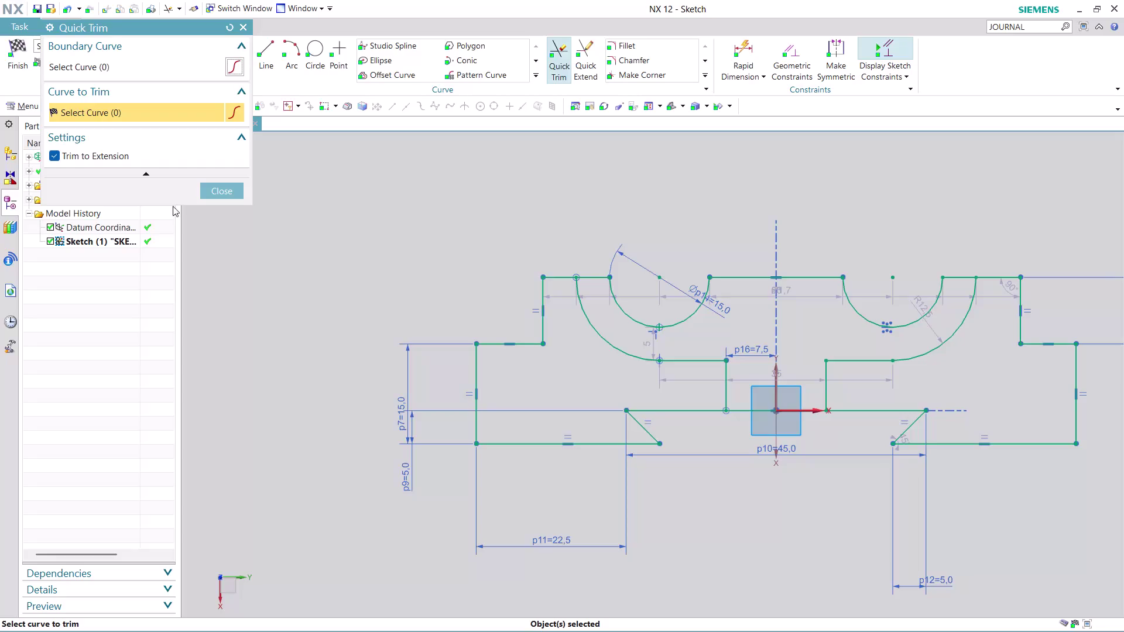
Close Quick Trim and finish the bracket sketch to return to Modeling.
click(211, 193)
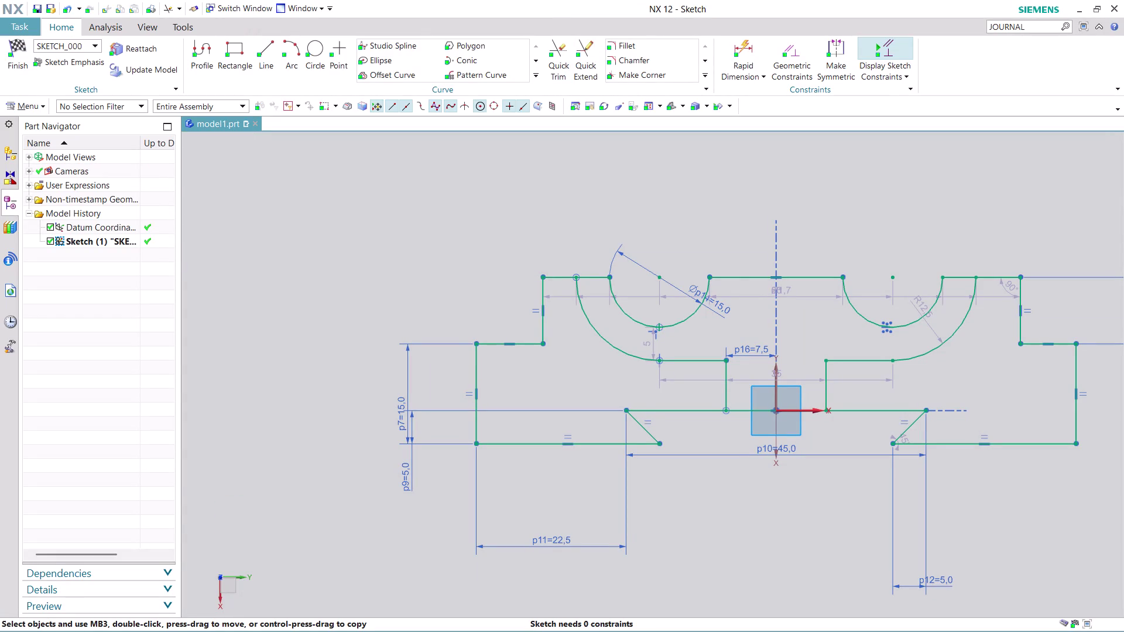
click(750, 531)
click(21, 58)
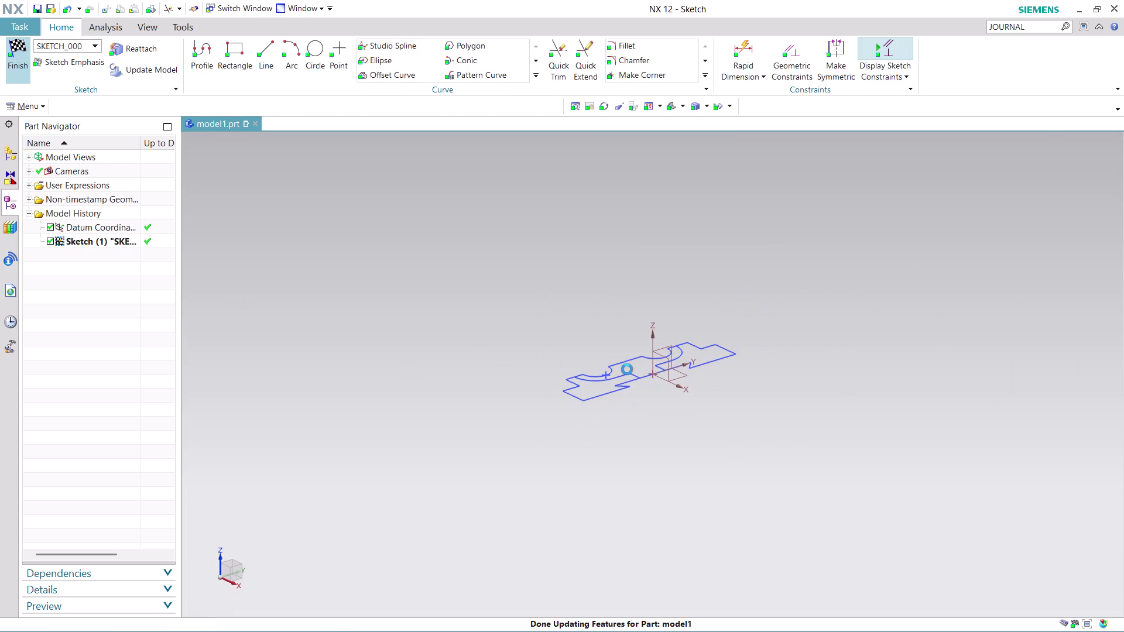
scroll(up, 3)
Orbit and zoom around the bracket profile, then launch Extrude from the Home tab.
scroll(up, 3)
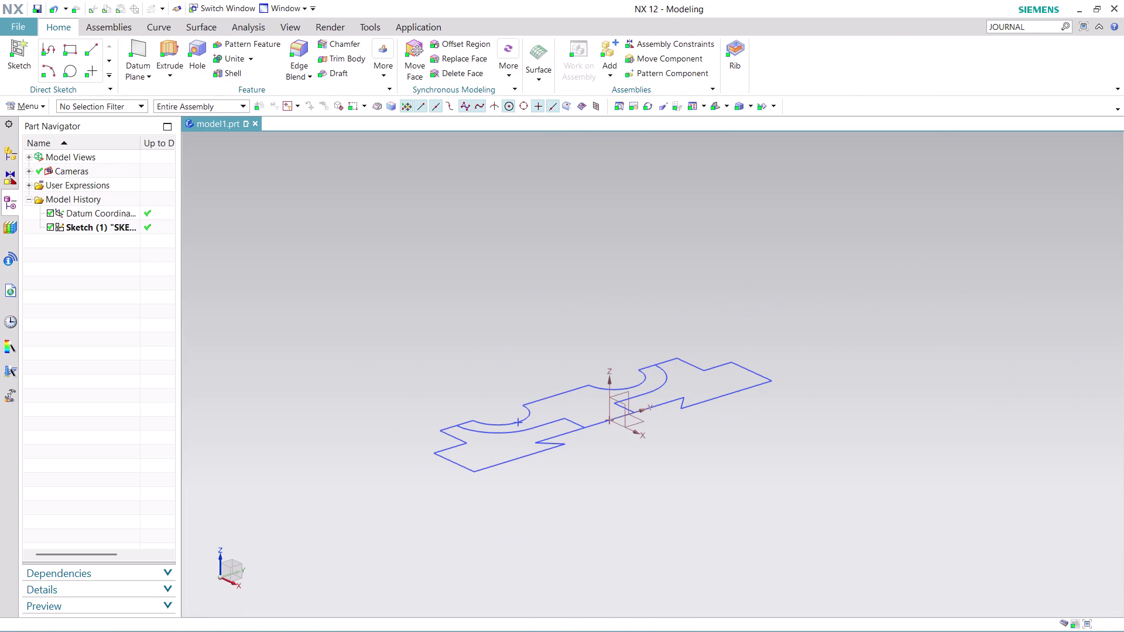
middle_drag(760, 305, 795, 268)
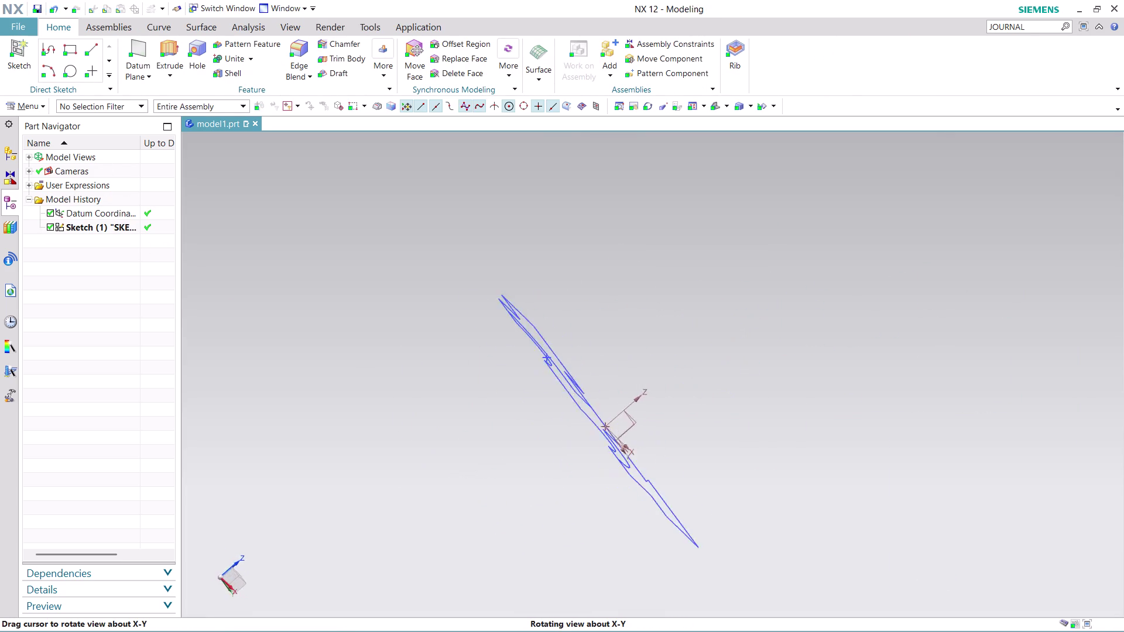
middle_drag(794, 269, 727, 342)
scroll(up, 3)
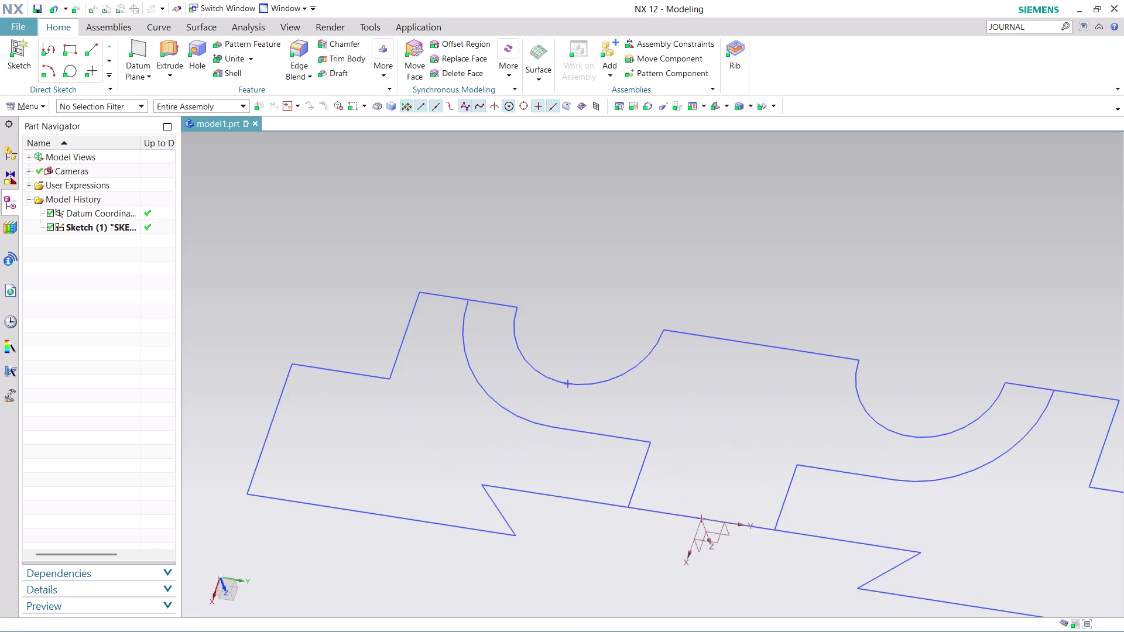
scroll(up, 3)
scroll(up, 3)
scroll(up, 3)
scroll(up, 3)
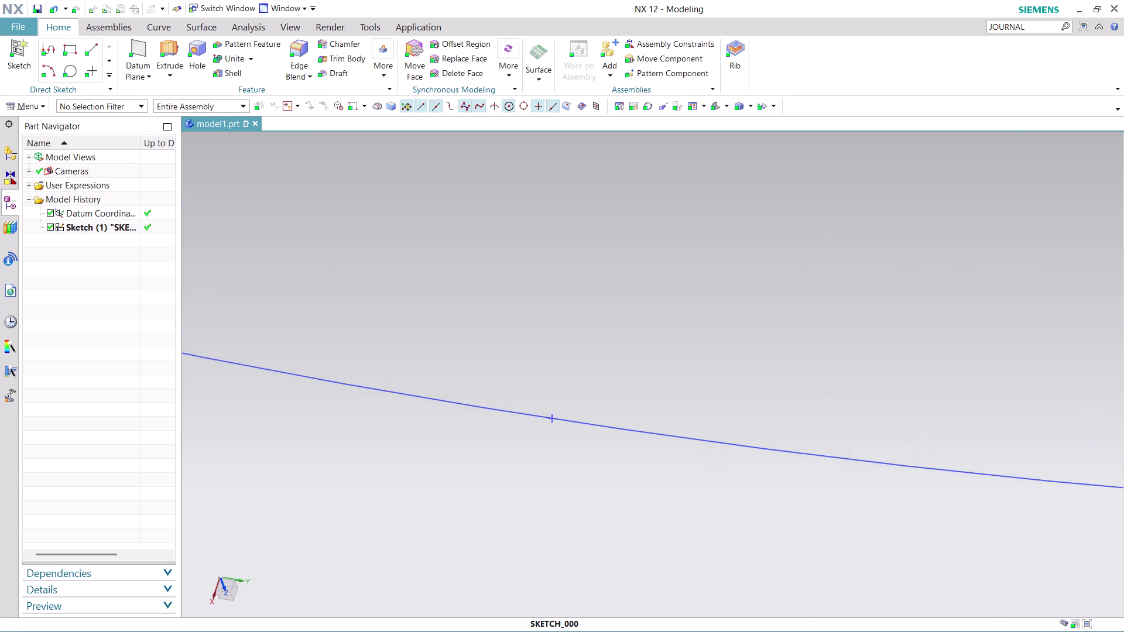
scroll(up, 3)
scroll(up, 3)
scroll(up, 3)
scroll(up, 3)
scroll(up, 3)
scroll(up, 3)
scroll(up, 3)
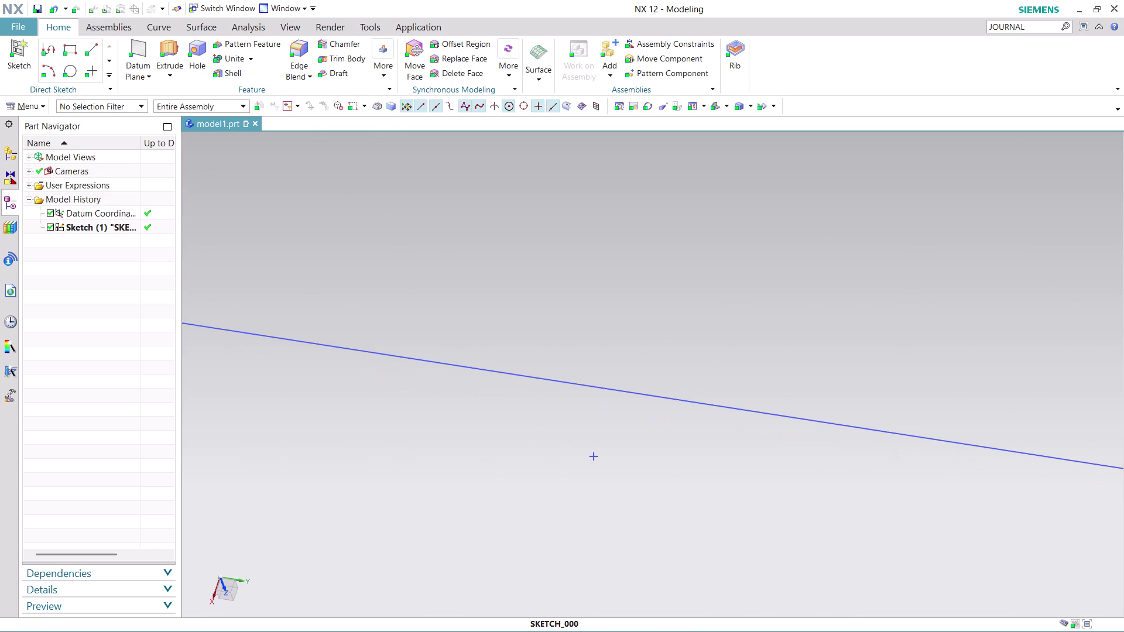
scroll(down, 3)
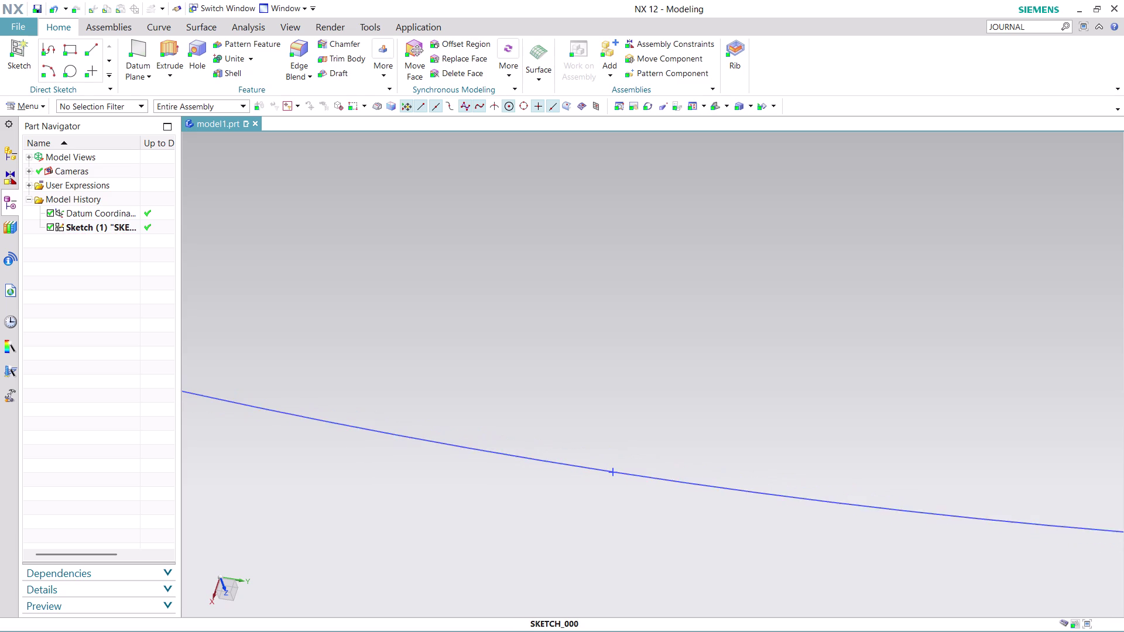
scroll(down, 3)
scroll(up, 3)
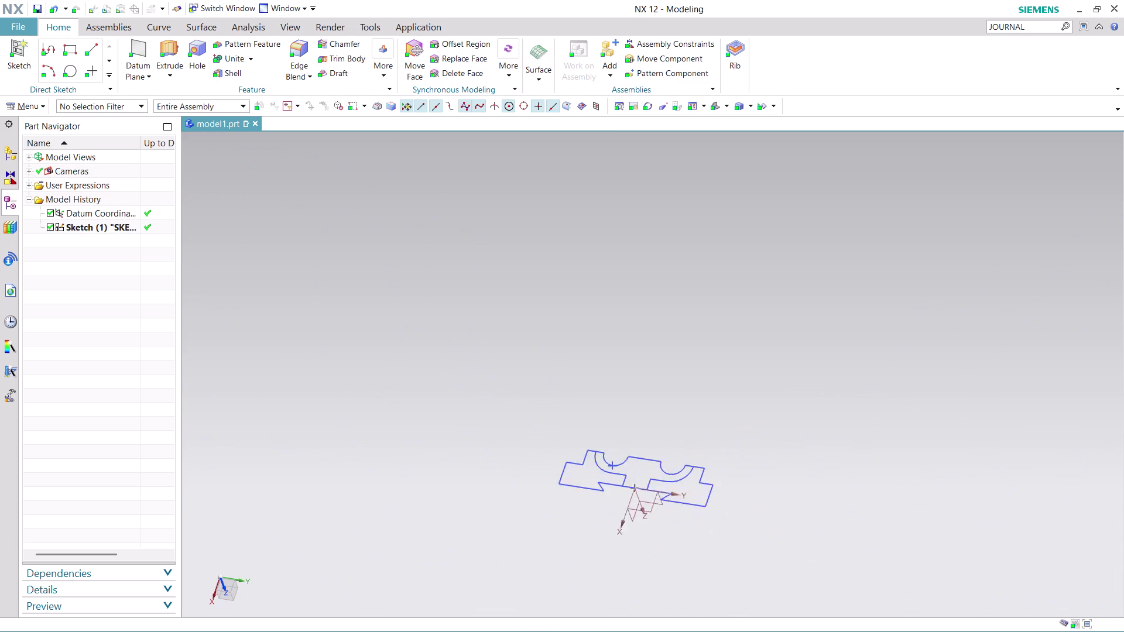
scroll(up, 3)
middle_drag(727, 453, 708, 403)
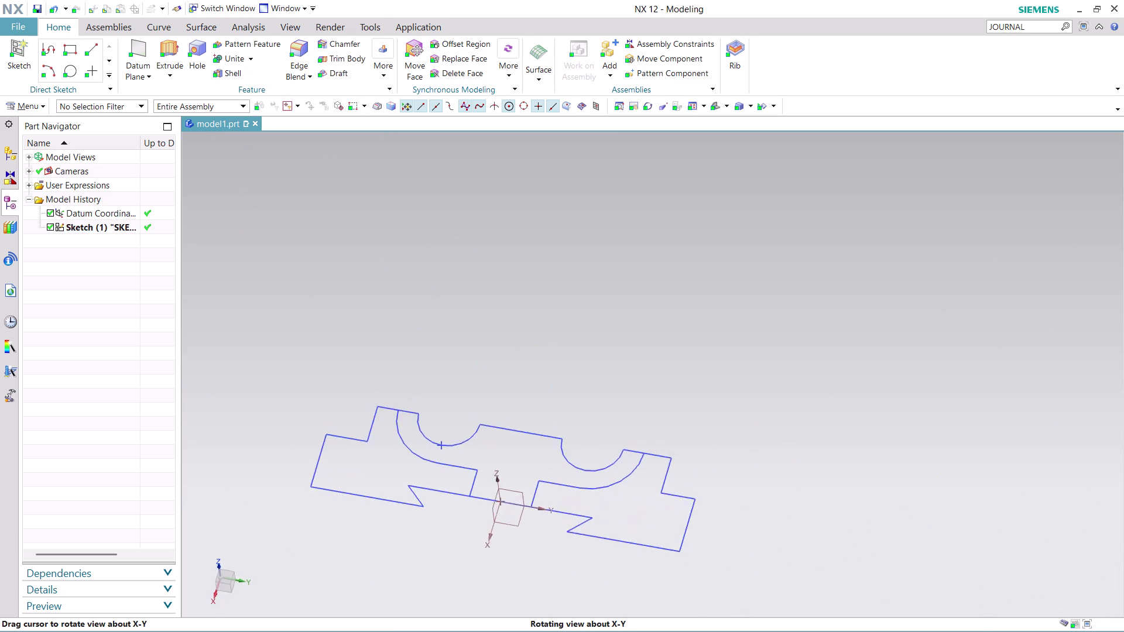
middle_drag(709, 402, 657, 434)
scroll(up, 3)
scroll(down, 3)
scroll(up, 3)
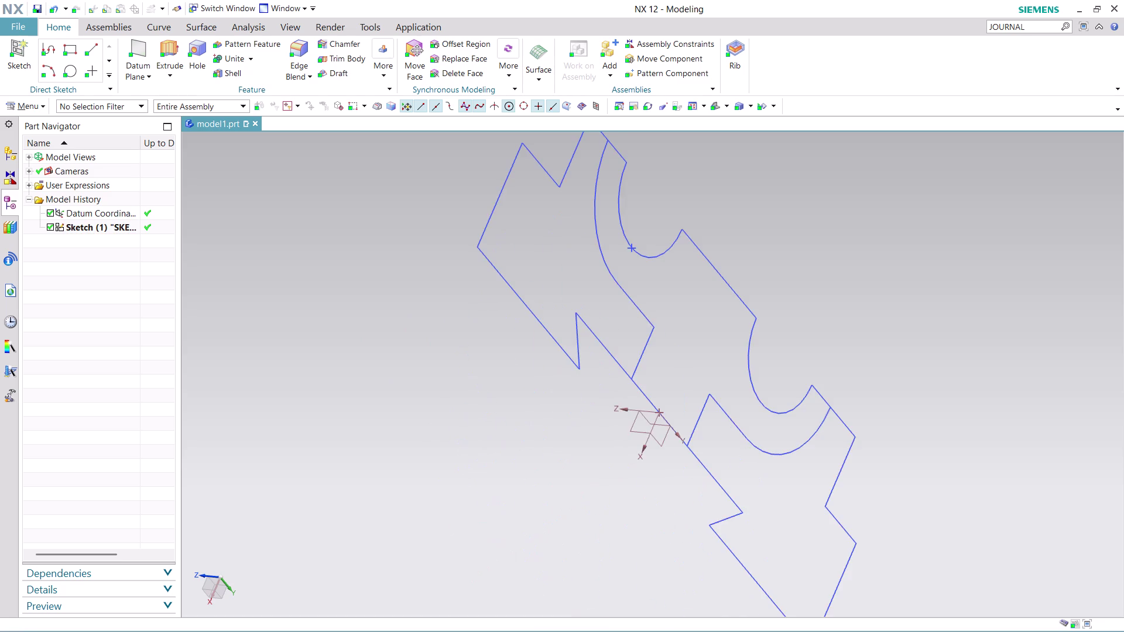
scroll(down, 3)
scroll(up, 3)
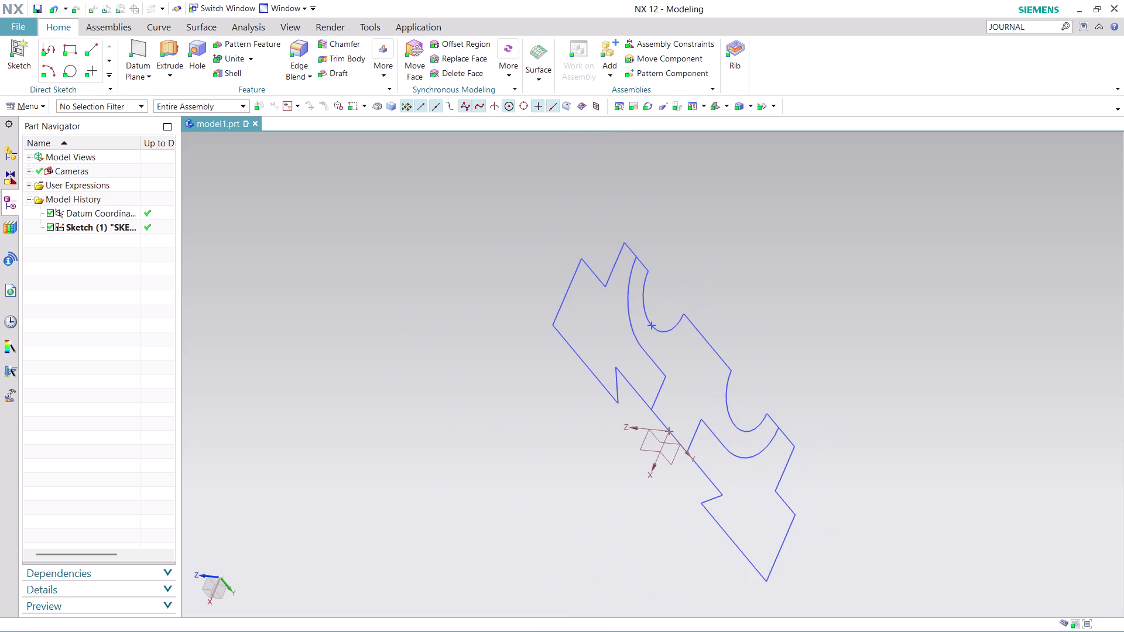
click(176, 47)
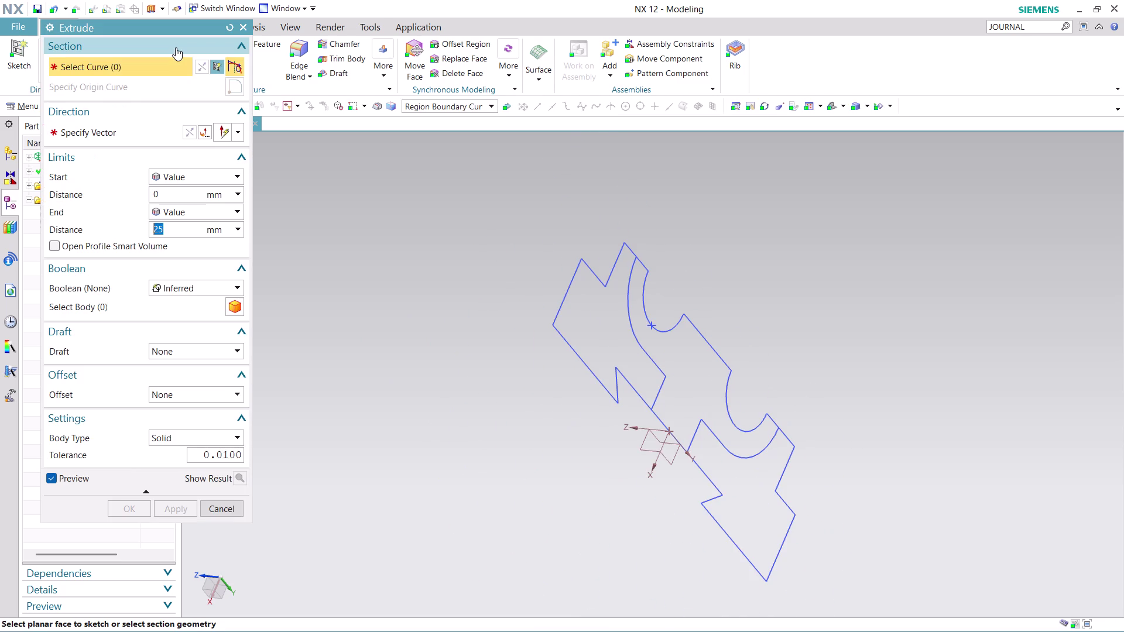
Extrude the 12 selected profile curves symmetrically by 40/2 mm and apply.
click(693, 365)
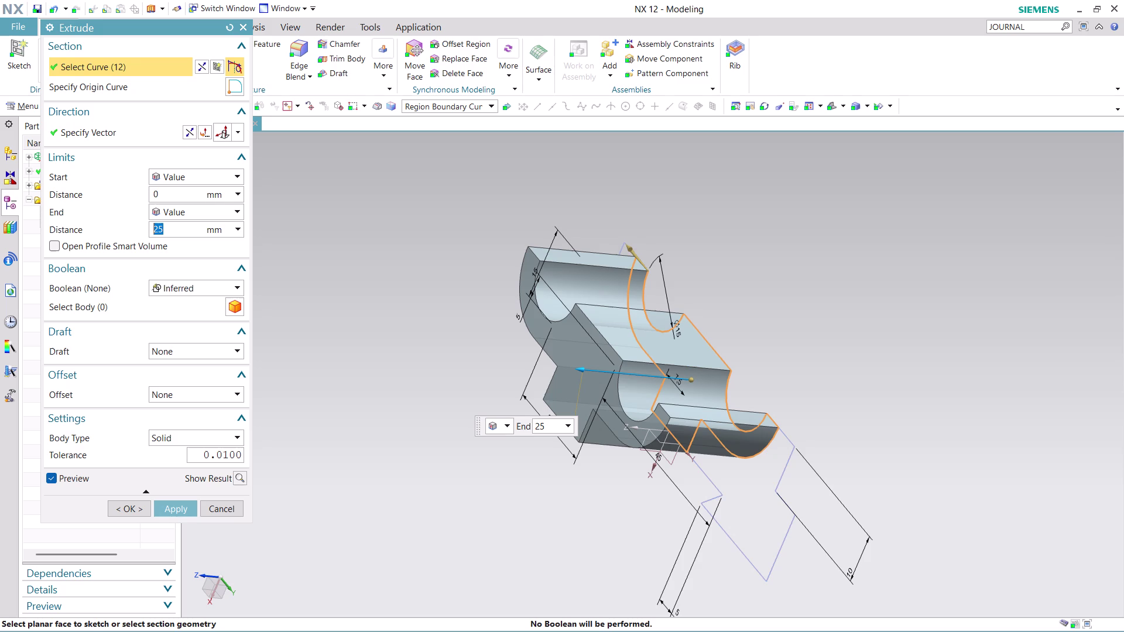
click(234, 211)
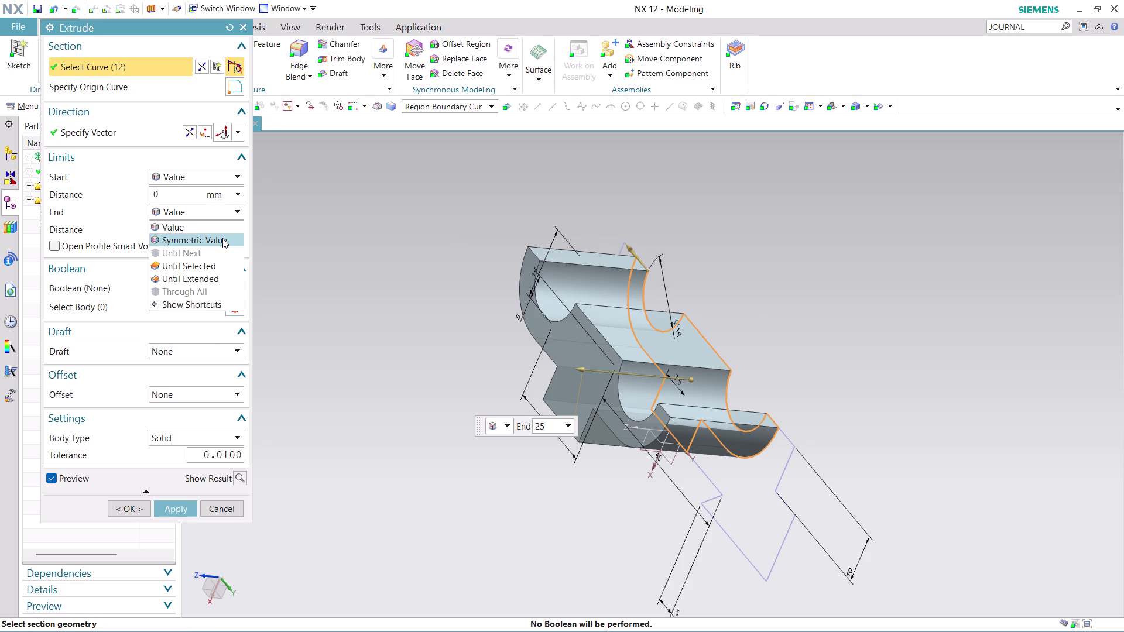
click(223, 238)
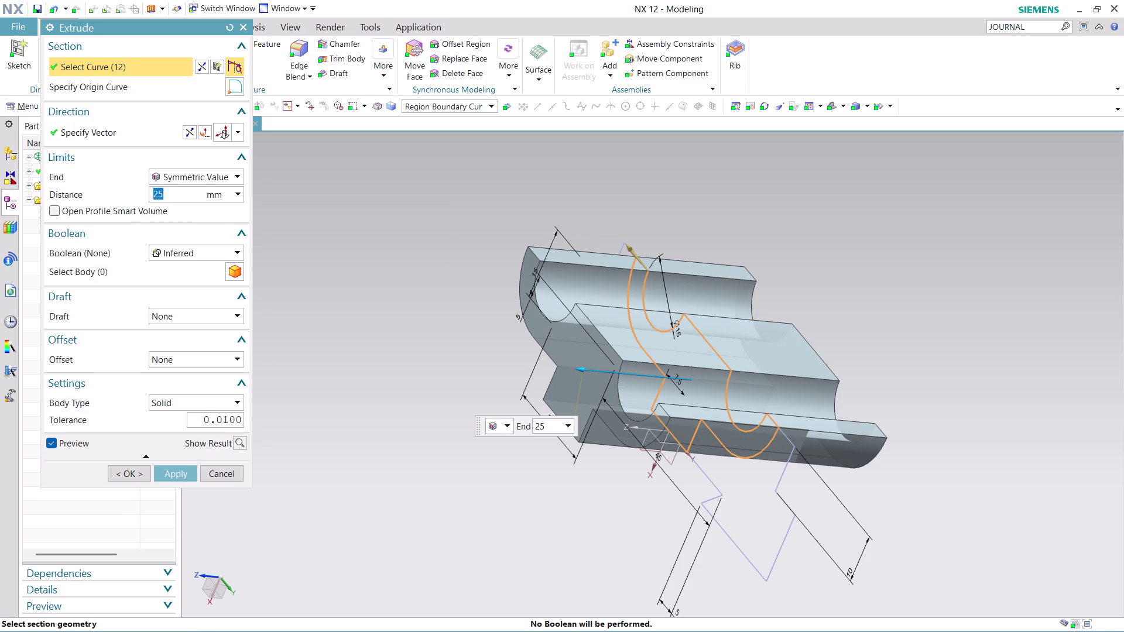
text(40)
key(slash)
key(2)
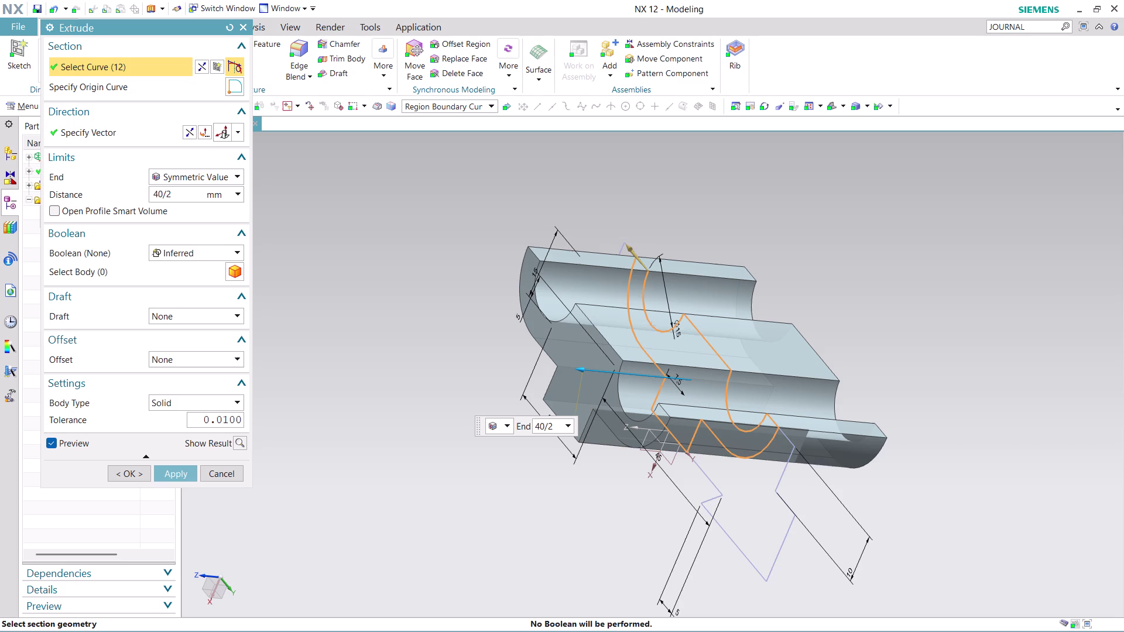
click(176, 472)
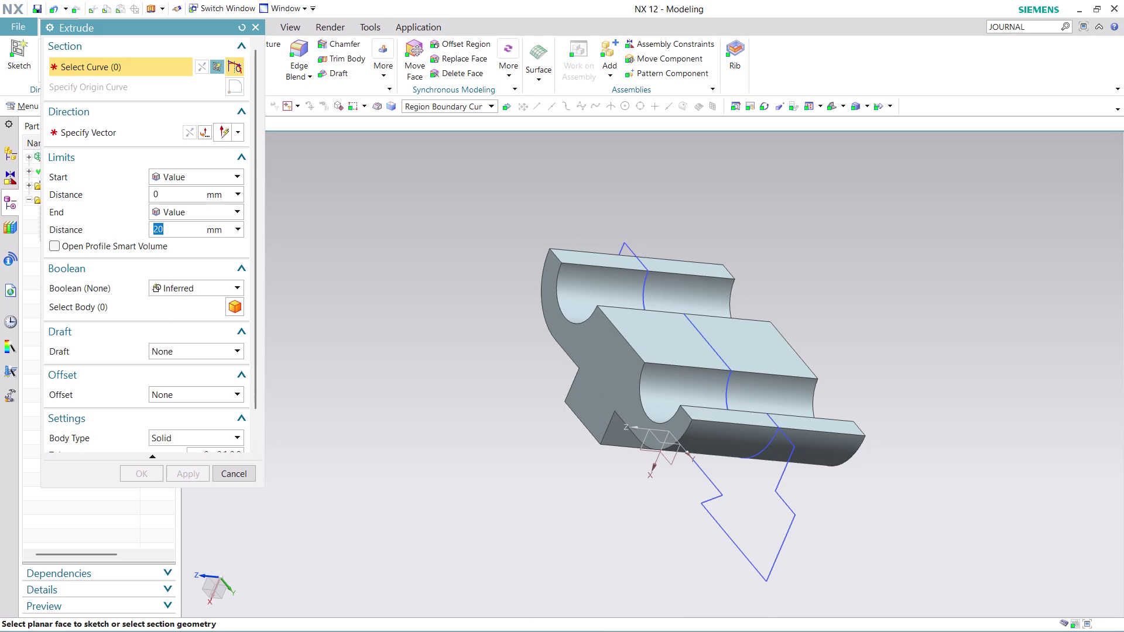
Set a 15 mm symmetric extrusion and pick the remaining profile curves.
scroll(up, 3)
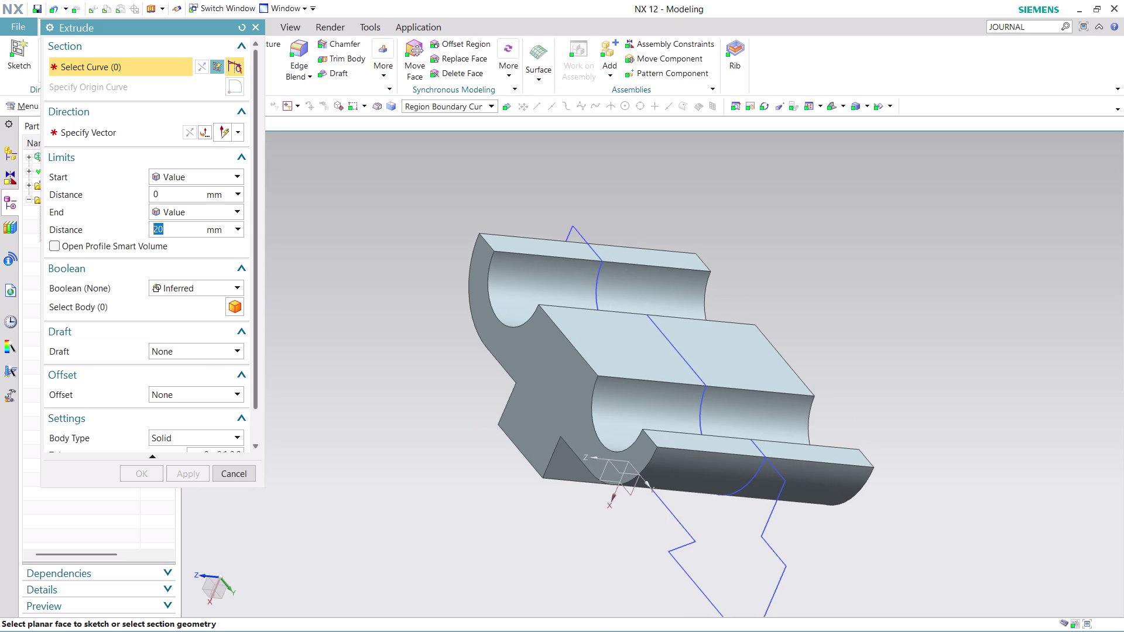
text(1)
text(5)
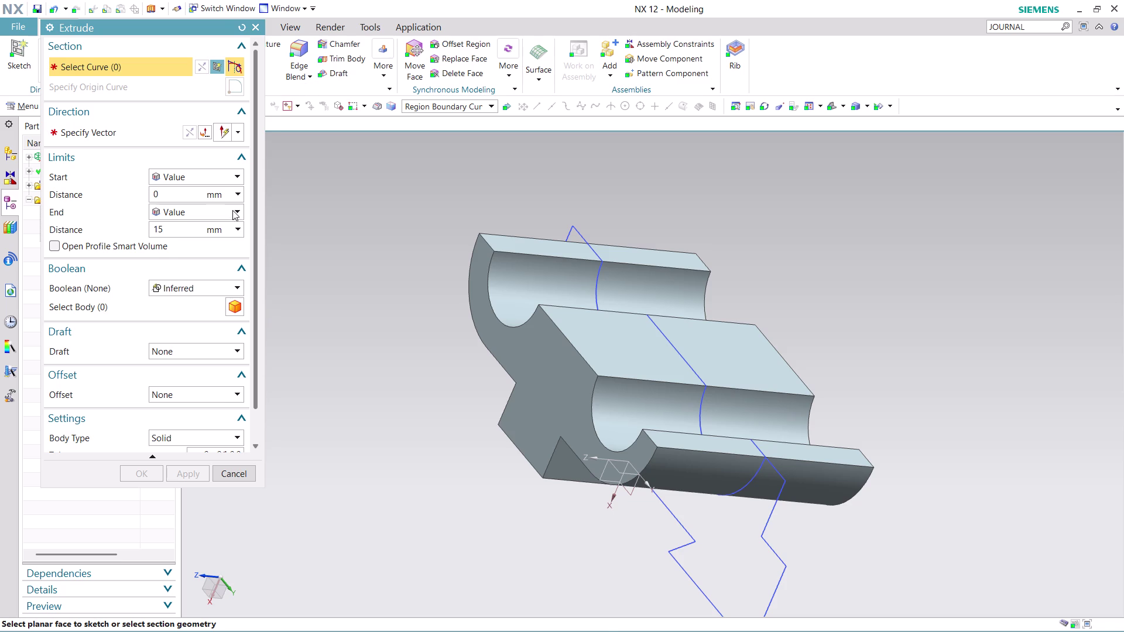
click(234, 209)
click(222, 244)
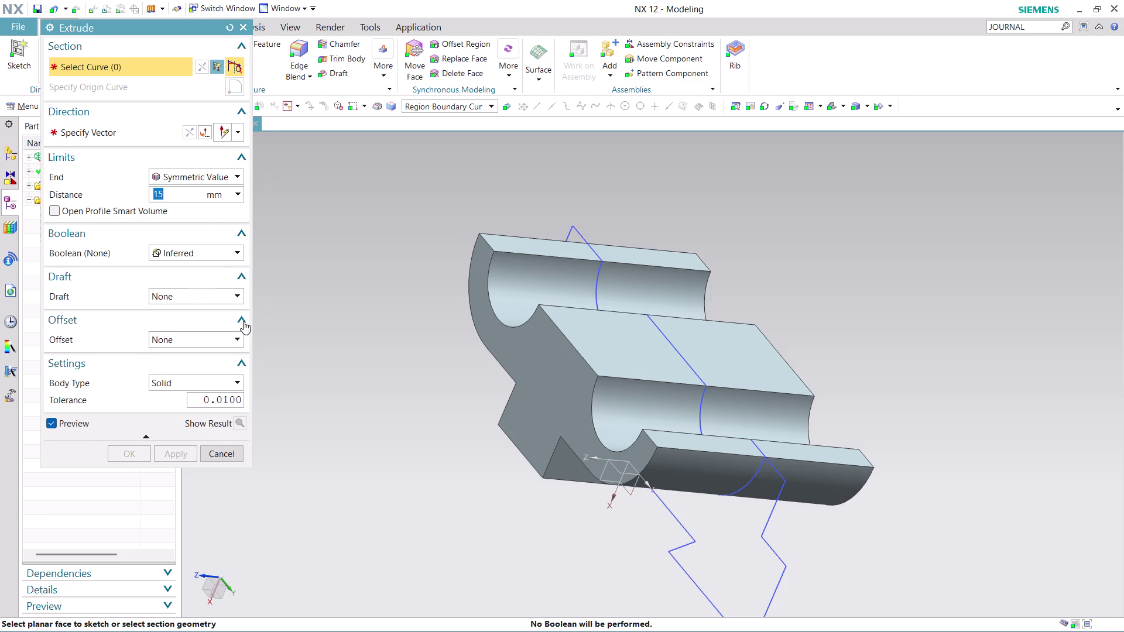
click(750, 551)
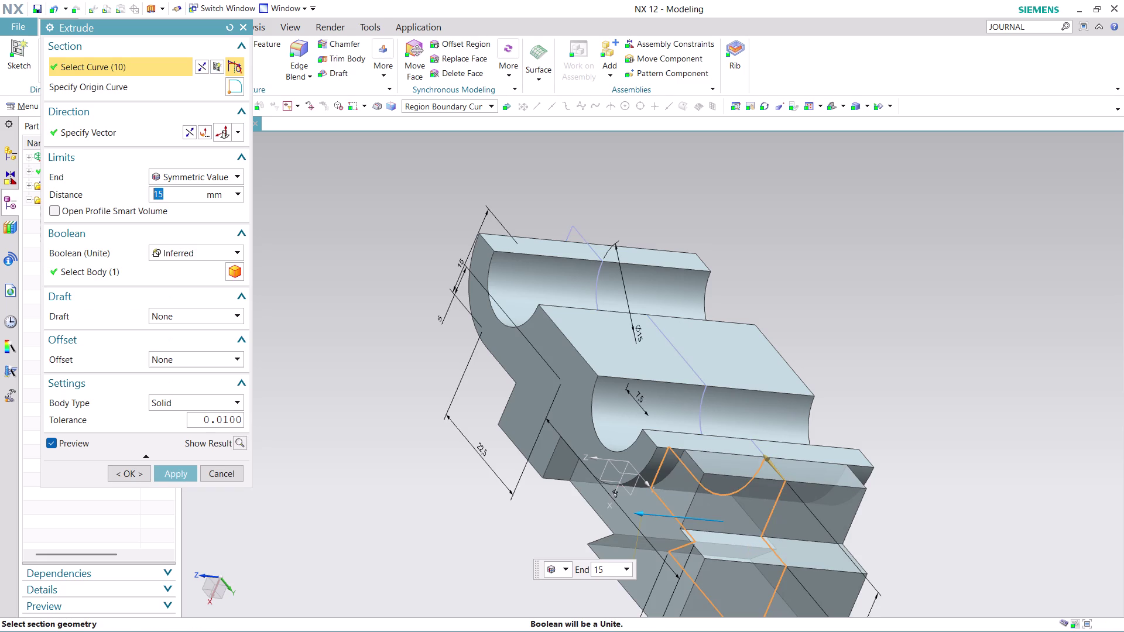
Add the other side's curves, unite with the bracket, apply, and close Extrude.
middle_drag(852, 321, 891, 342)
scroll(up, 3)
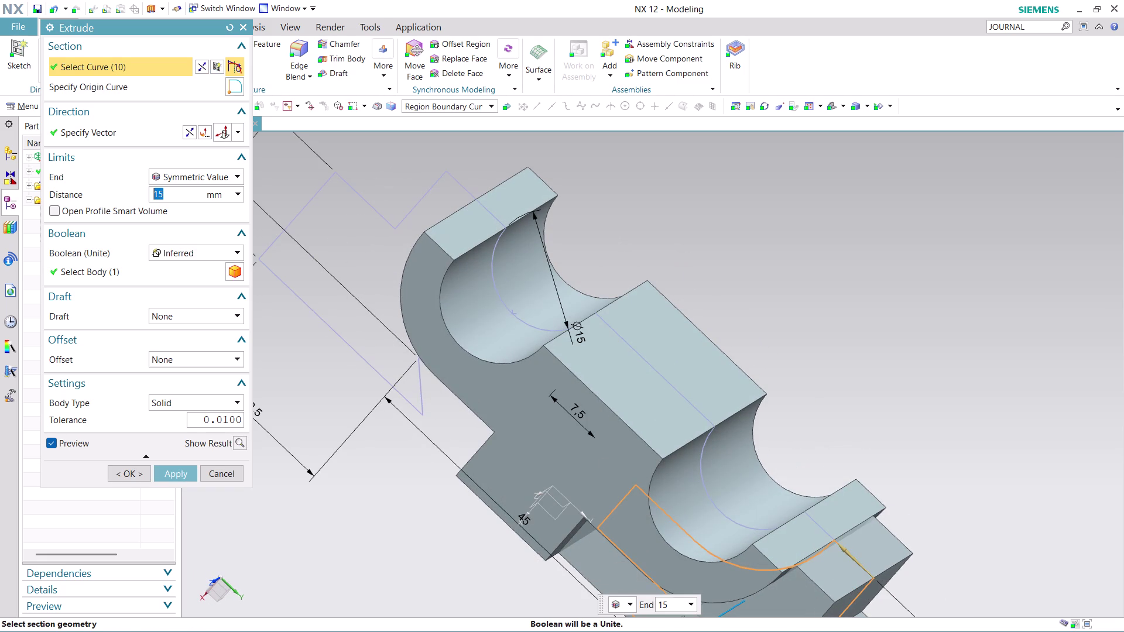
click(394, 248)
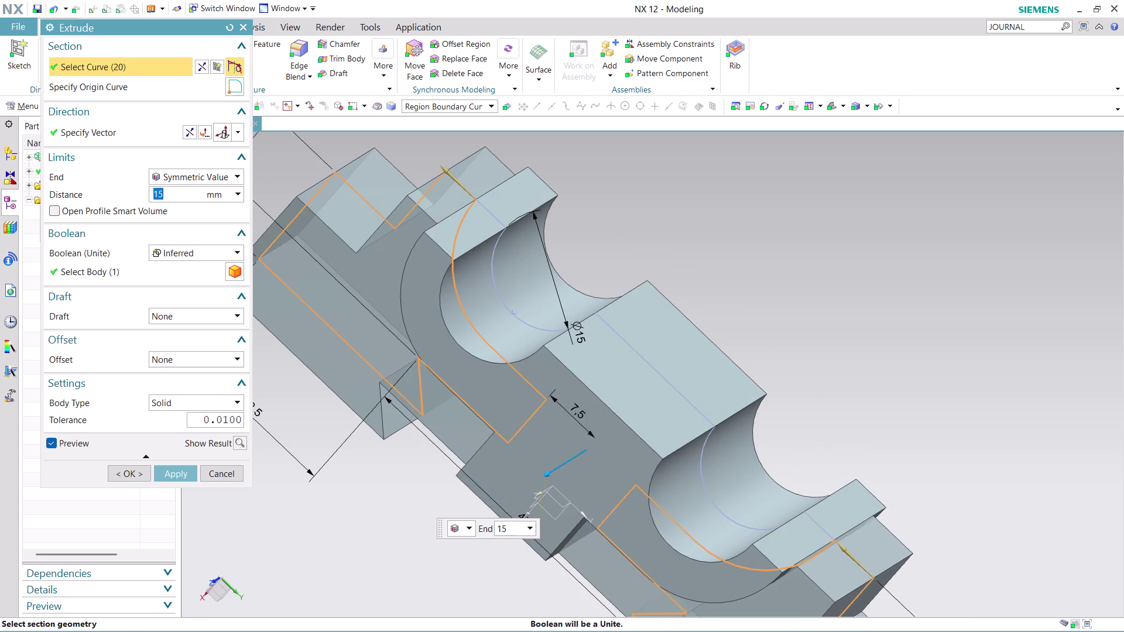
scroll(down, 3)
middle_drag(717, 304, 736, 249)
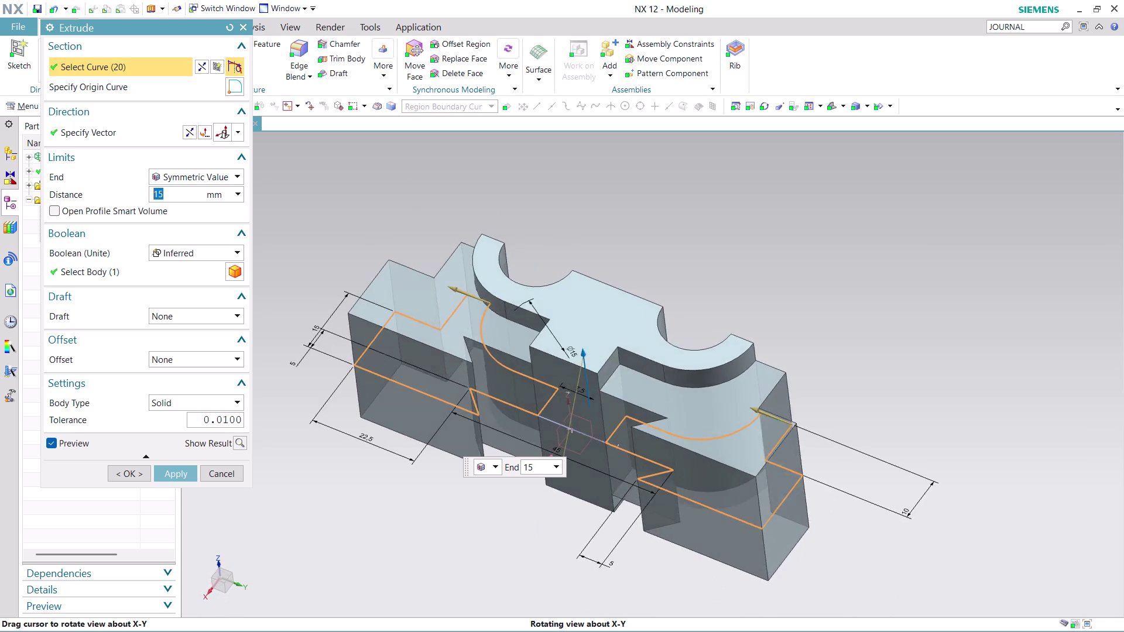
middle_drag(736, 249, 729, 328)
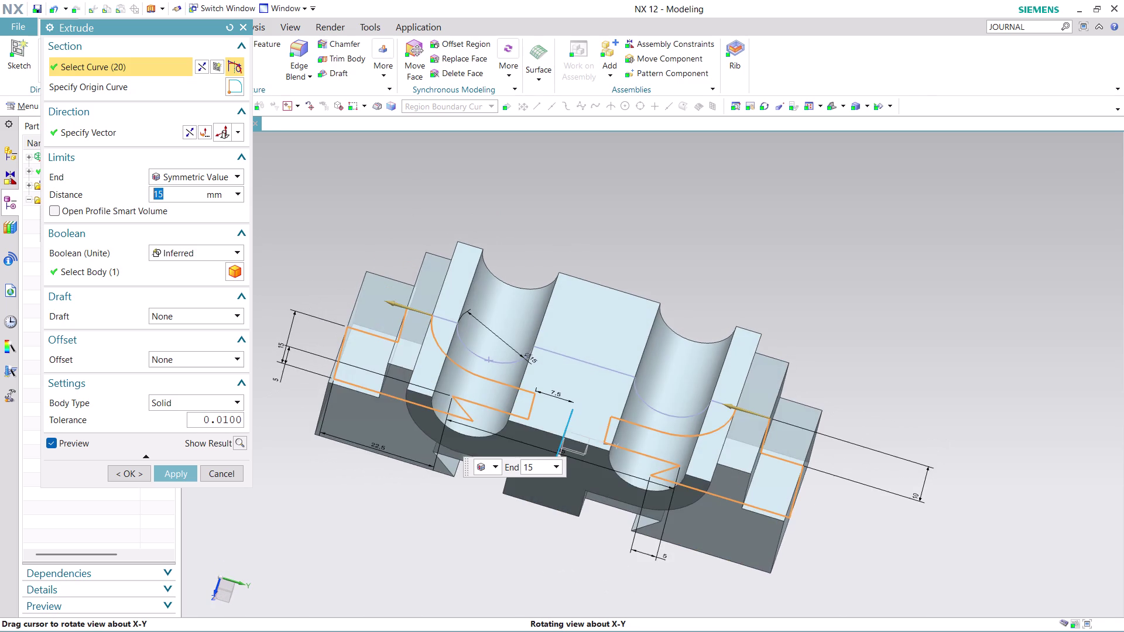
middle_drag(729, 327, 728, 328)
click(186, 471)
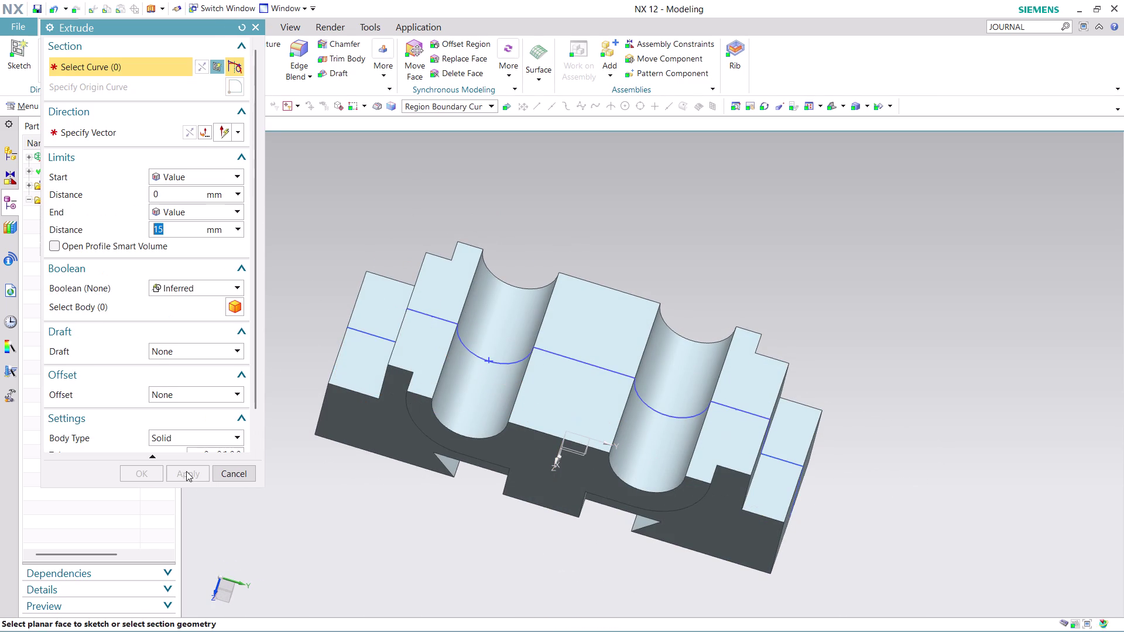
click(232, 472)
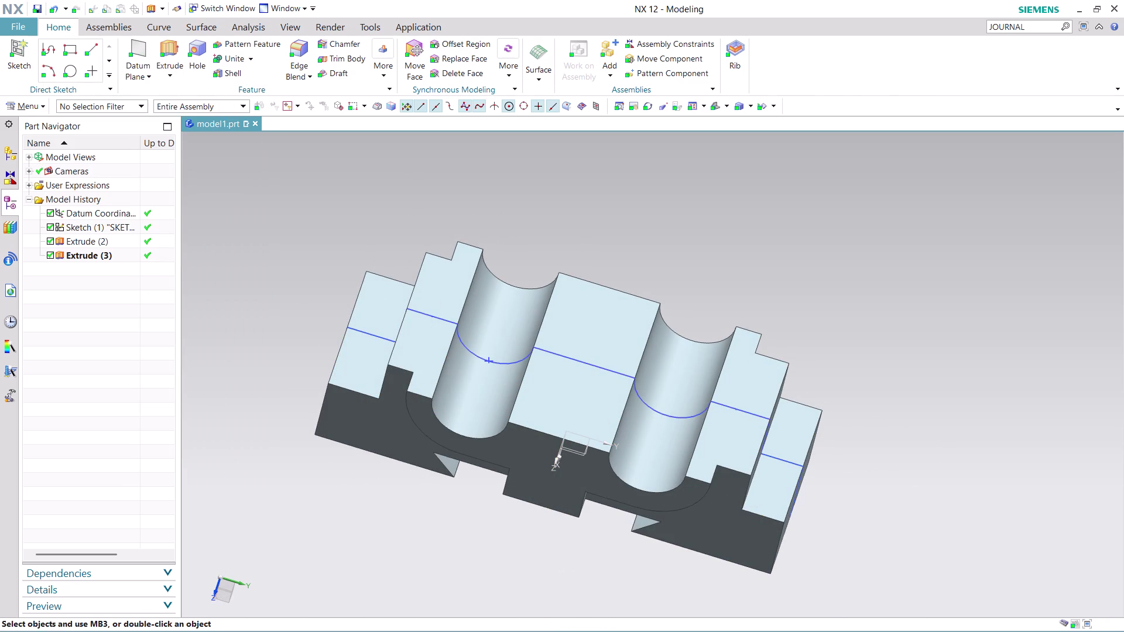
Orbit around the bracket and hide Sketch (1) from the Part Navigator.
scroll(down, 3)
scroll(up, 3)
middle_drag(538, 520, 553, 466)
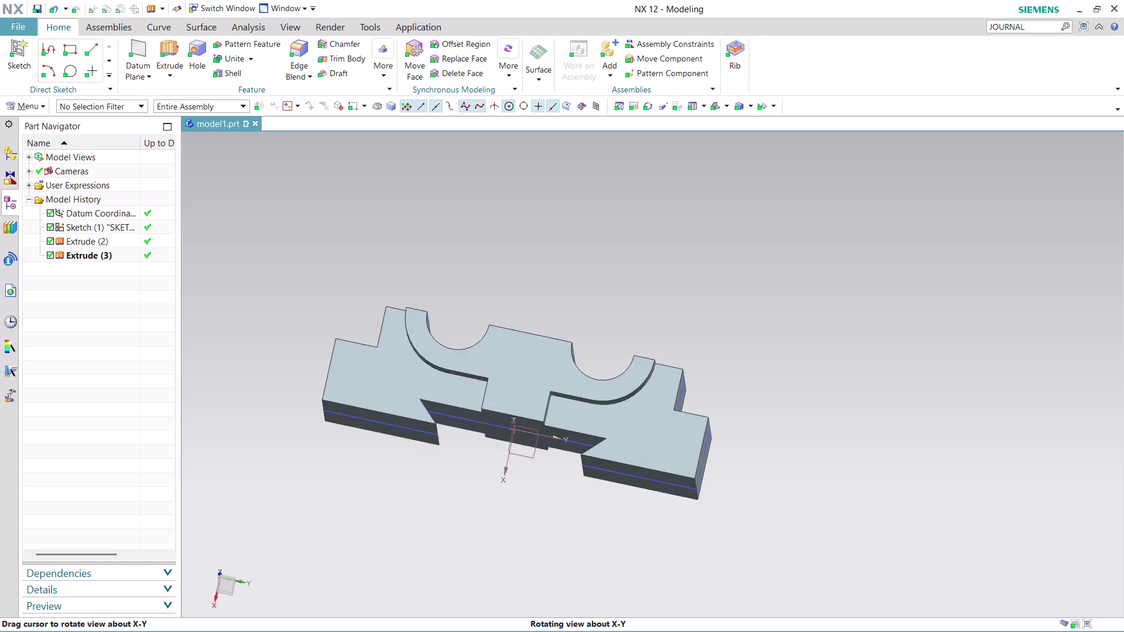
middle_drag(553, 467, 602, 473)
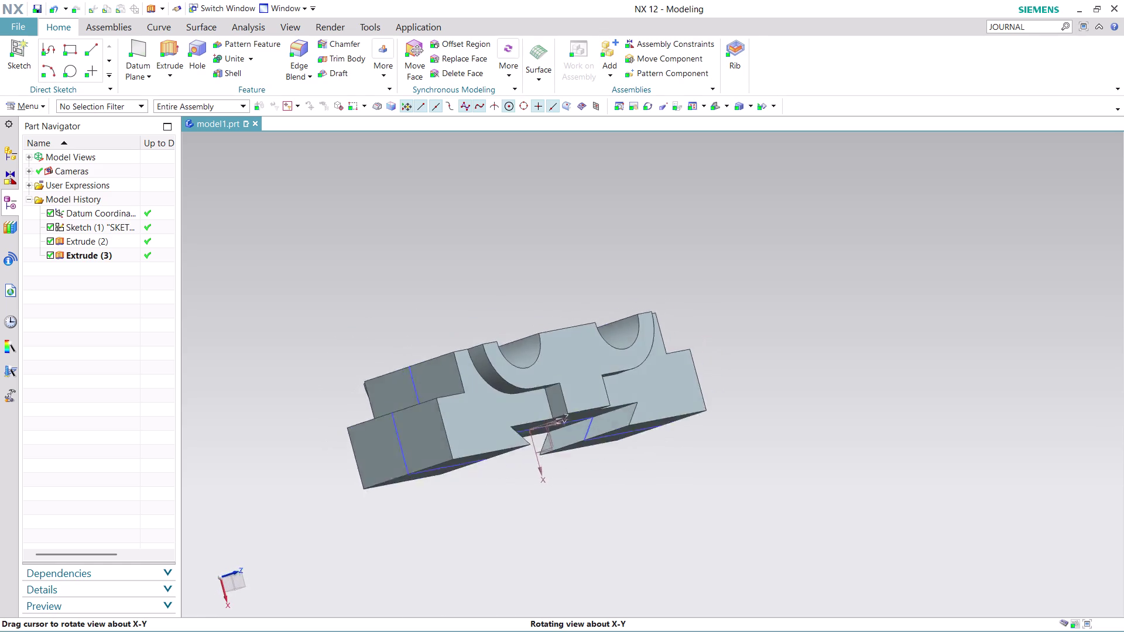
middle_drag(602, 473, 634, 458)
scroll(up, 3)
right_click(510, 389)
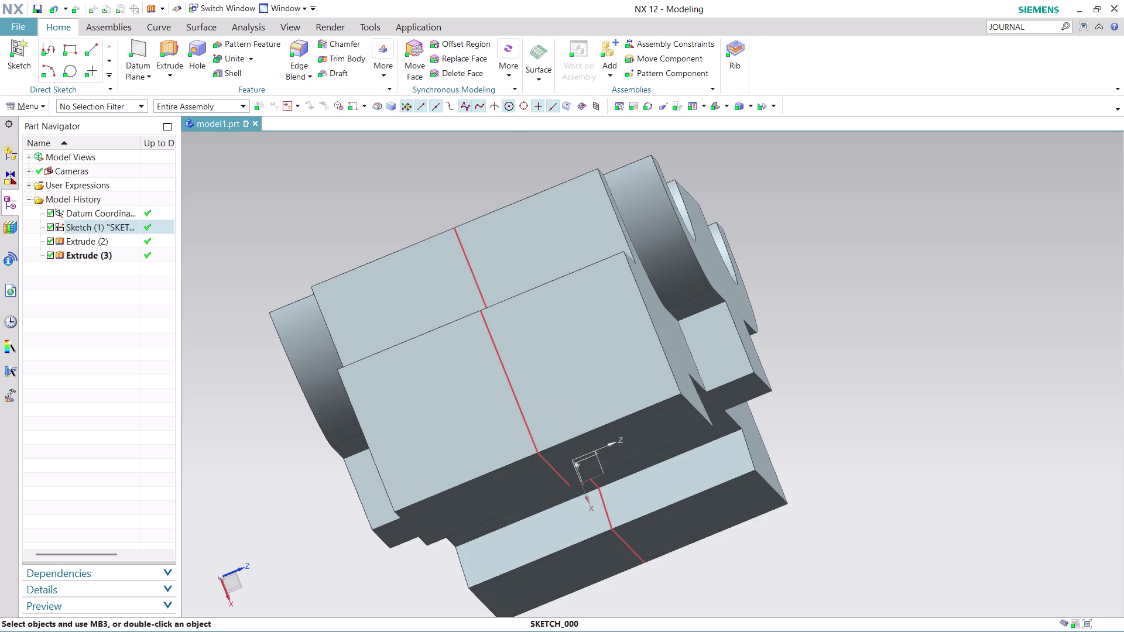
click(573, 102)
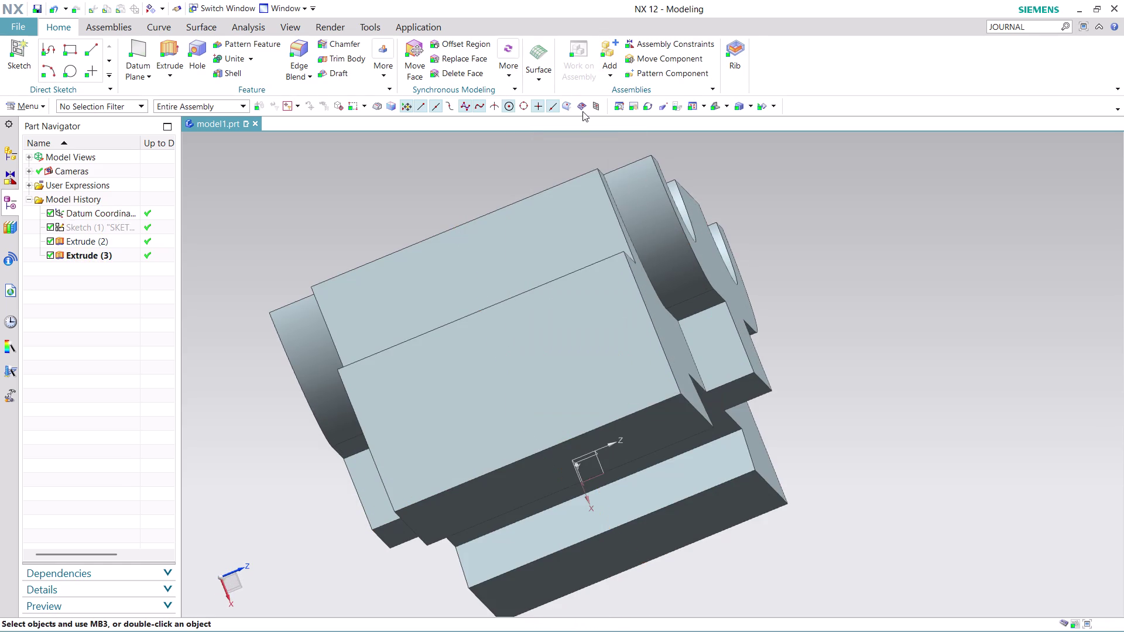
Orbit to face the bracket's front side and start the Unite command.
scroll(down, 3)
scroll(up, 3)
middle_drag(779, 270, 724, 275)
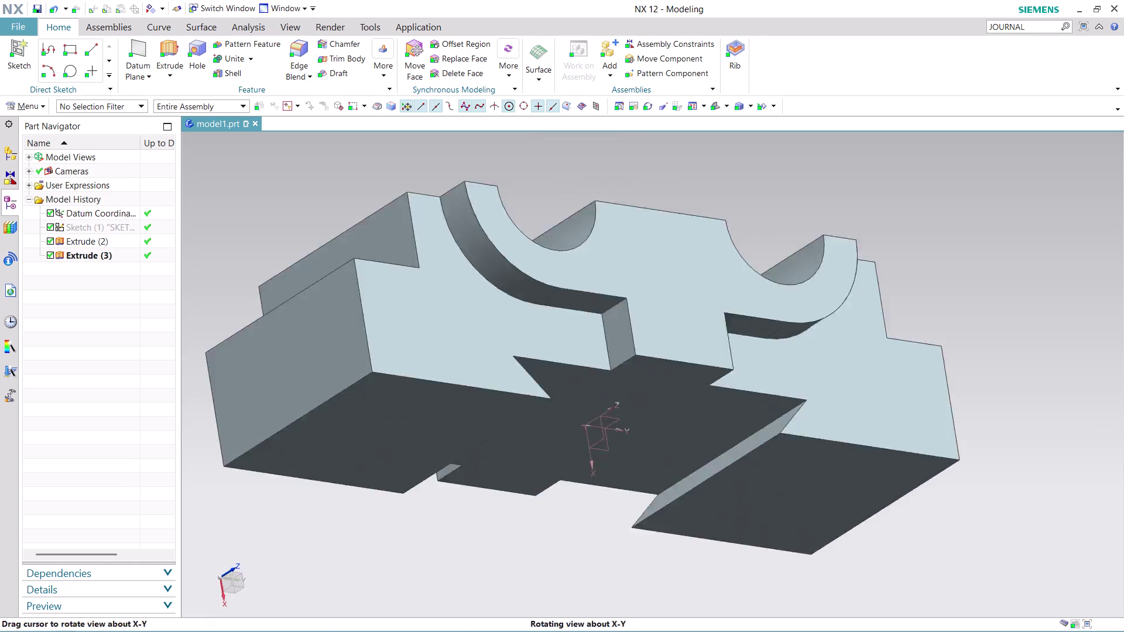
middle_drag(725, 275, 703, 286)
scroll(down, 3)
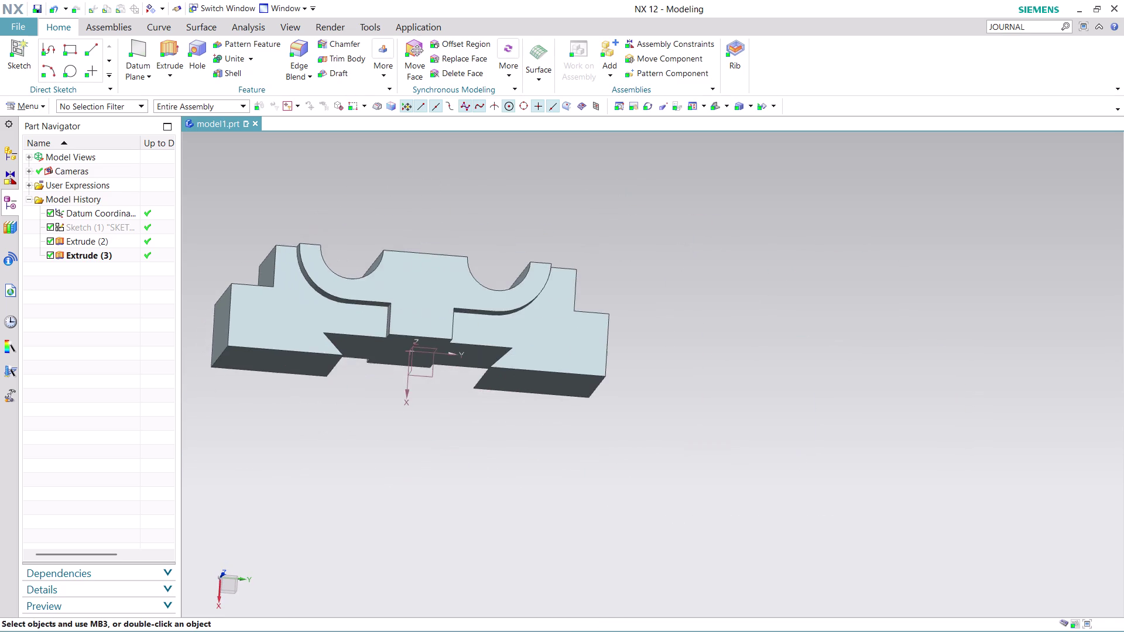
scroll(up, 3)
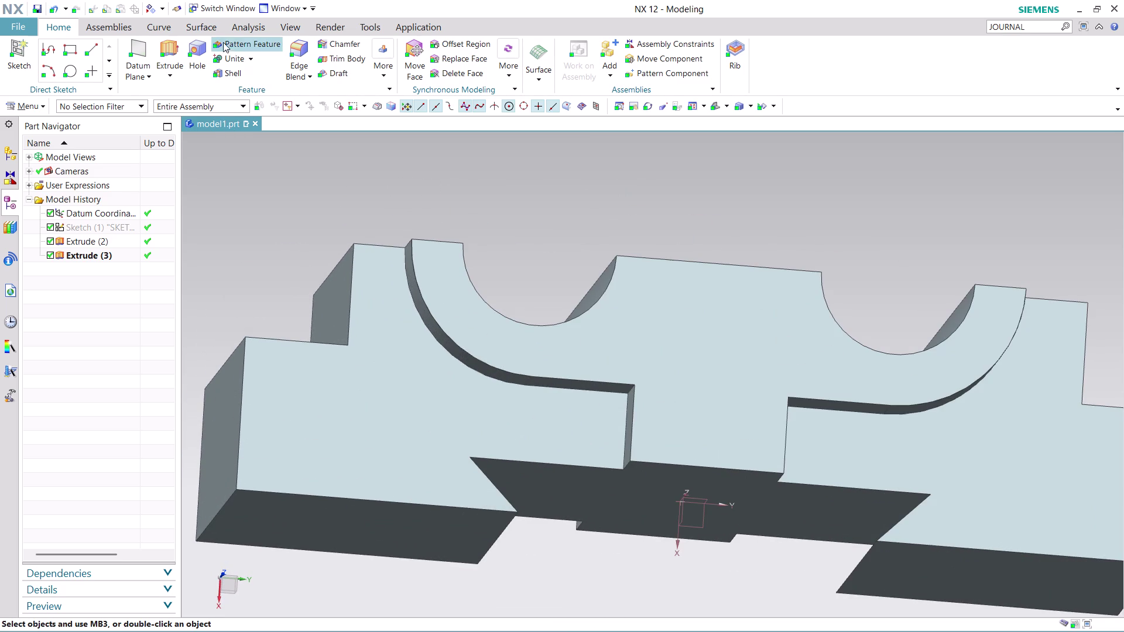
click(244, 58)
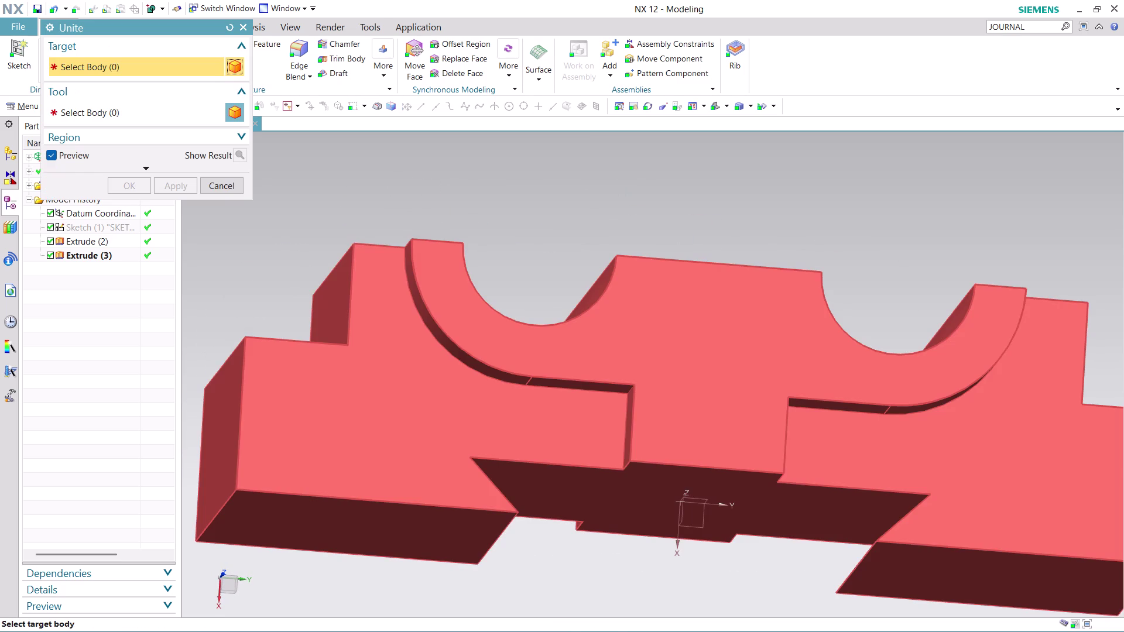
Try Unite twice, picking the bracket as target, and cancel both attempts.
click(387, 418)
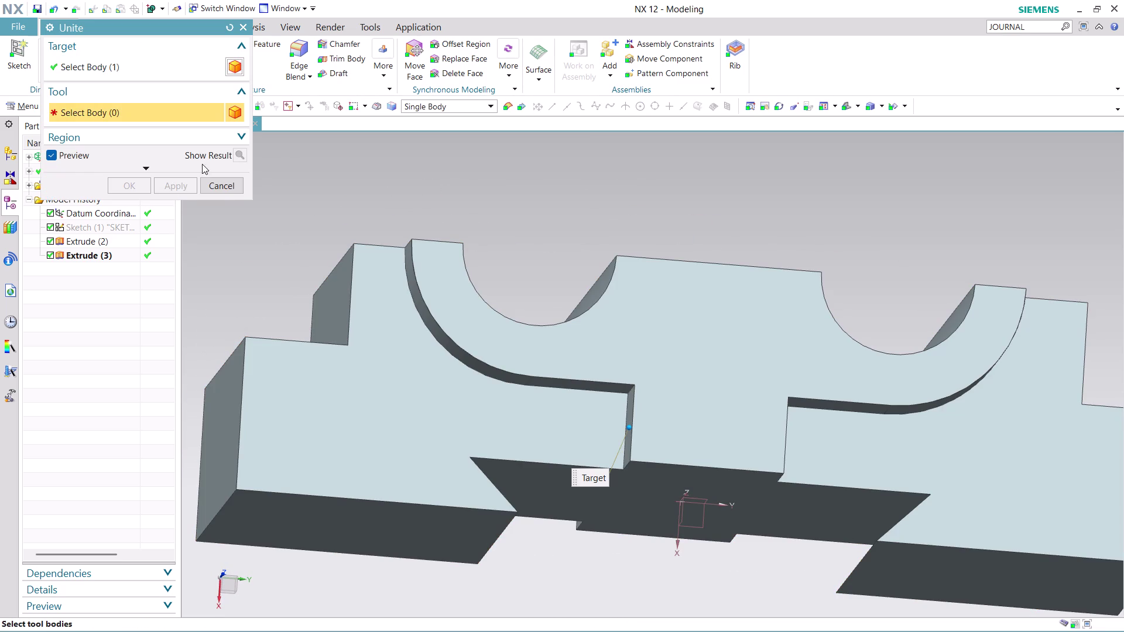
click(221, 191)
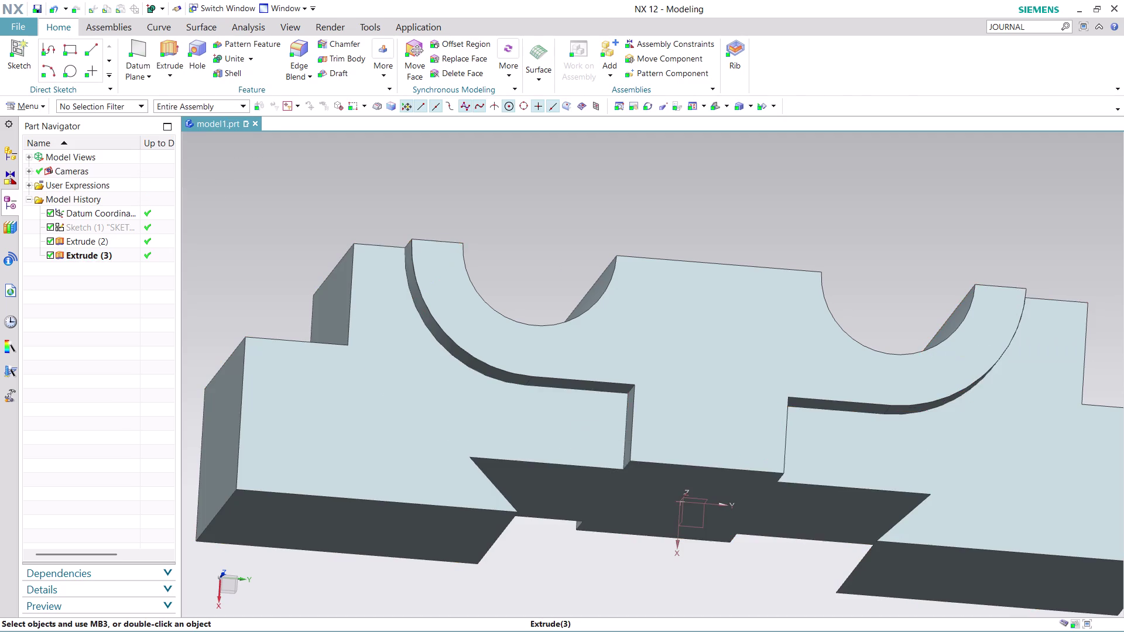
click(236, 58)
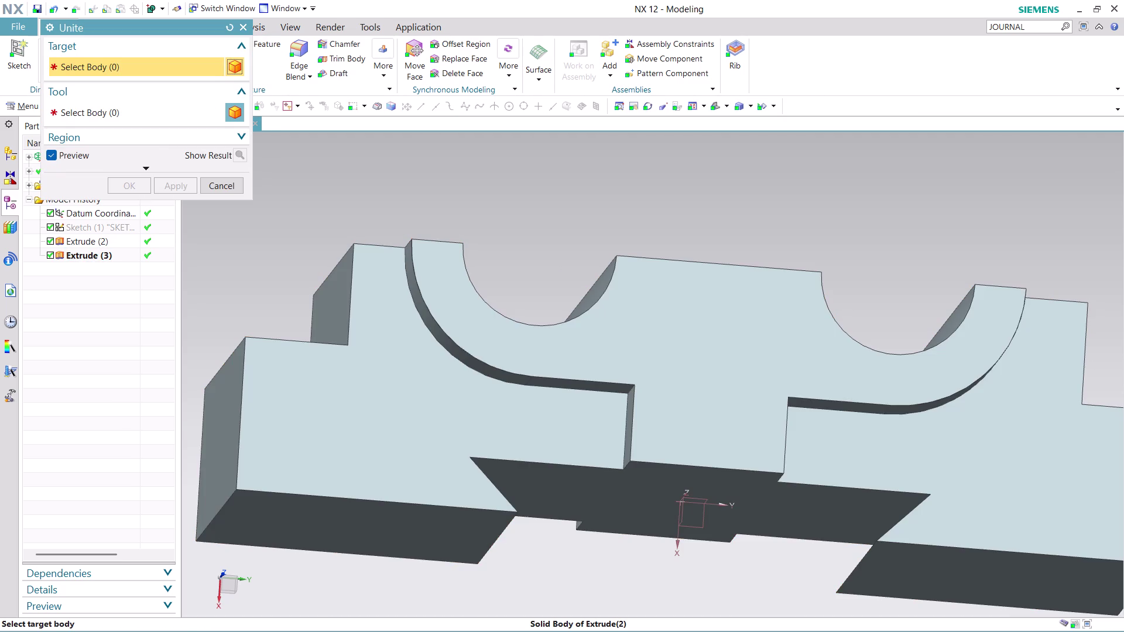
scroll(down, 3)
middle_drag(769, 503, 770, 384)
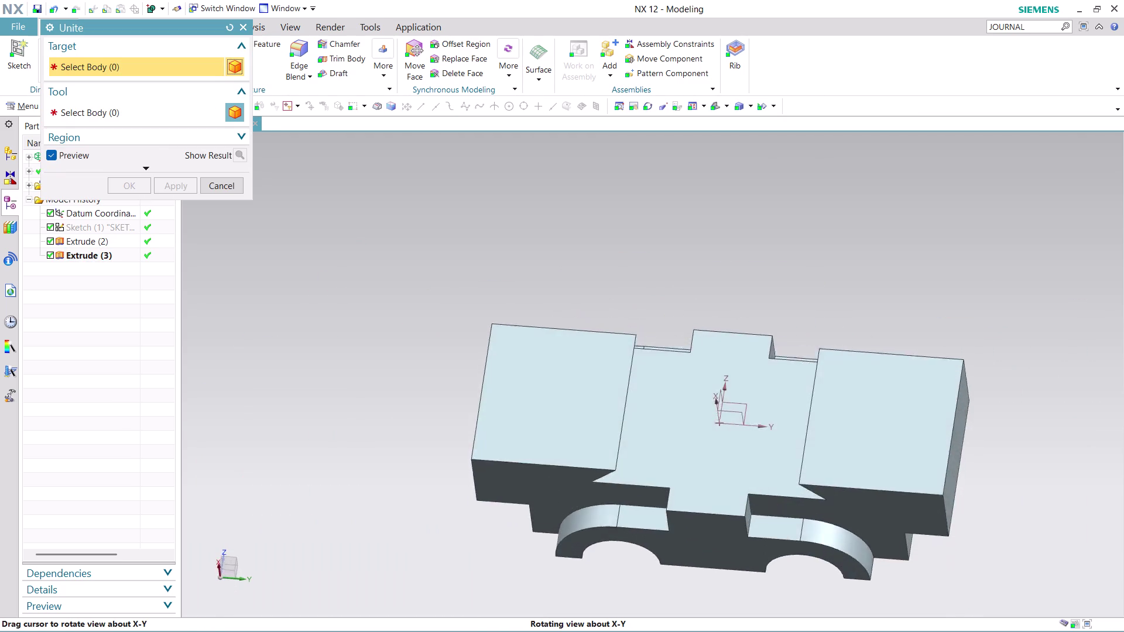
middle_drag(770, 384, 768, 181)
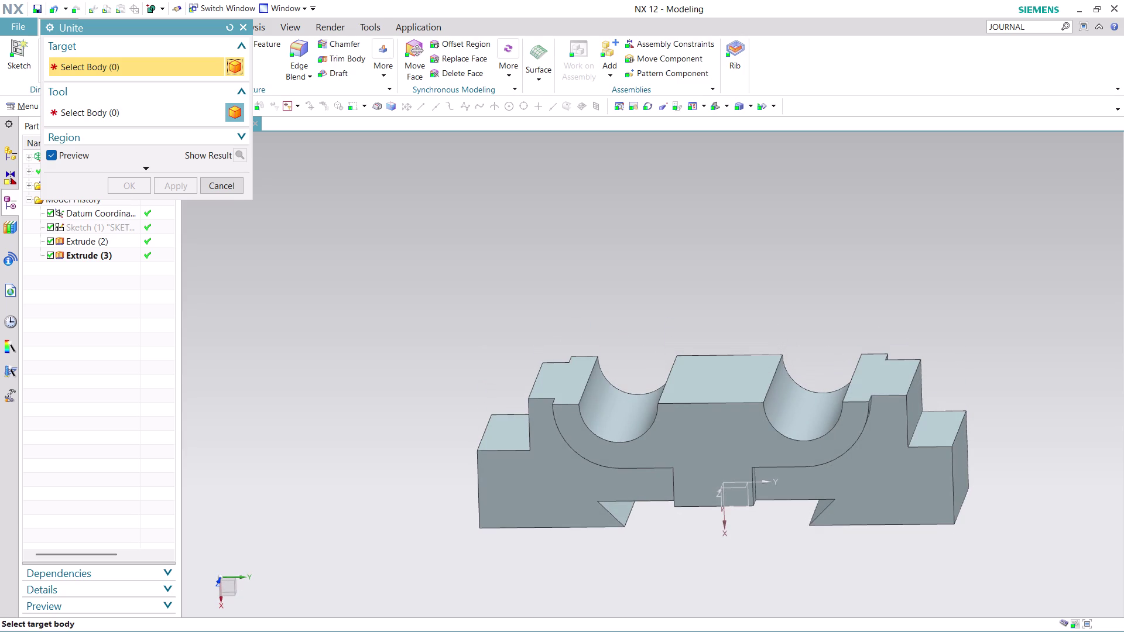
click(220, 186)
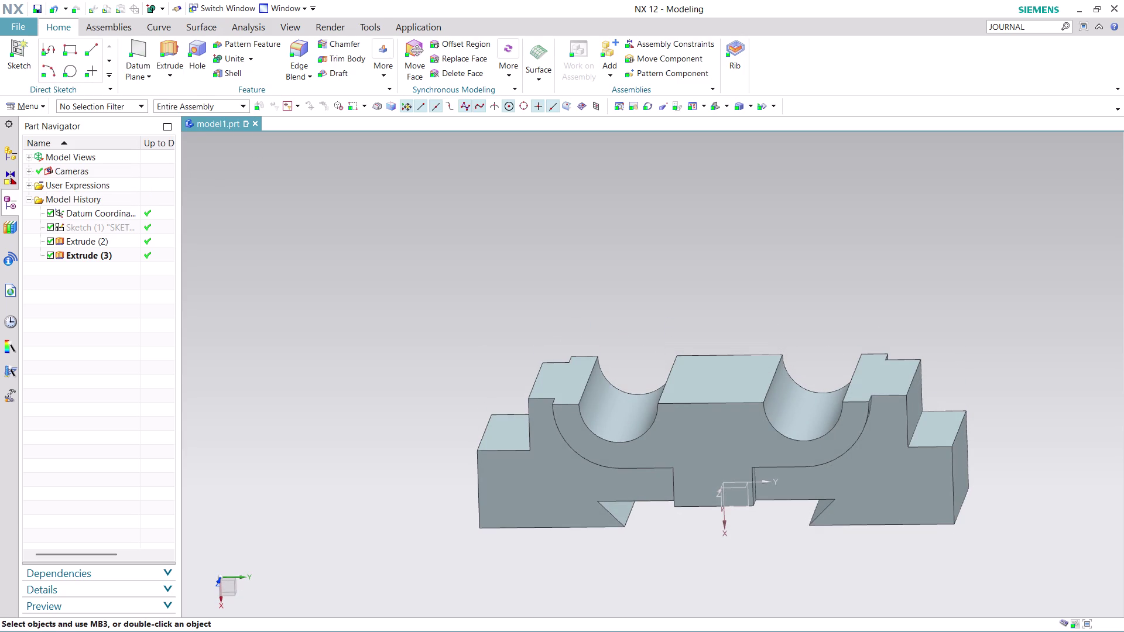
Orbit to inspect the bracket's underside, then right-click Sketch (1) in the Part Navigator.
scroll(down, 3)
scroll(up, 3)
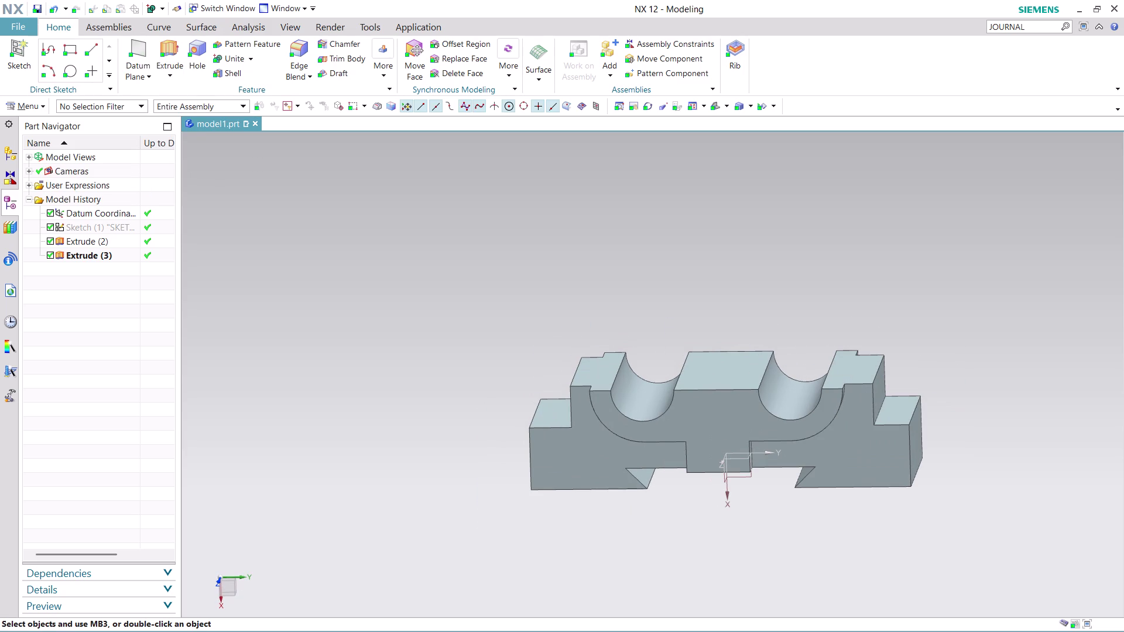
middle_drag(696, 307, 675, 361)
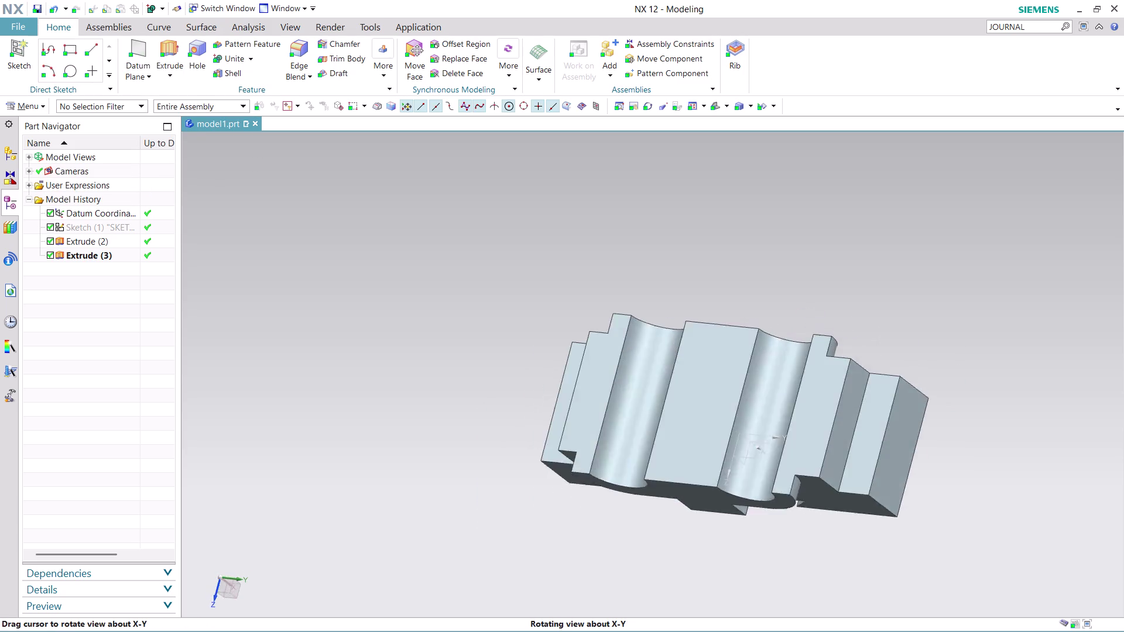
middle_drag(675, 361, 676, 363)
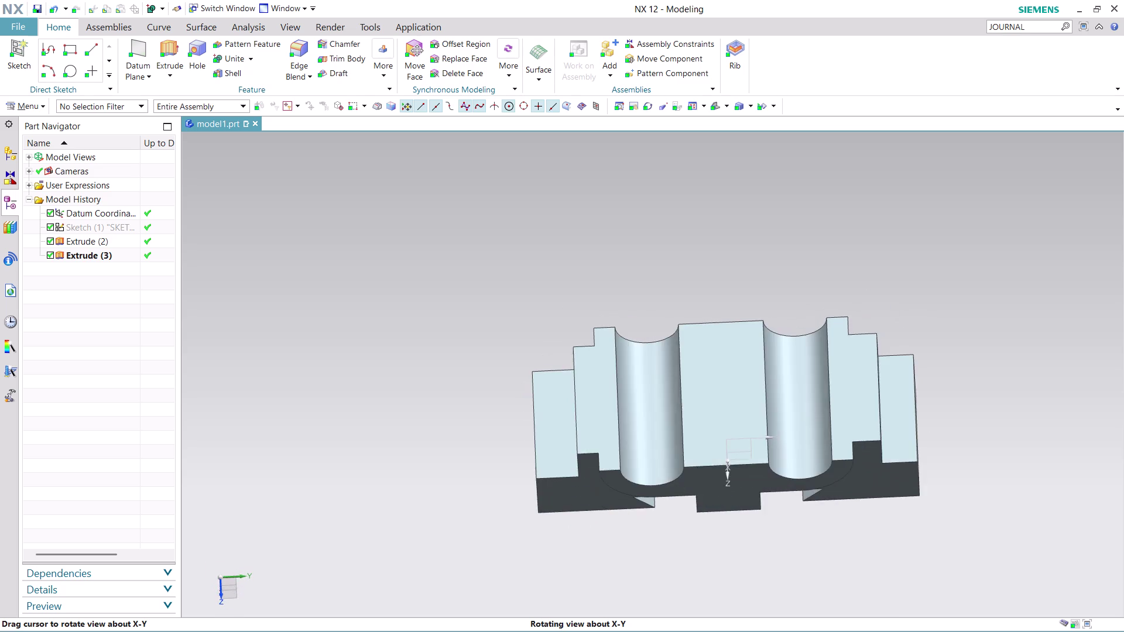
middle_drag(675, 363, 670, 410)
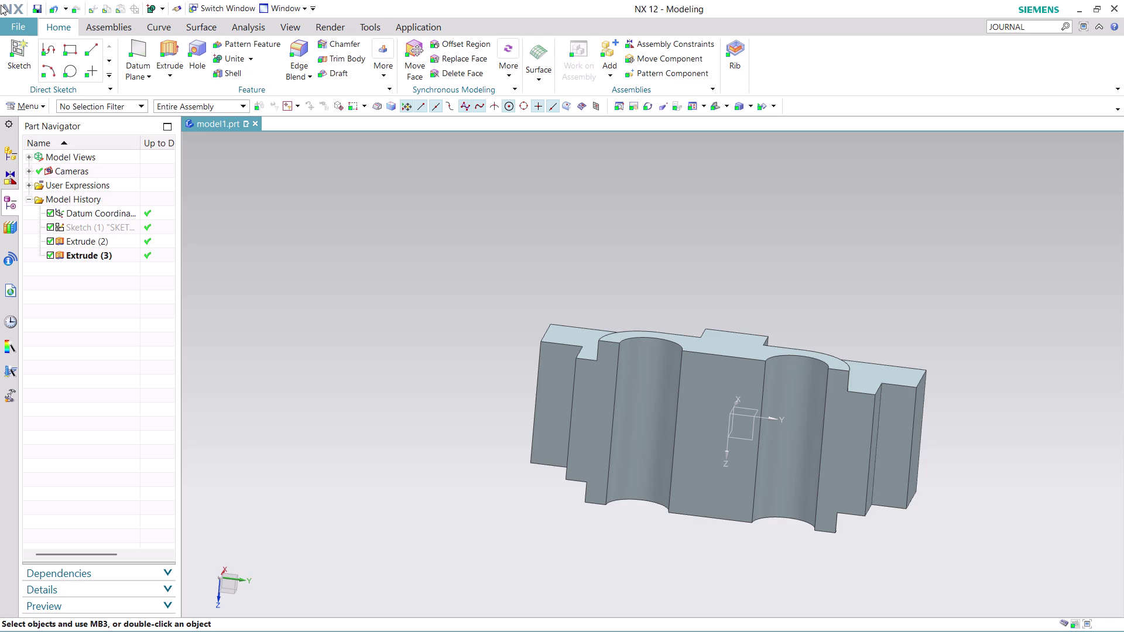
scroll(up, 3)
scroll(up, 3)
middle_drag(881, 341, 915, 332)
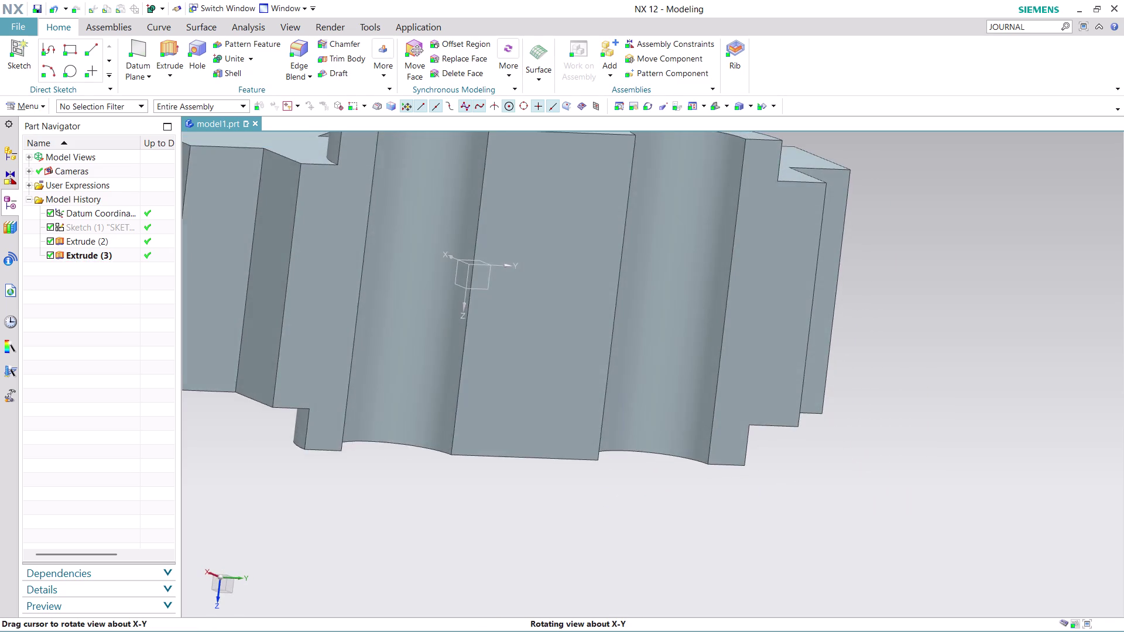
middle_drag(915, 332, 889, 325)
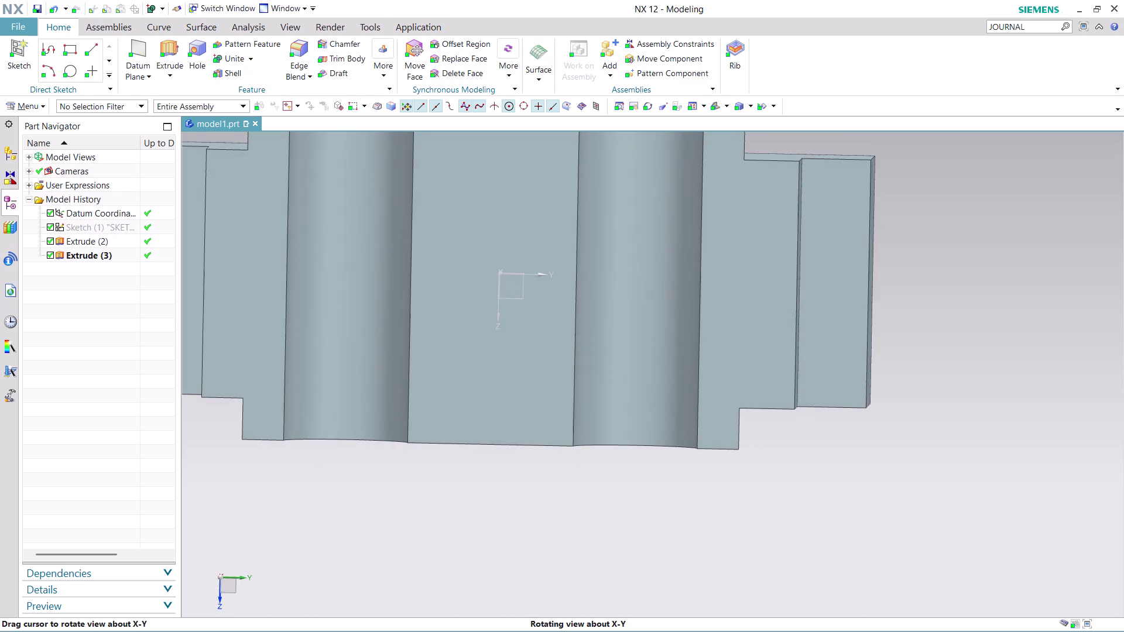
middle_drag(888, 324, 893, 325)
scroll(down, 3)
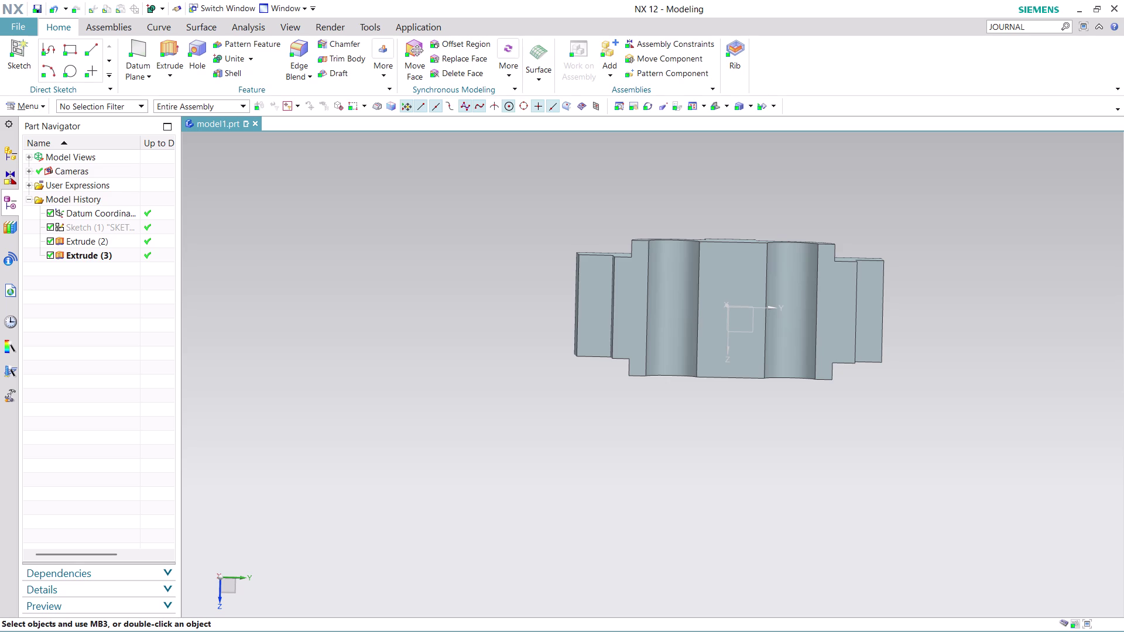
right_click(106, 226)
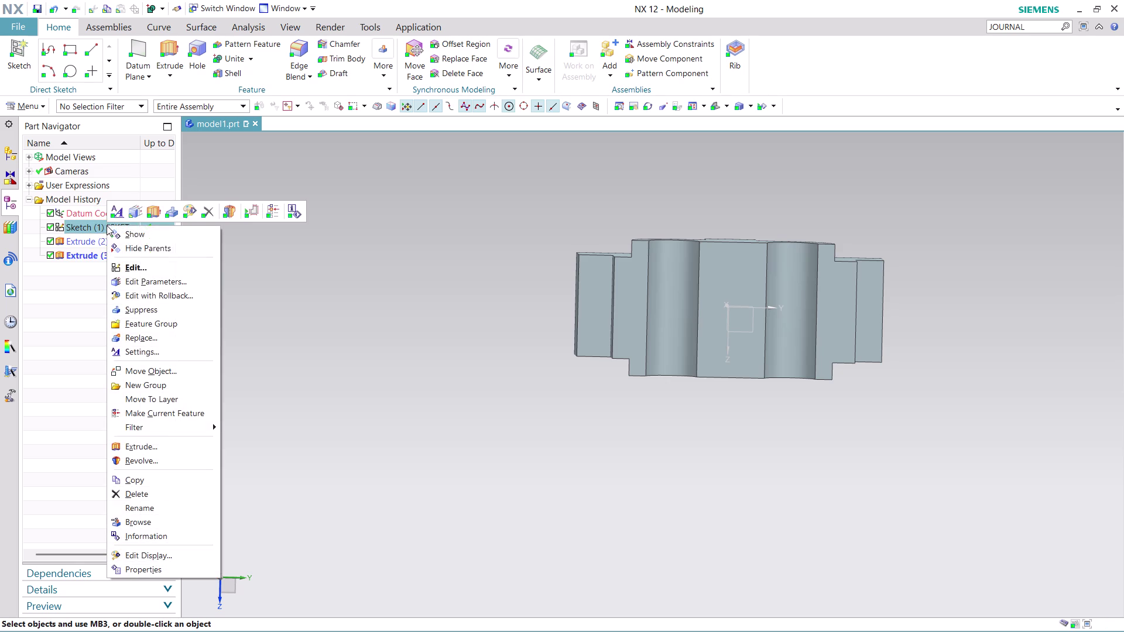
Edit Sketch (1), add a 22.5 horizontal dimension, and move p10 lower.
click(177, 297)
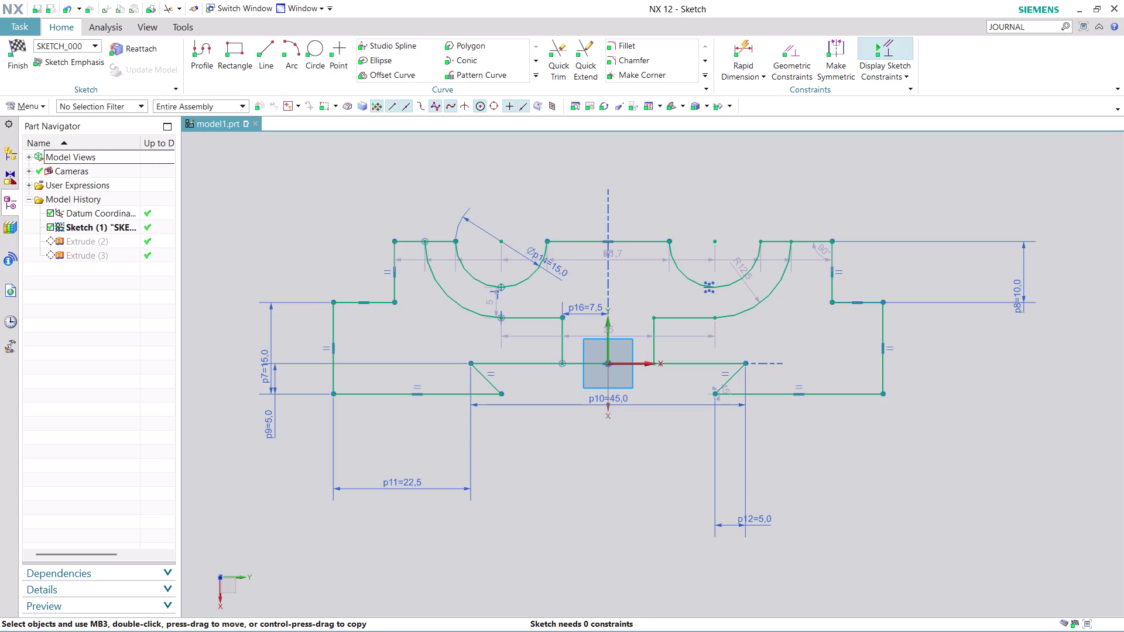
click(738, 43)
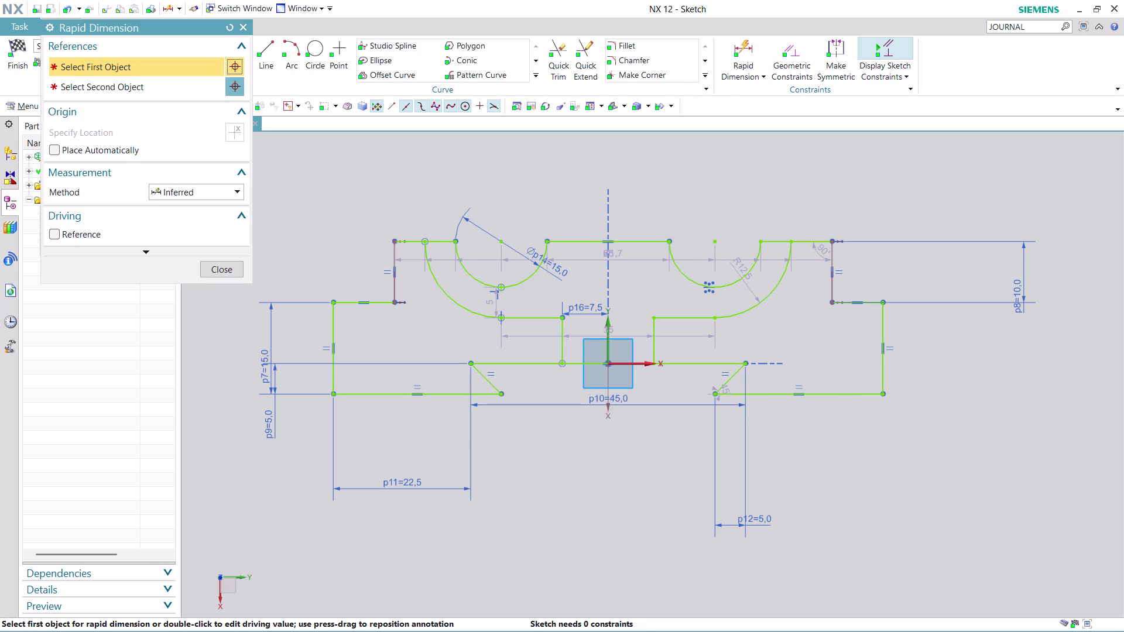
click(748, 366)
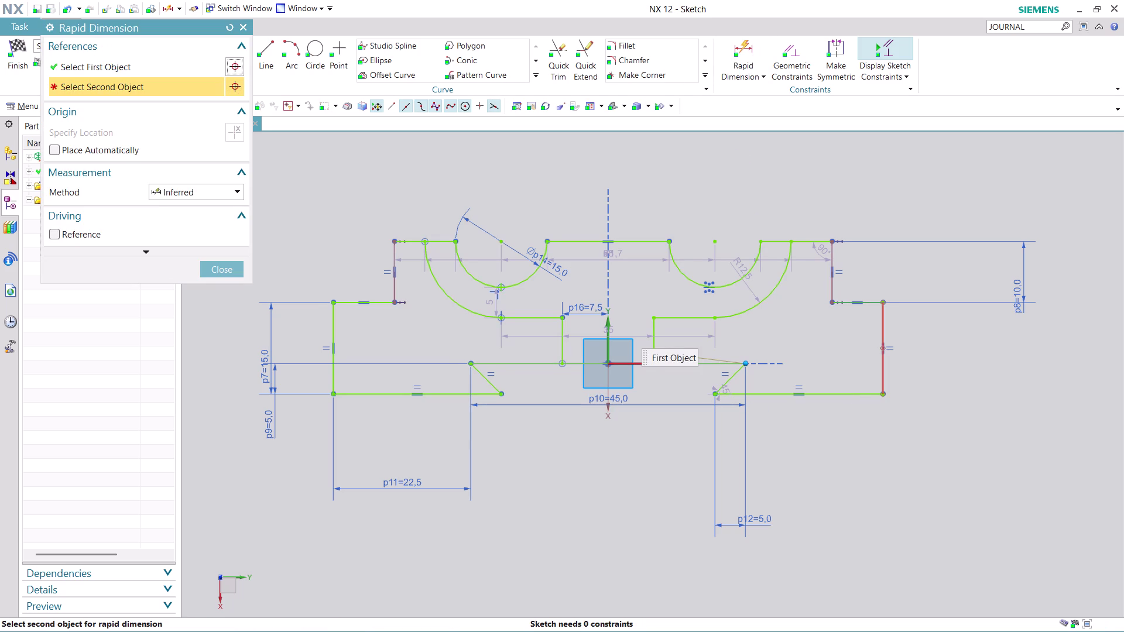
click(879, 366)
click(928, 509)
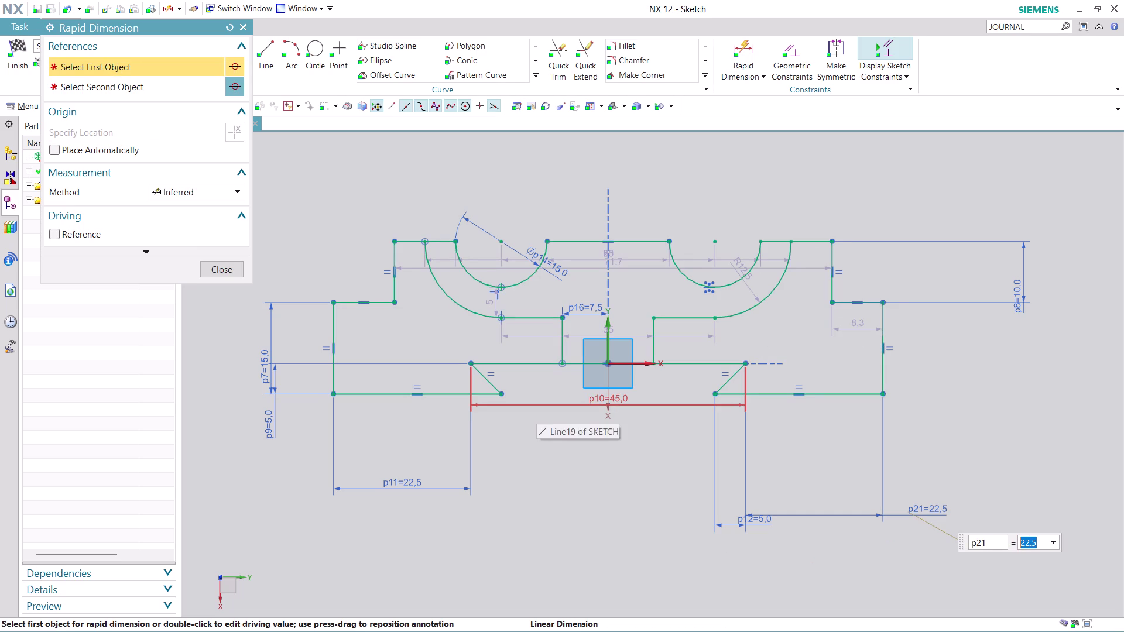
click(233, 265)
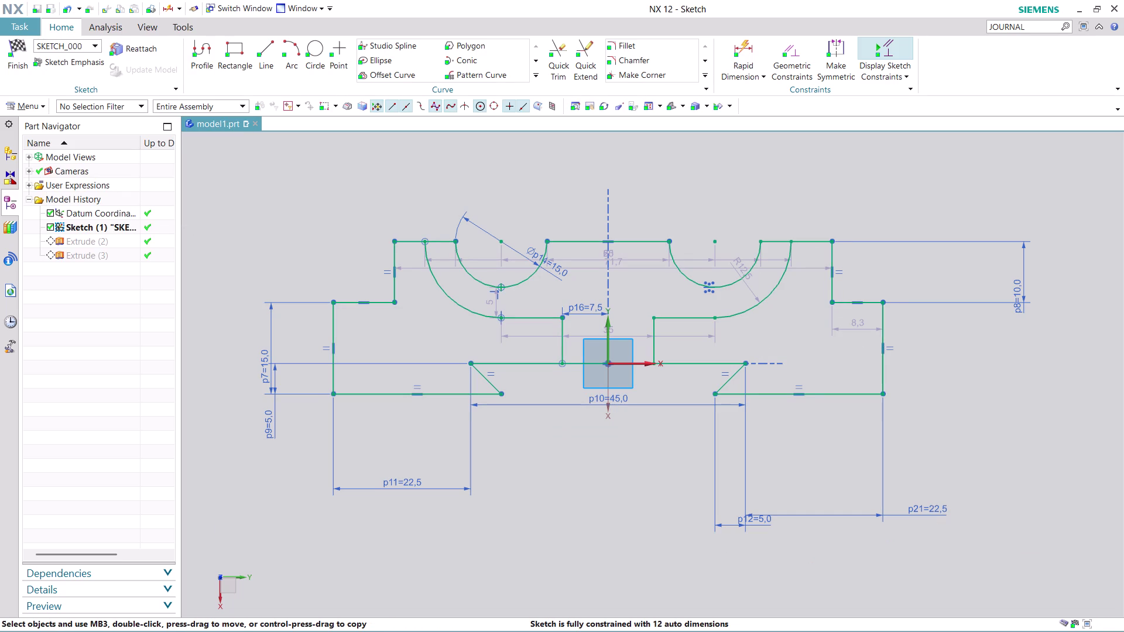
drag(630, 409, 653, 572)
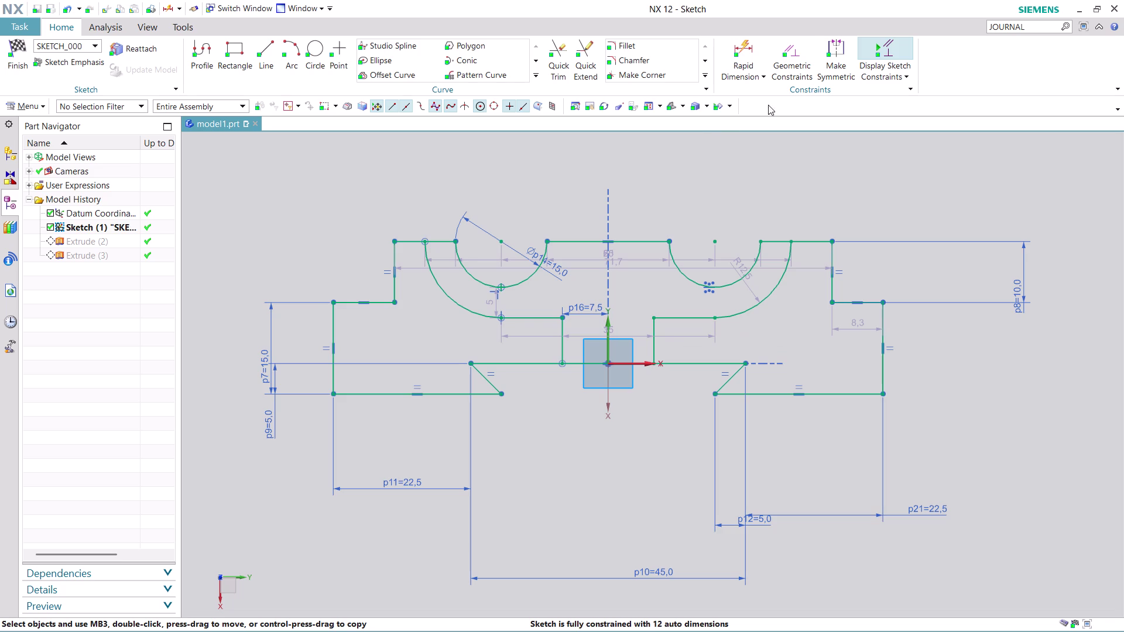
Add a geometric constraint between two curves of the bracket sketch.
click(795, 56)
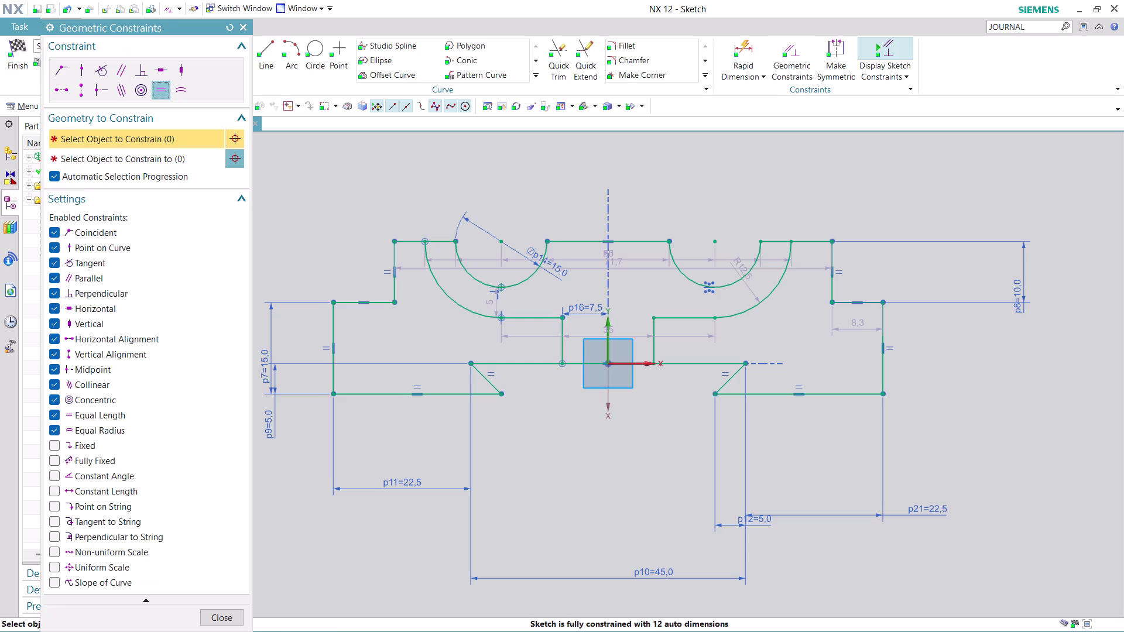
click(878, 298)
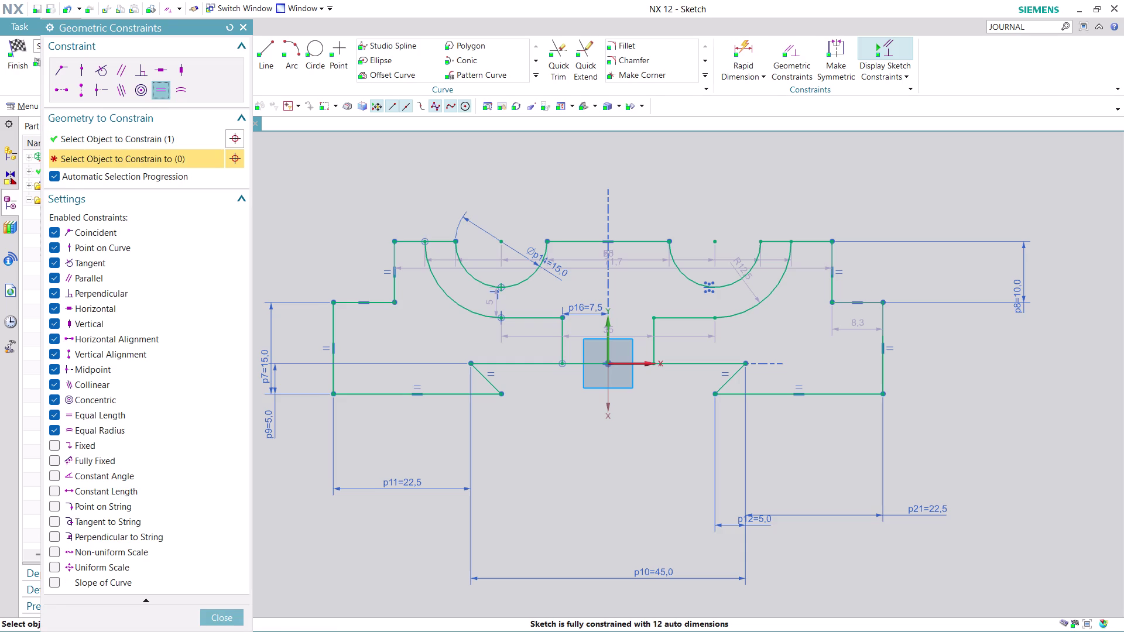
click(357, 302)
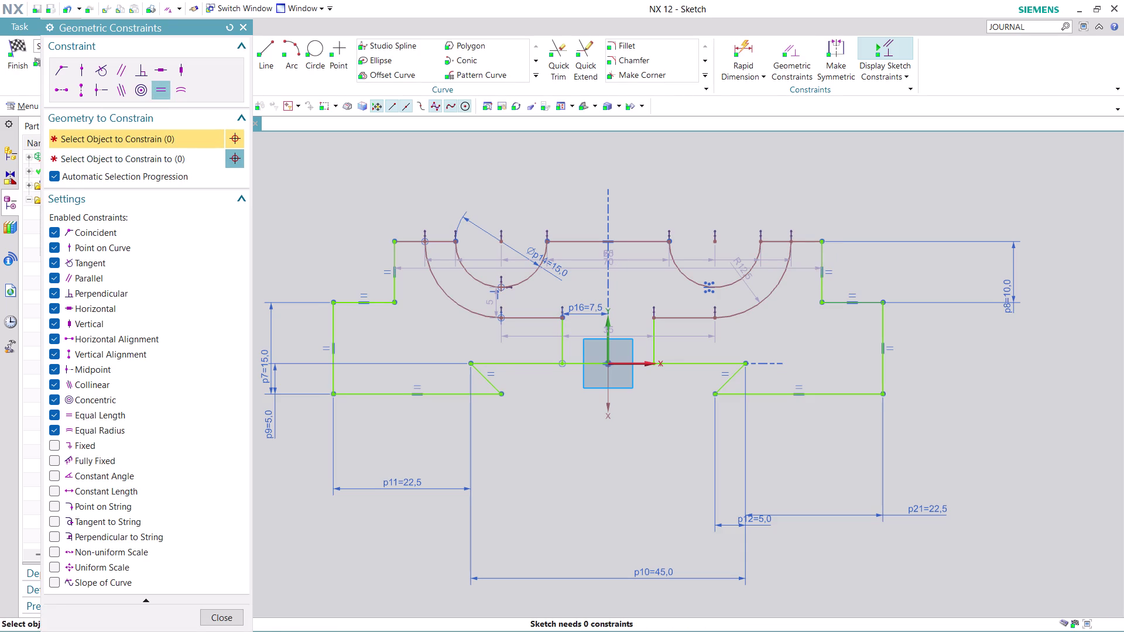
click(225, 623)
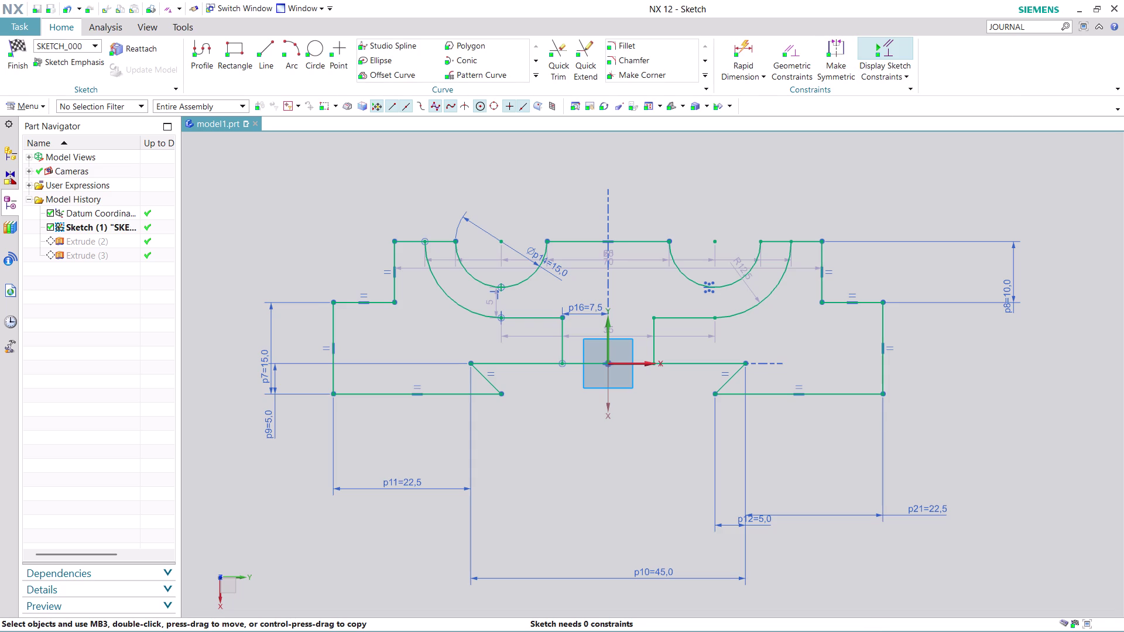
Make two lines equal length, accepting the over-constrained sketch warning.
click(773, 64)
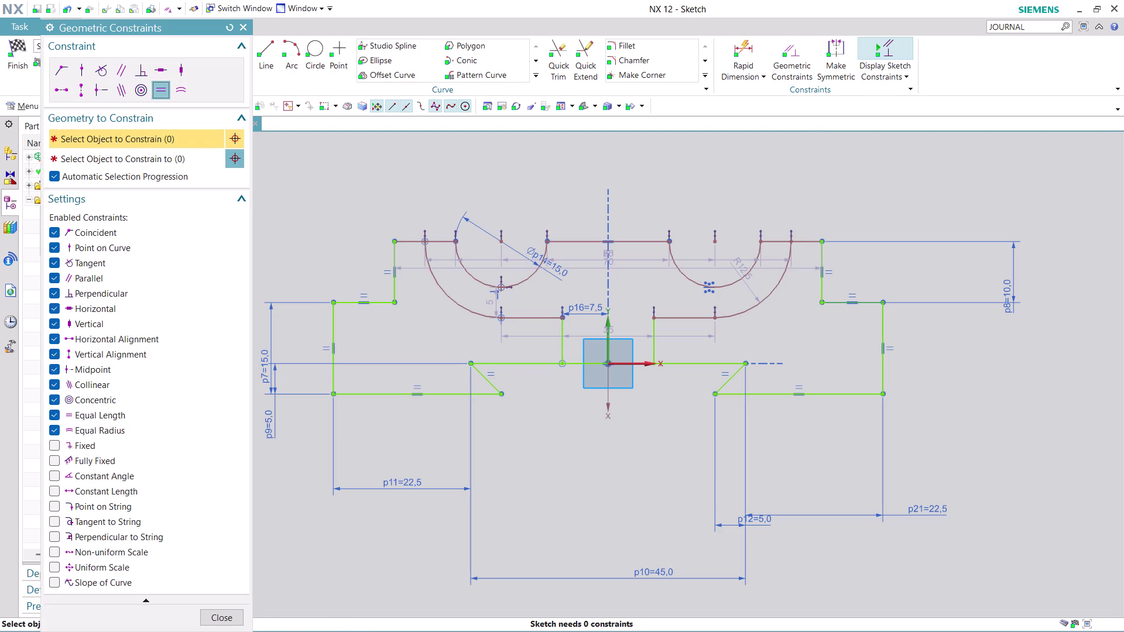
click(810, 241)
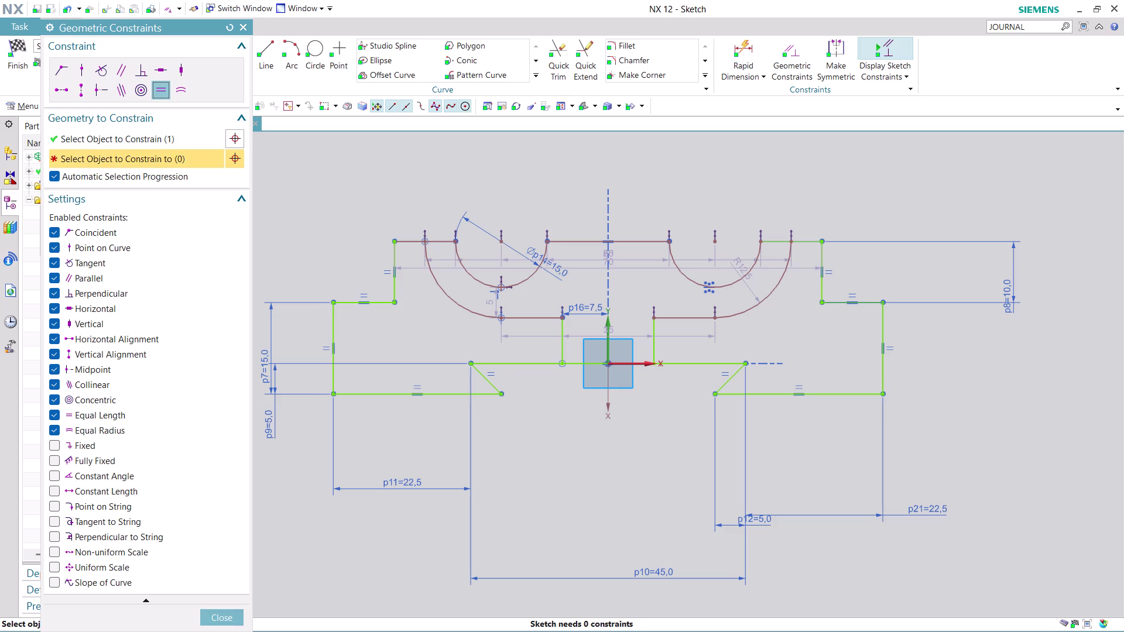
click(436, 240)
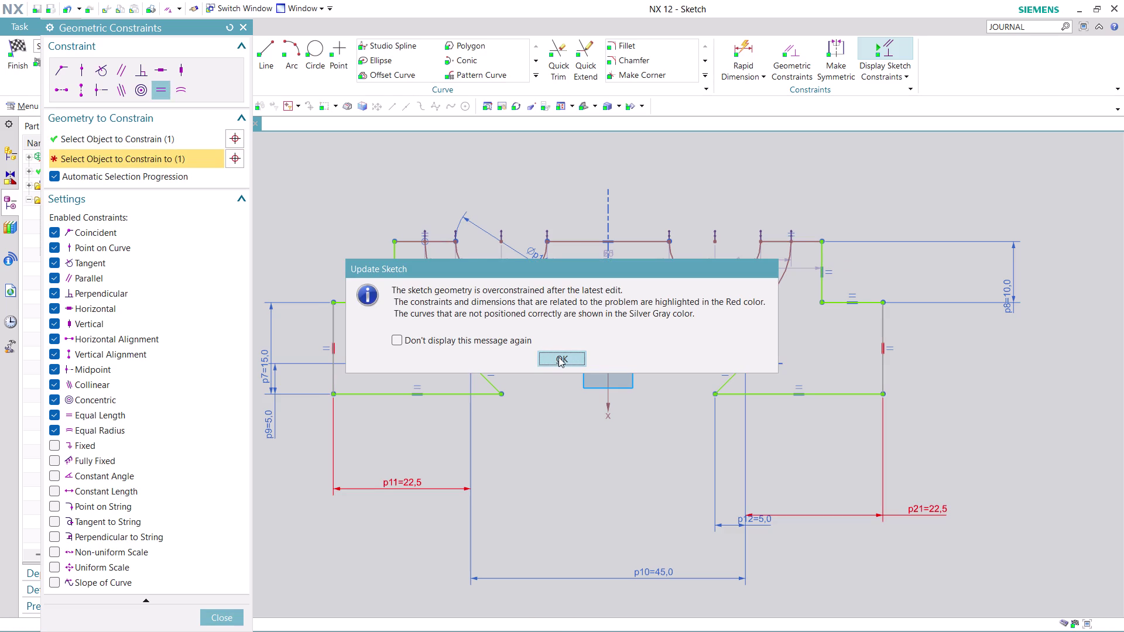
click(559, 357)
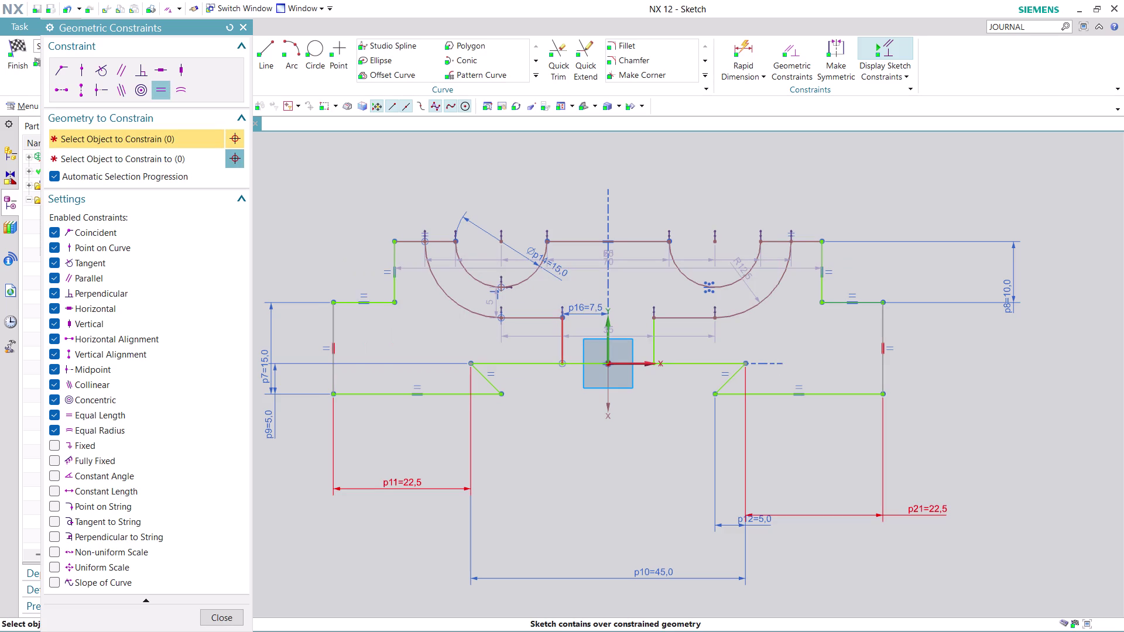
click(223, 618)
Delete the conflicting p21=22.5 dimension and reopen Geometric Constraints.
right_click(910, 512)
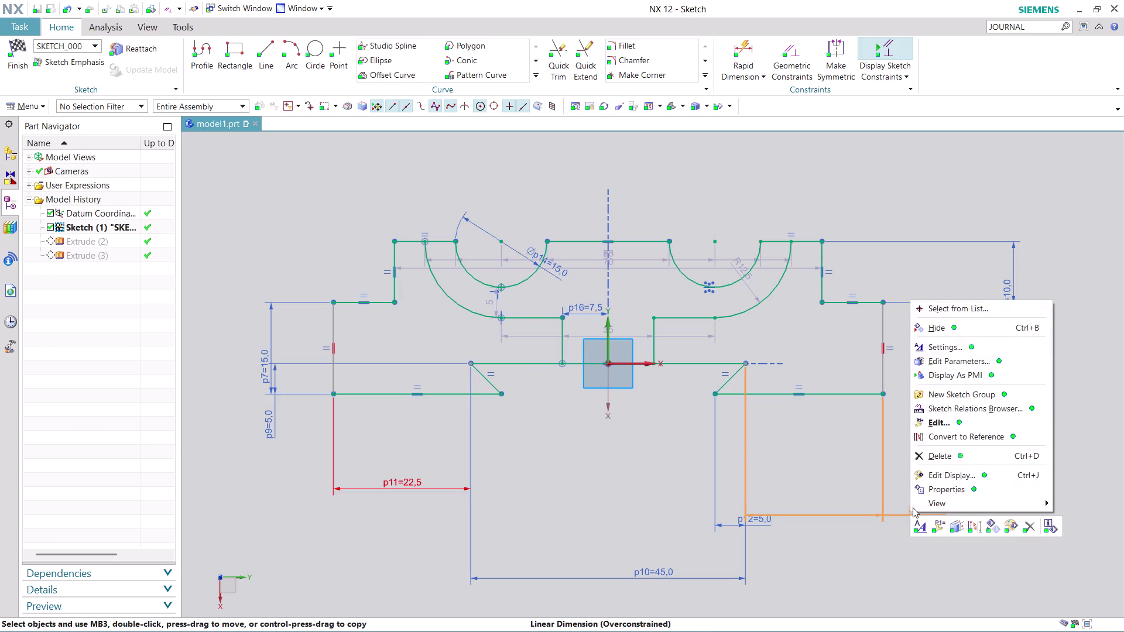
click(969, 458)
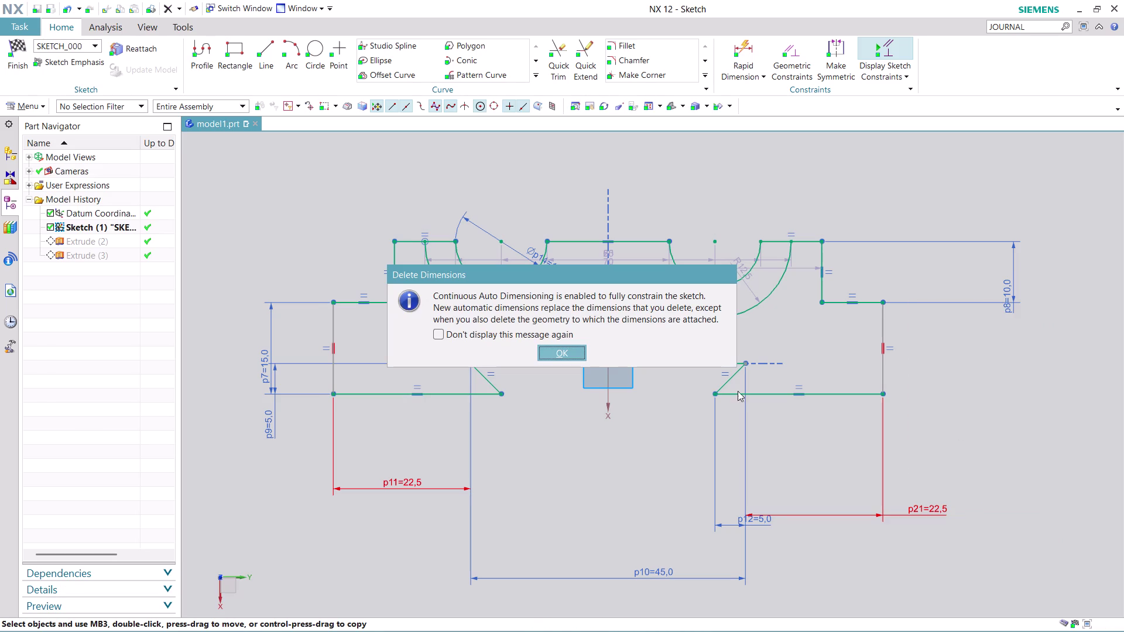
click(564, 346)
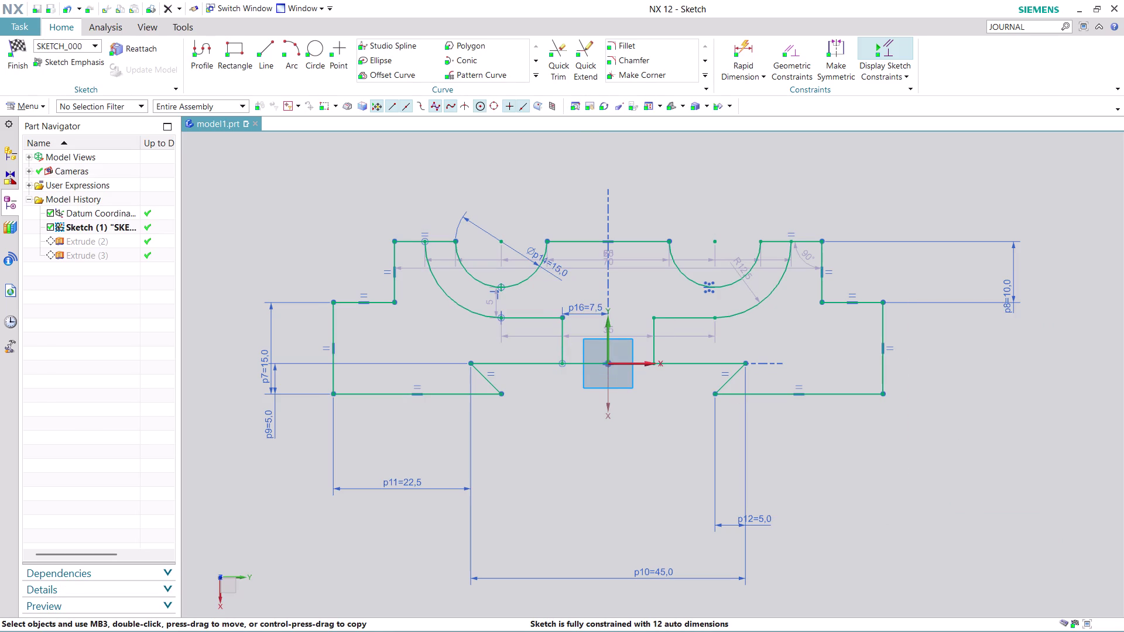
click(797, 58)
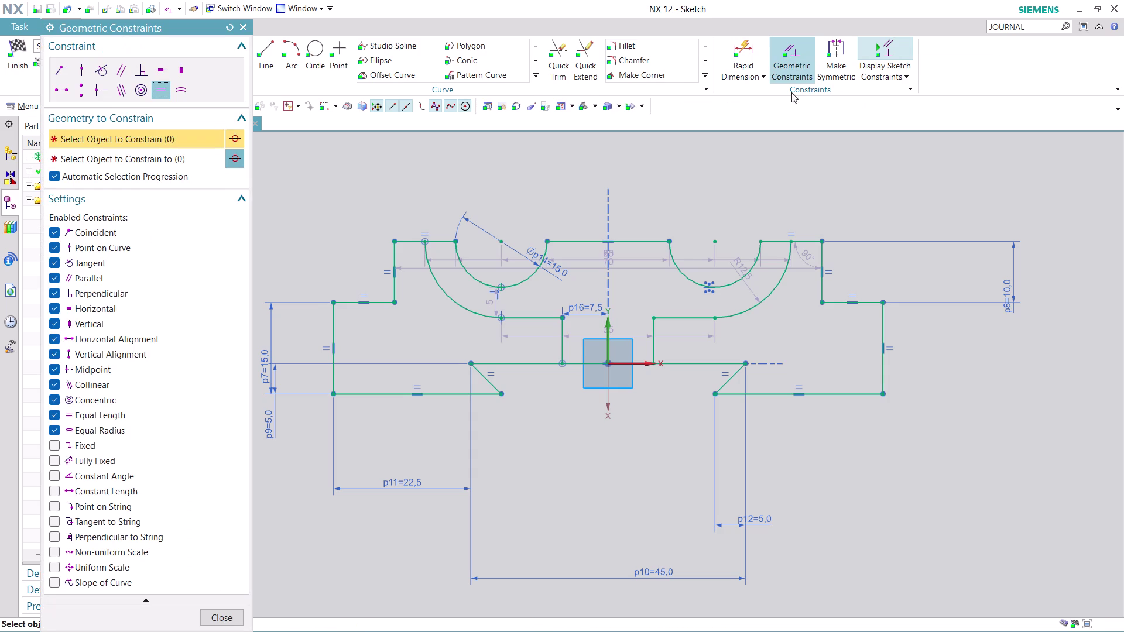
Make the upper short horizontal lines and right-side edges equal length, dismissing duplicate-constraint errors.
click(799, 242)
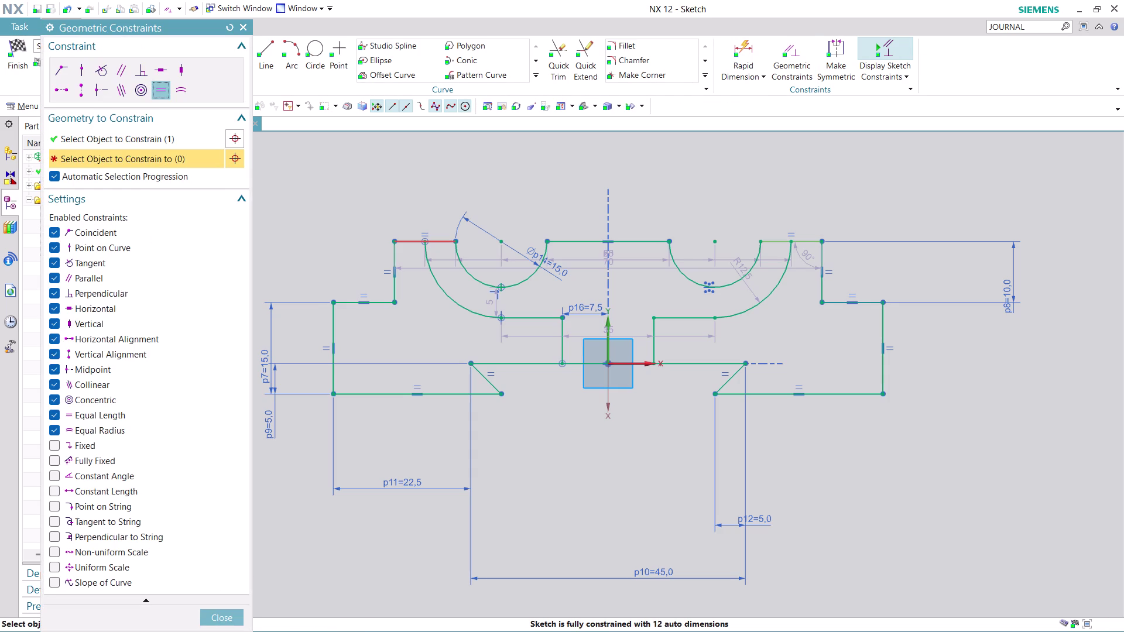
click(430, 242)
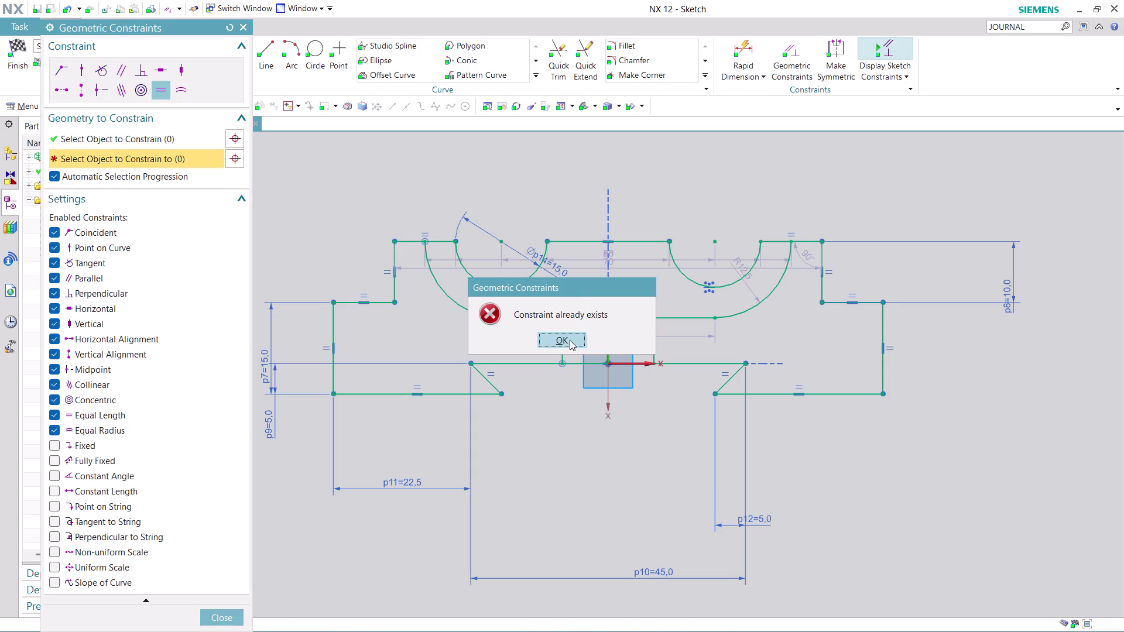
click(569, 339)
click(397, 289)
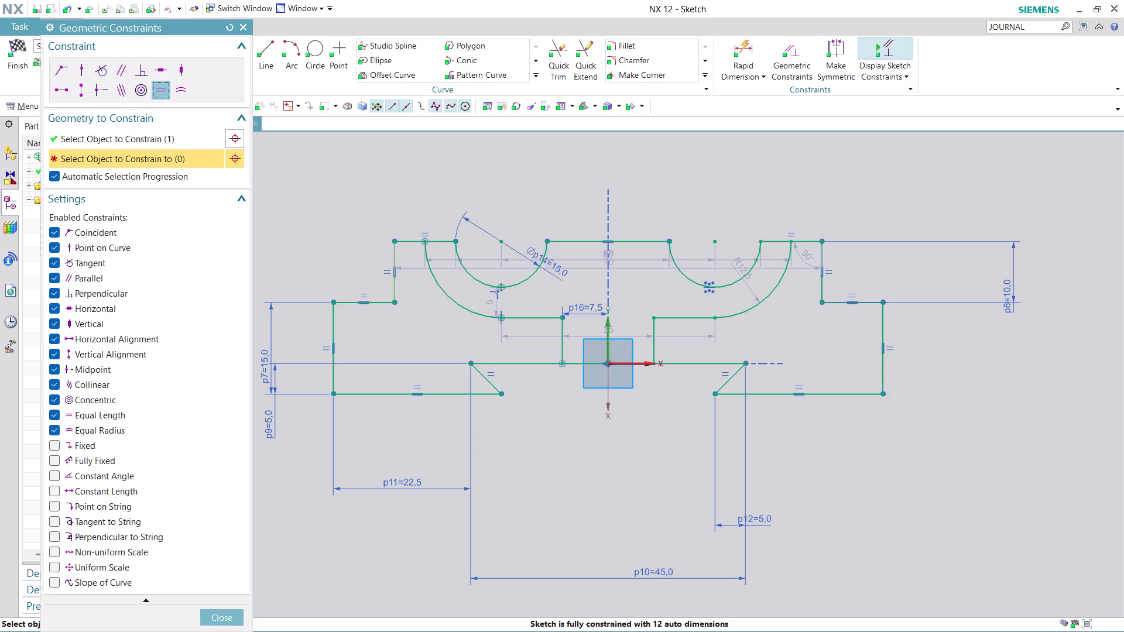
click(828, 288)
click(577, 340)
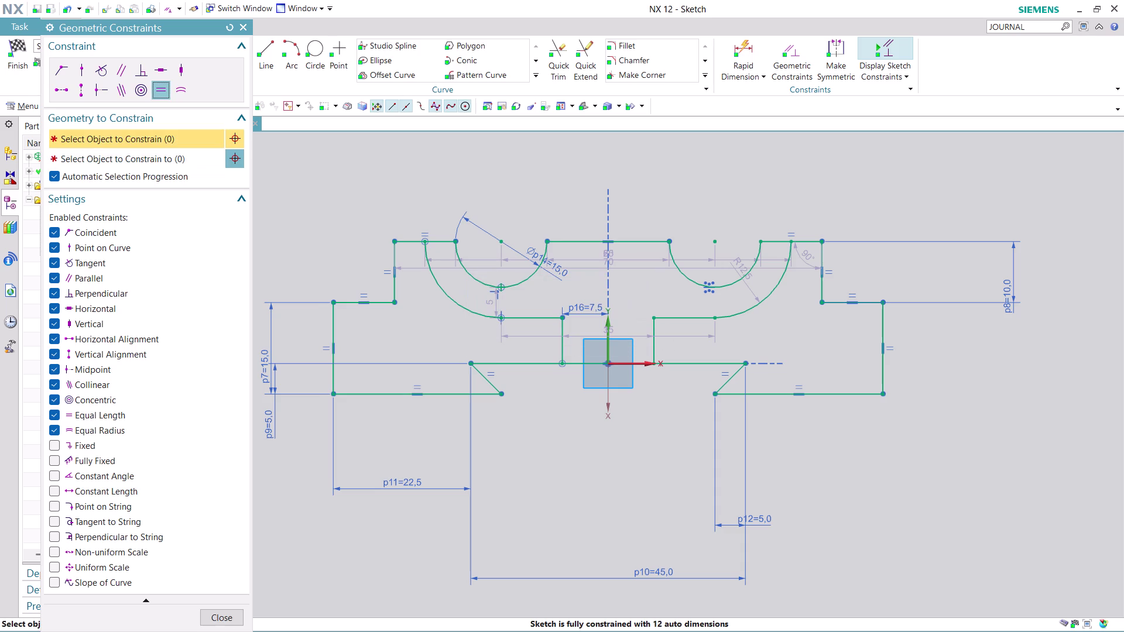
click(372, 309)
click(854, 301)
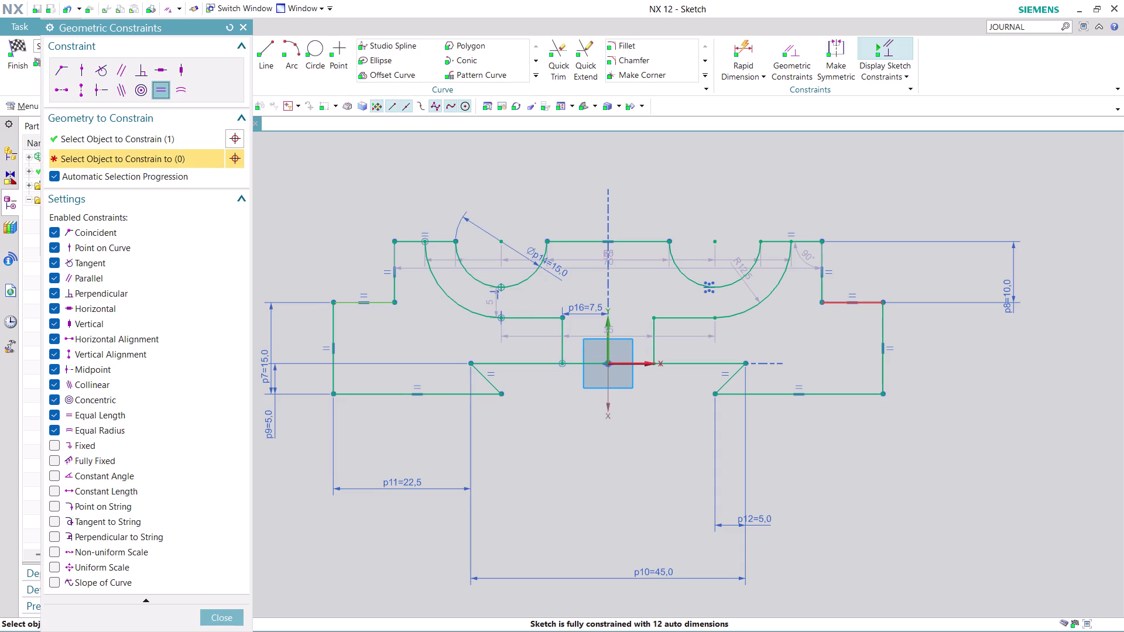
click(571, 348)
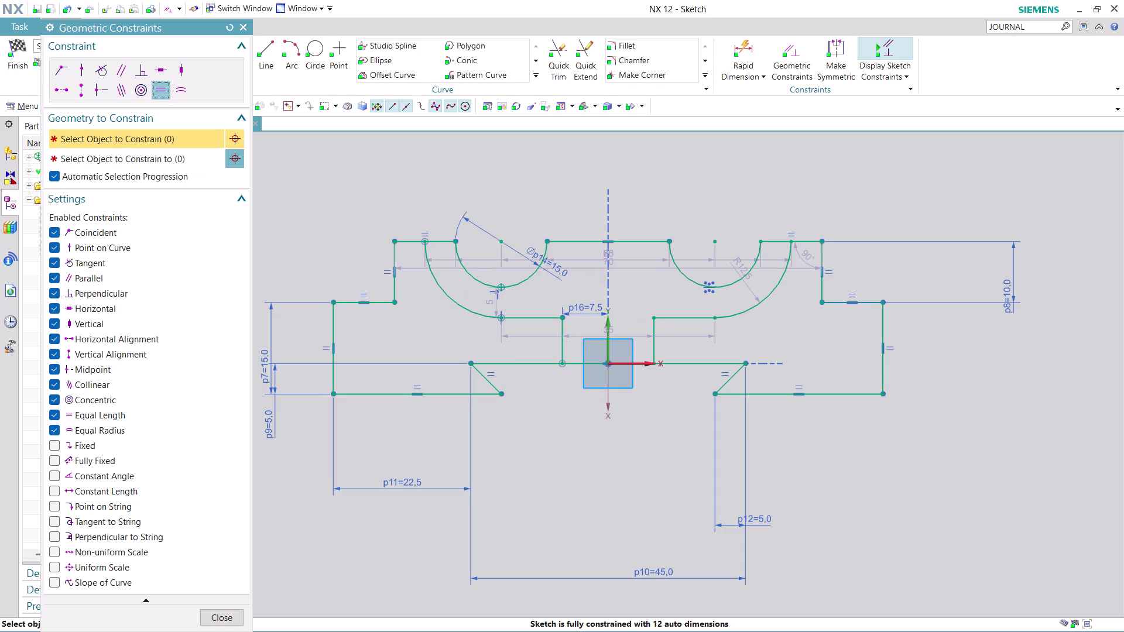
click(331, 336)
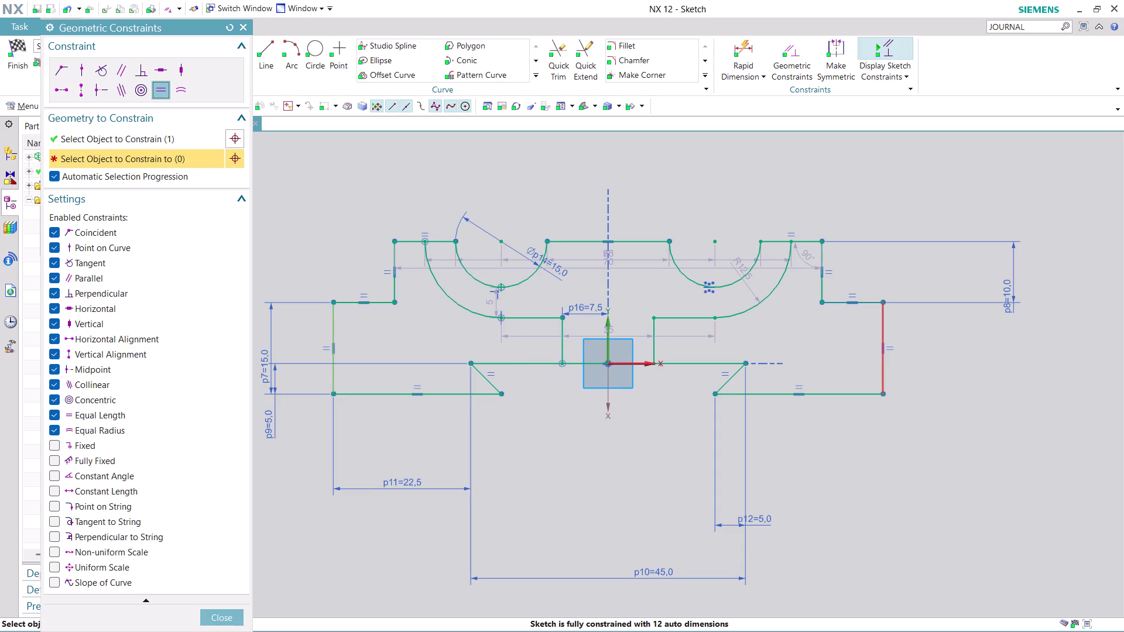
click(882, 332)
click(562, 338)
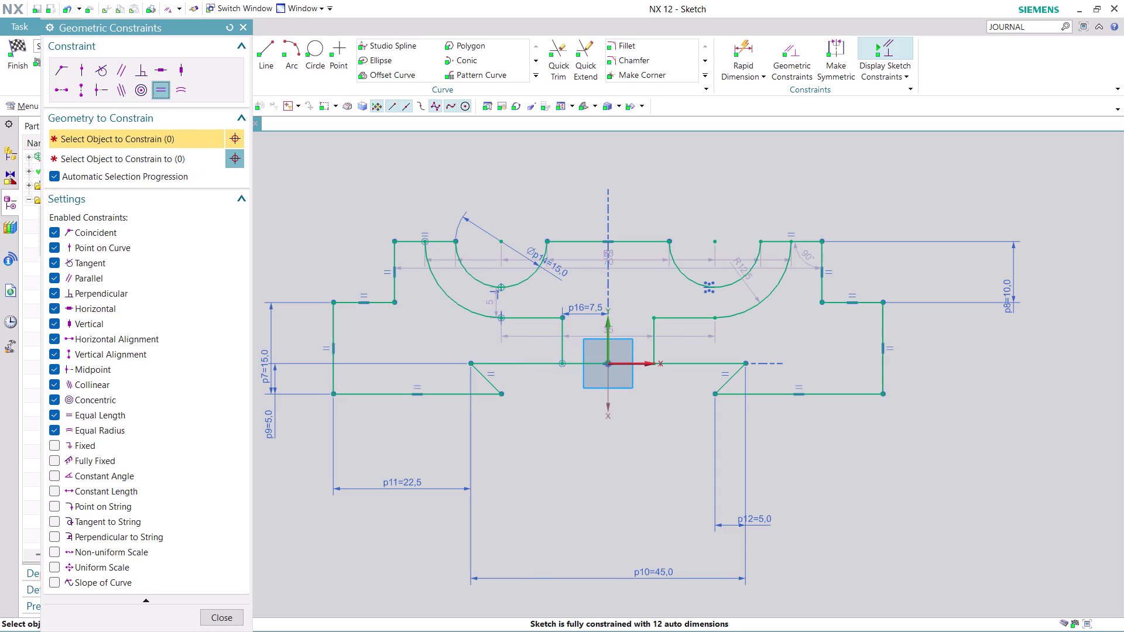
Equalize the bottom central lines and lines beside the notch, then finish the sketch.
click(429, 391)
click(840, 395)
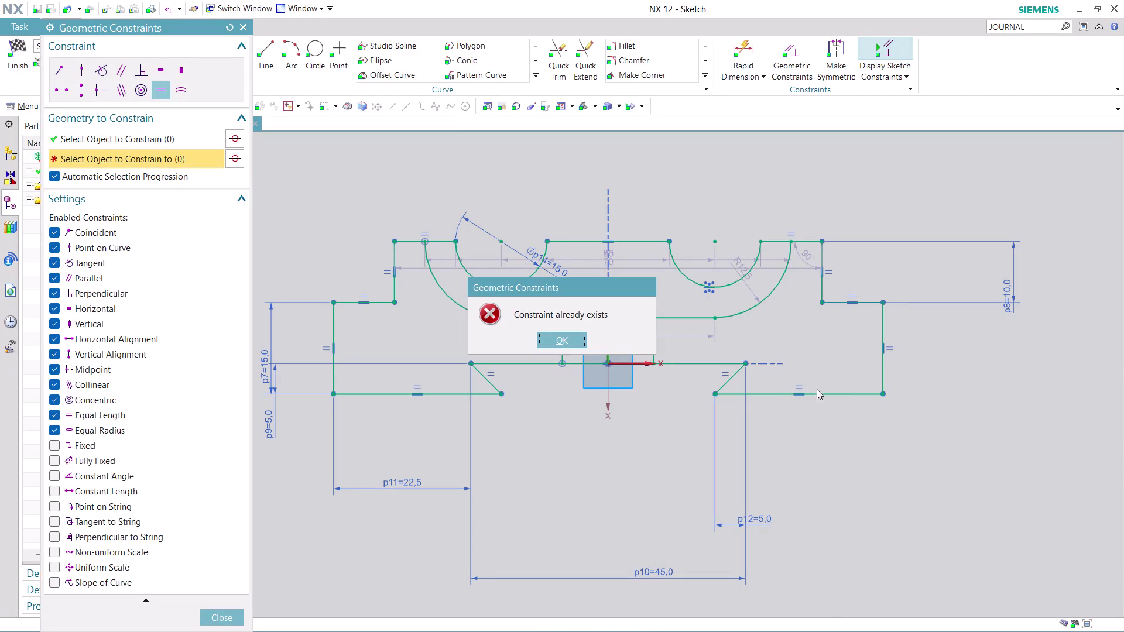
click(562, 341)
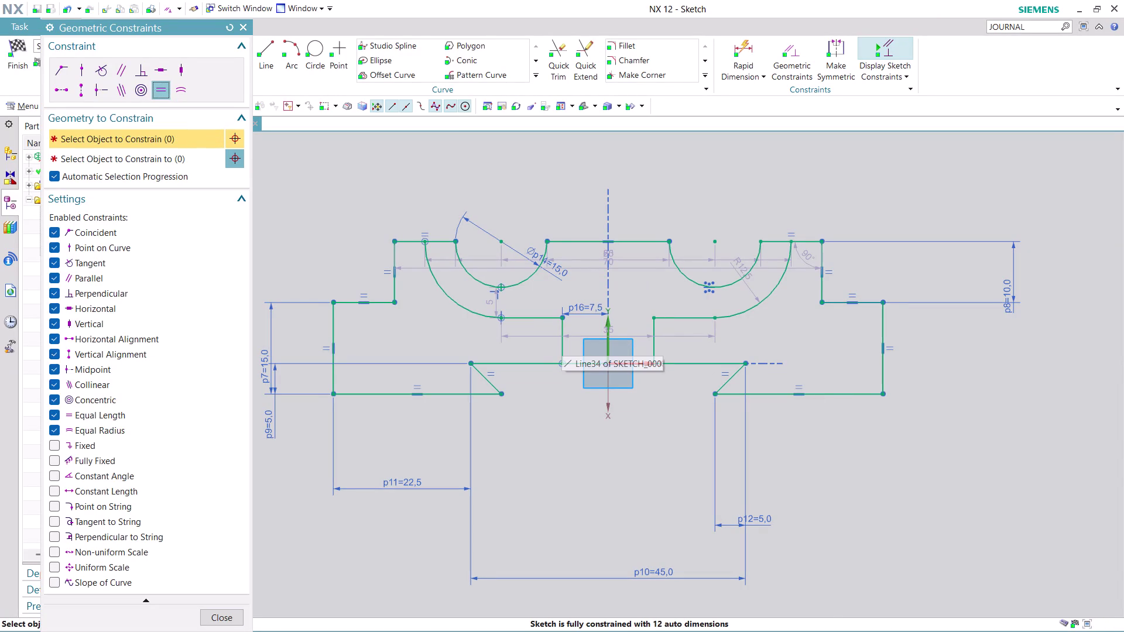
click(494, 385)
click(729, 378)
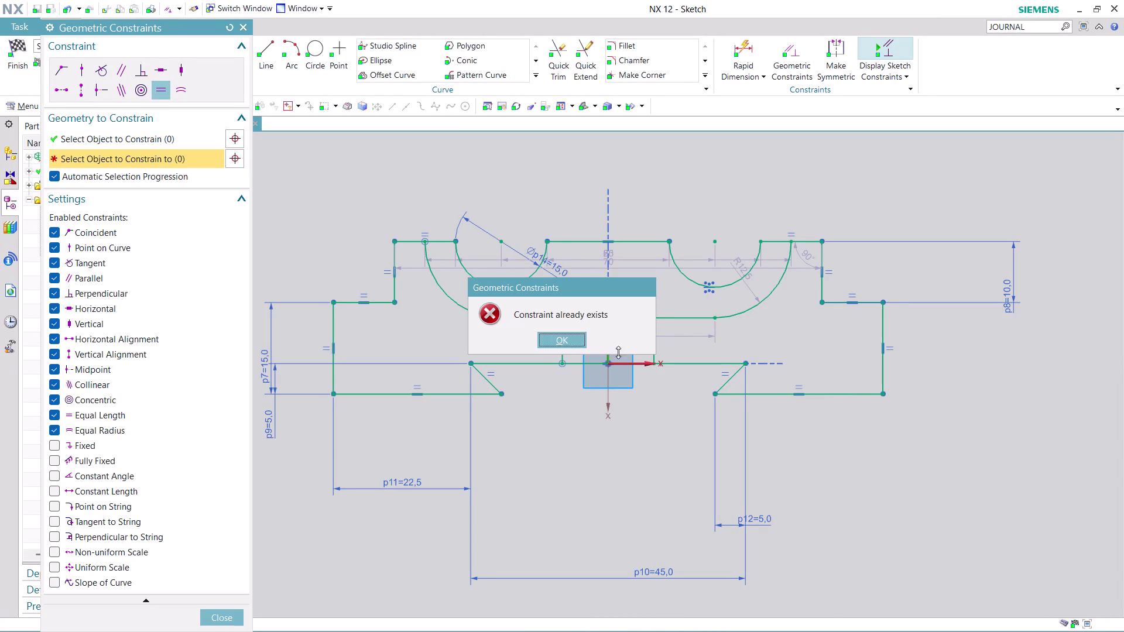
click(581, 342)
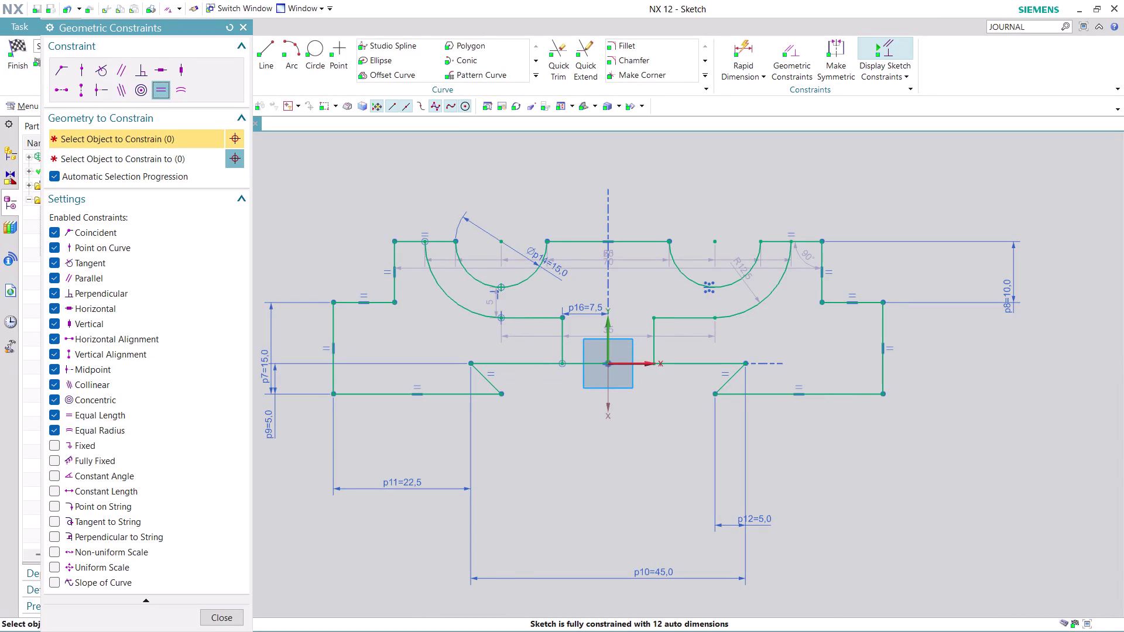
click(564, 347)
click(659, 339)
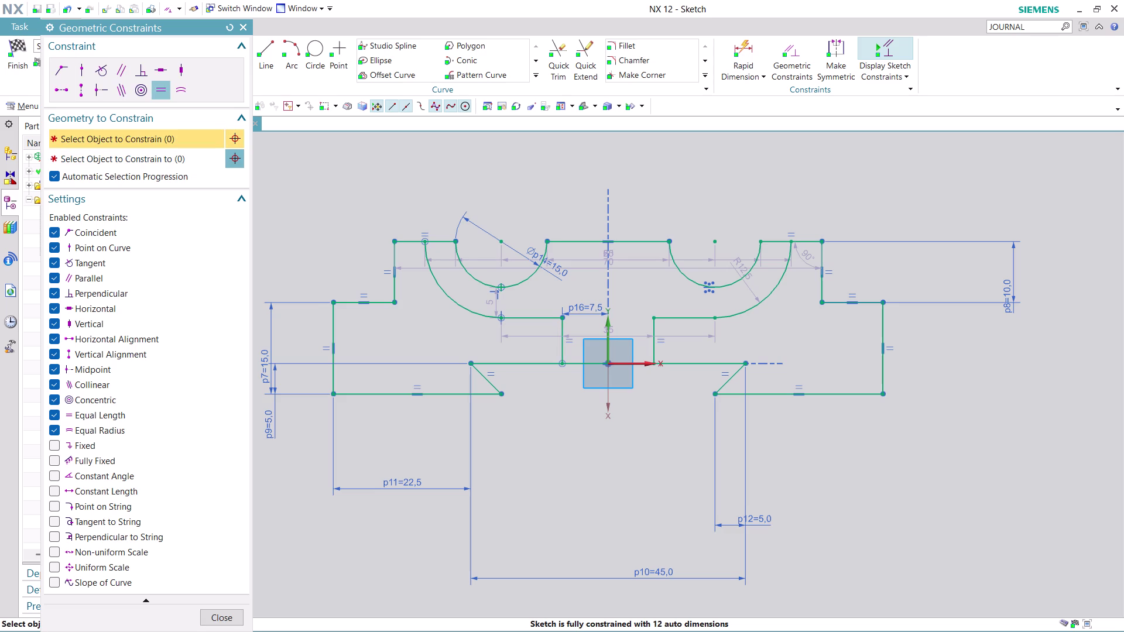
click(519, 285)
click(521, 282)
click(516, 319)
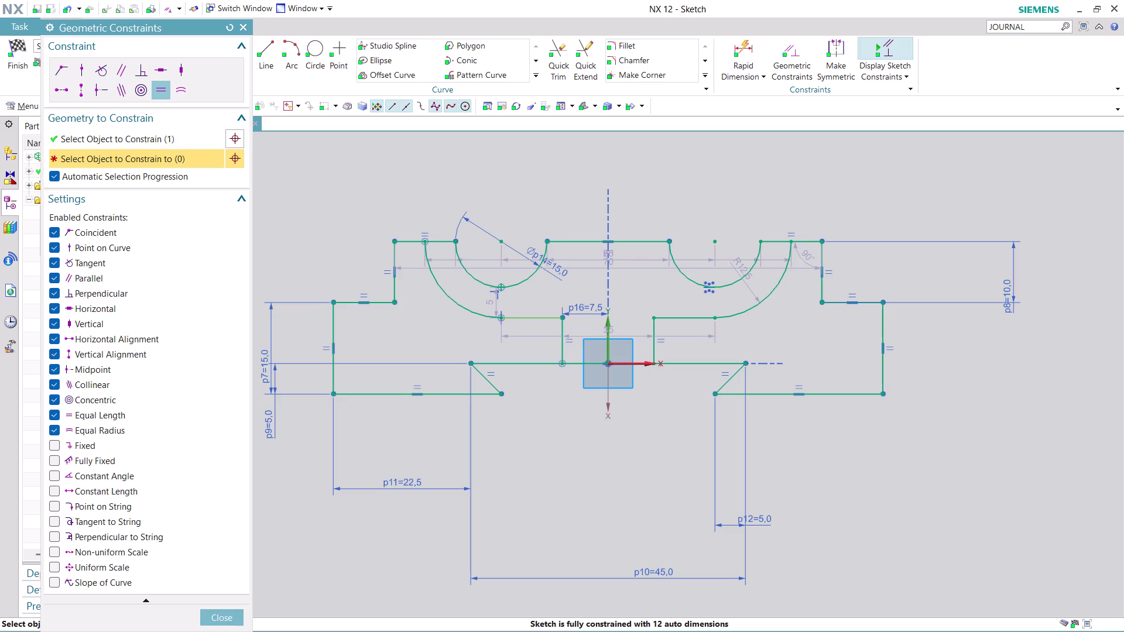
click(685, 320)
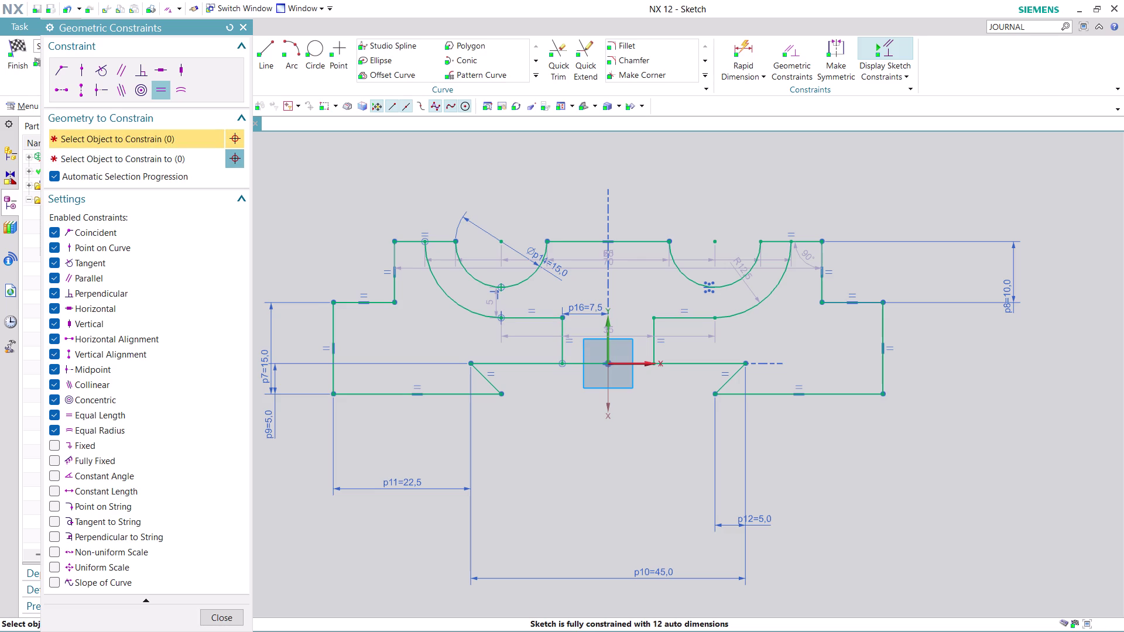
click(232, 616)
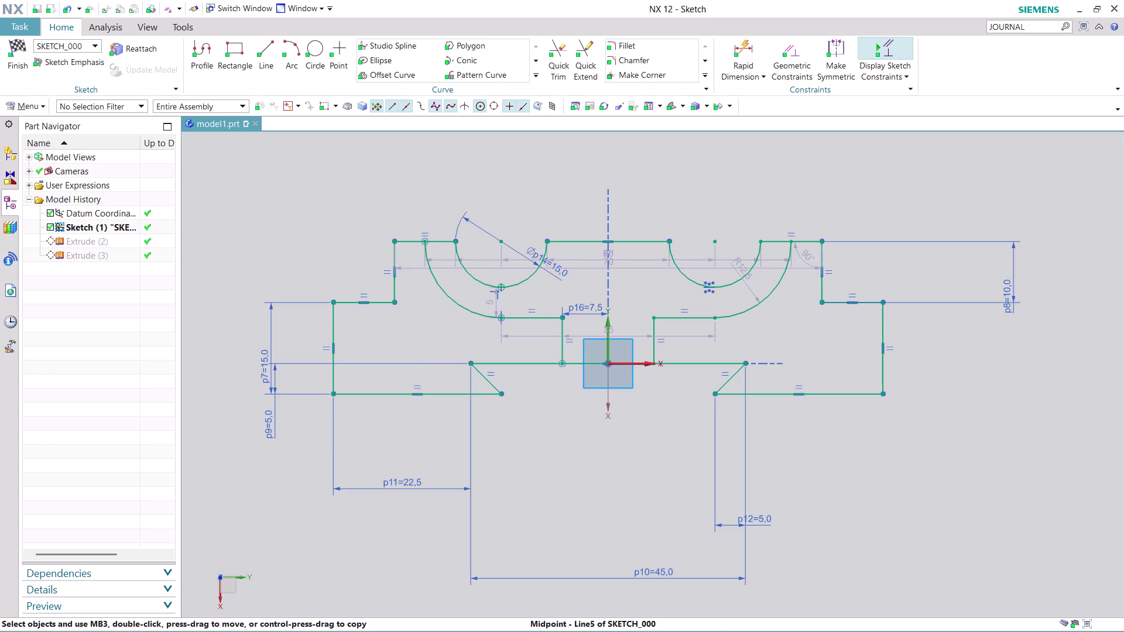
click(10, 65)
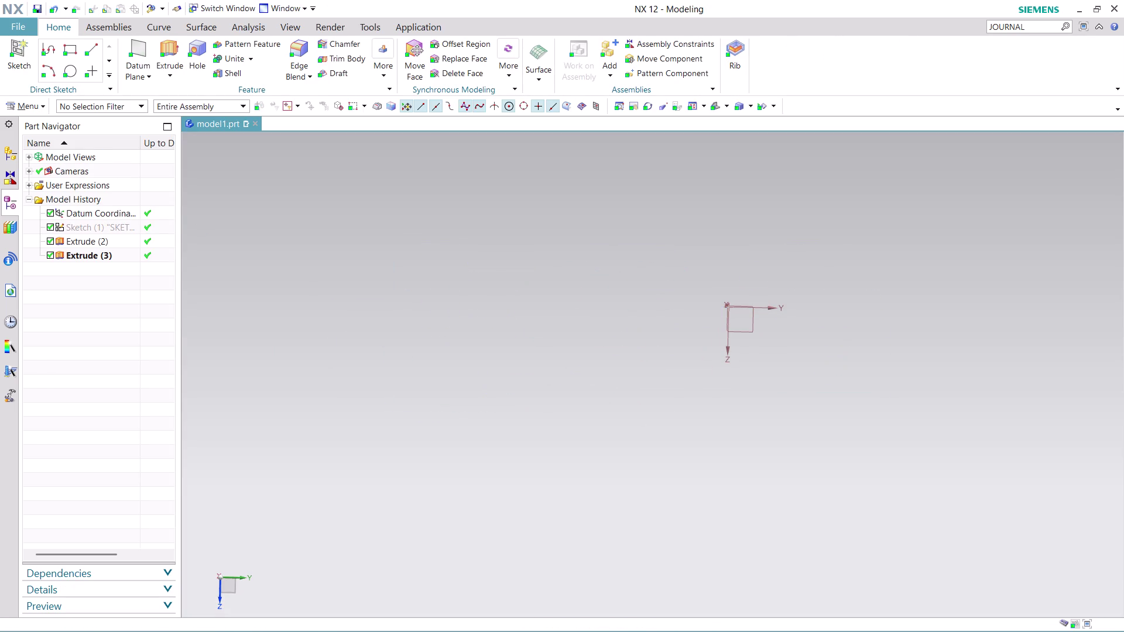
Finish the sketch, view the extruded bracket, and start a sketch on its central flat face.
scroll(up, 3)
middle_click(914, 286)
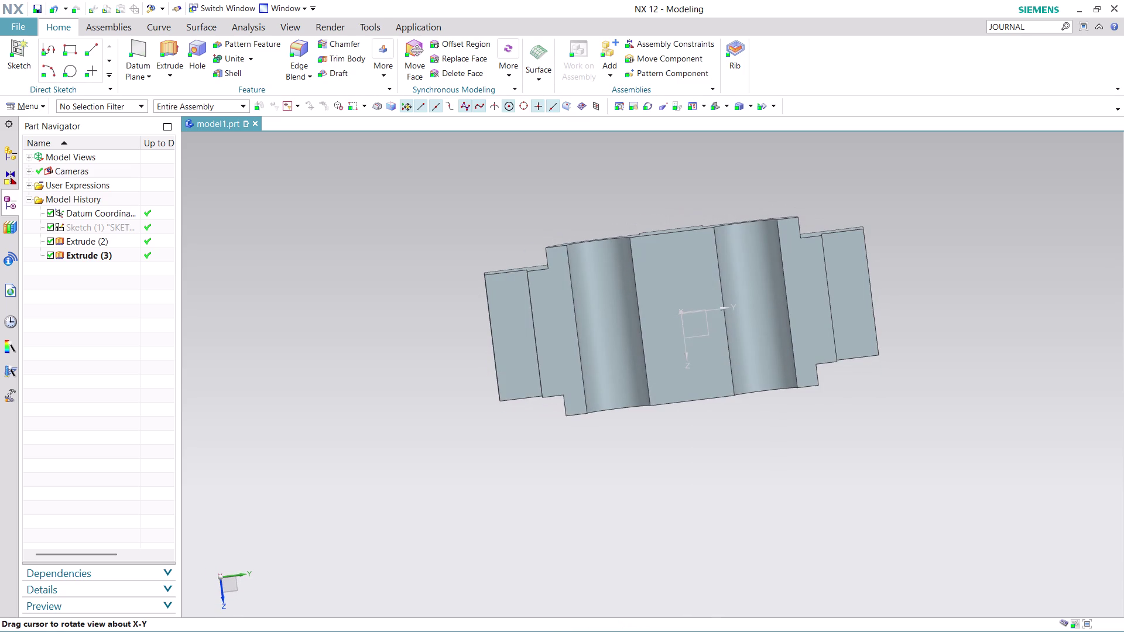
click(34, 110)
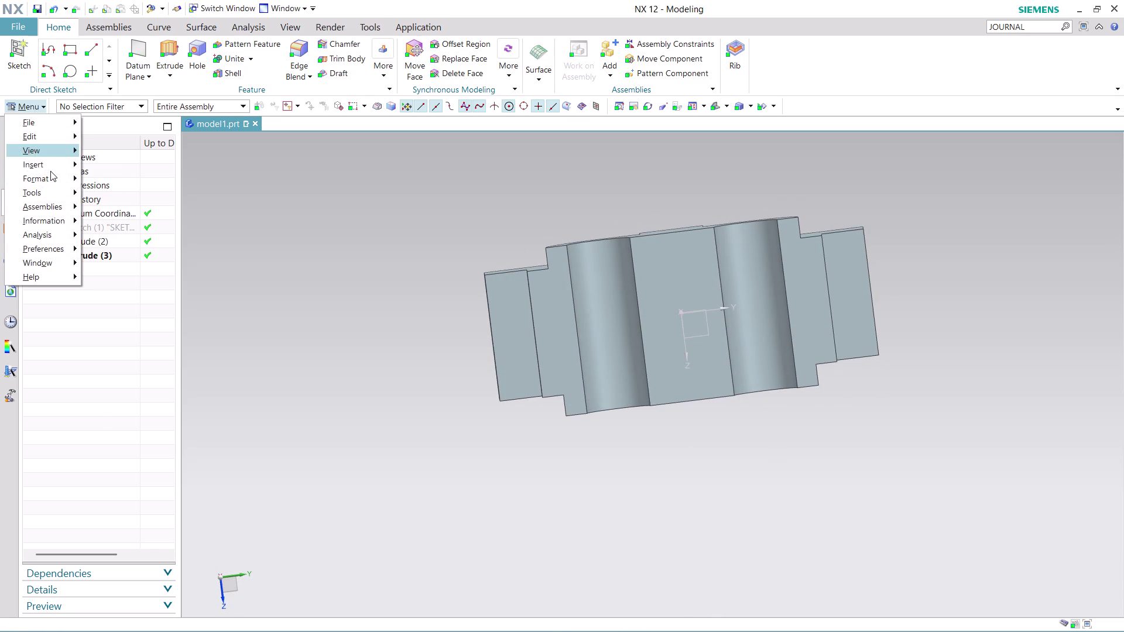
click(163, 179)
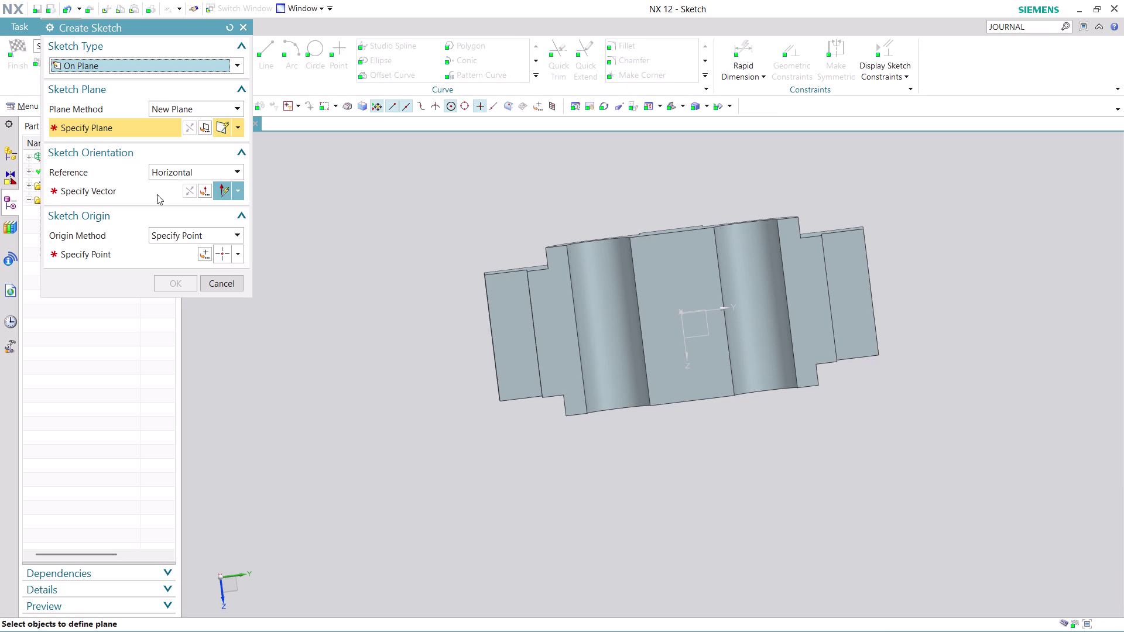
click(675, 265)
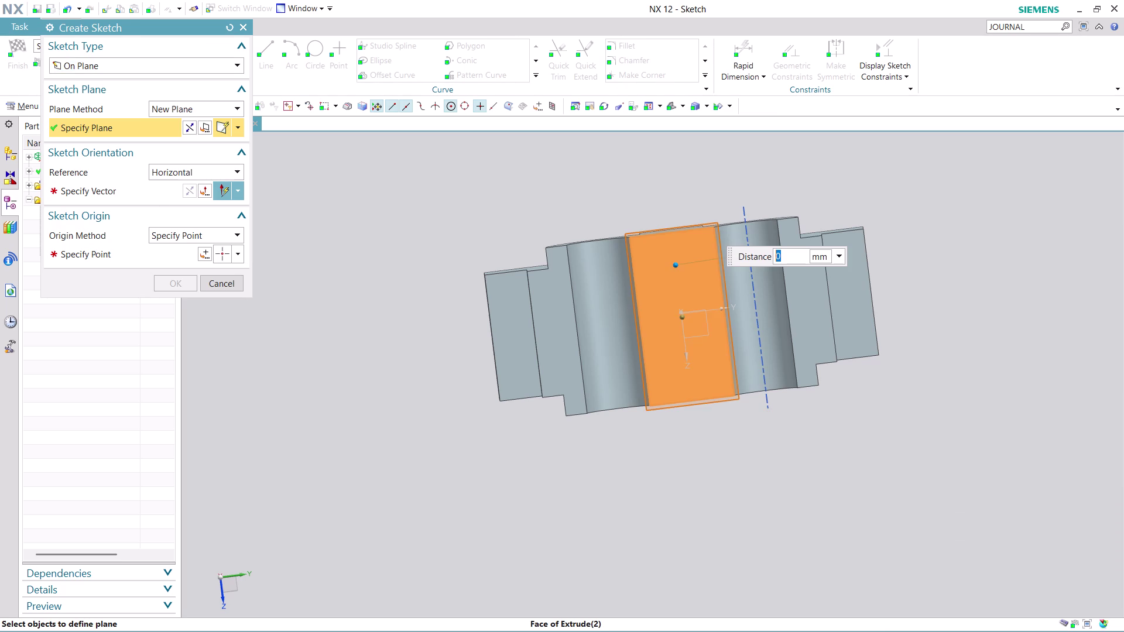
Orient the new sketch along the Y-axis with its origin at zero, creating Sketch (4).
click(97, 188)
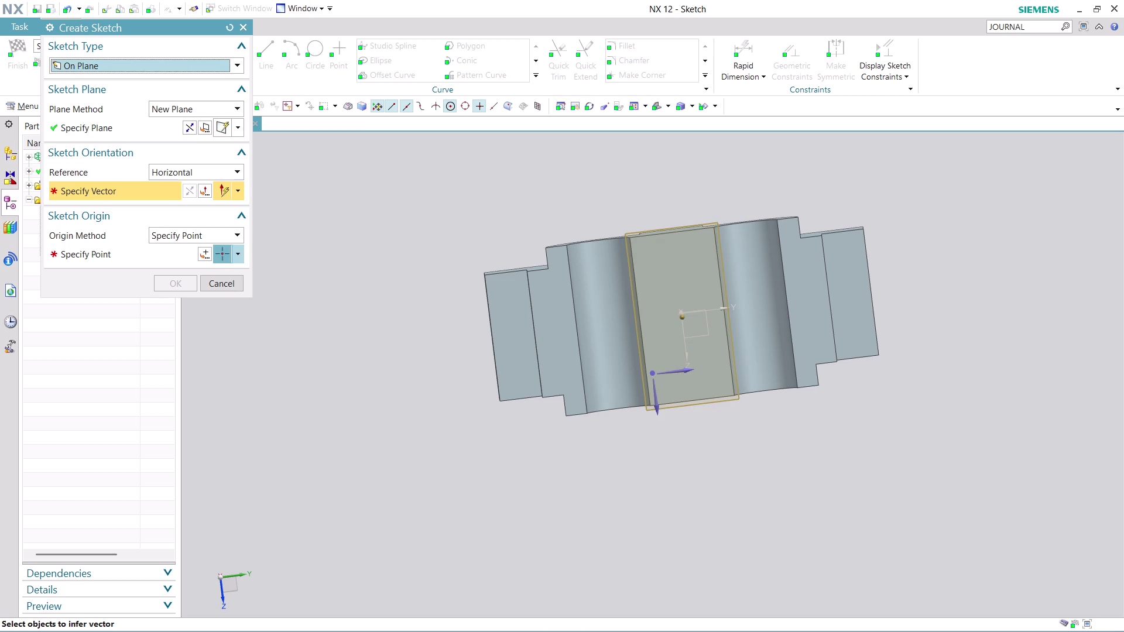
click(691, 373)
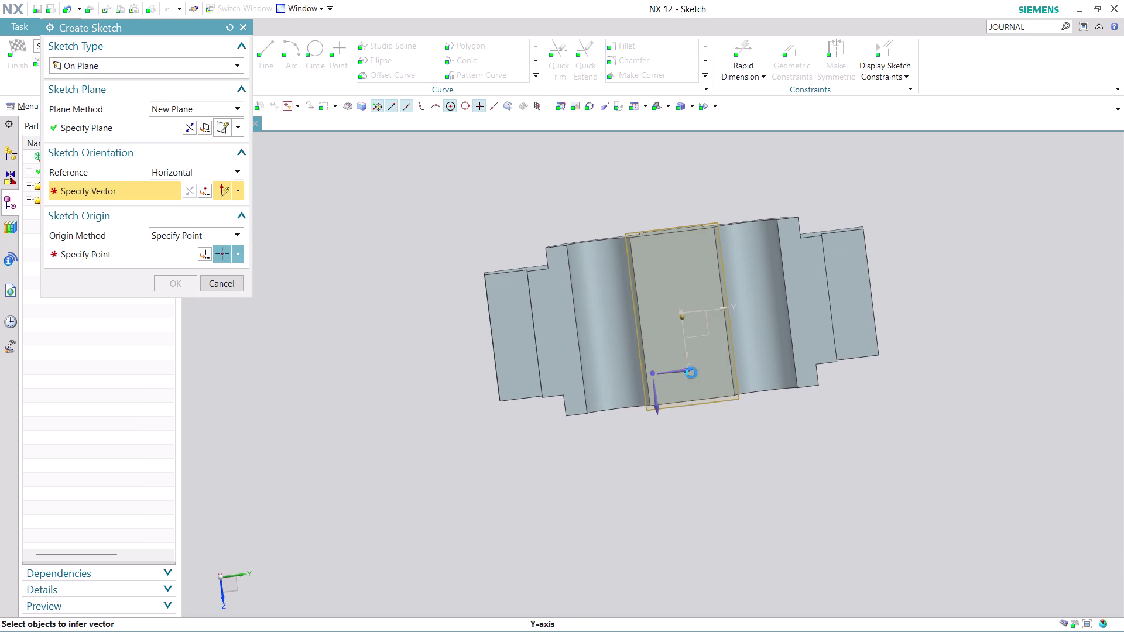
click(202, 255)
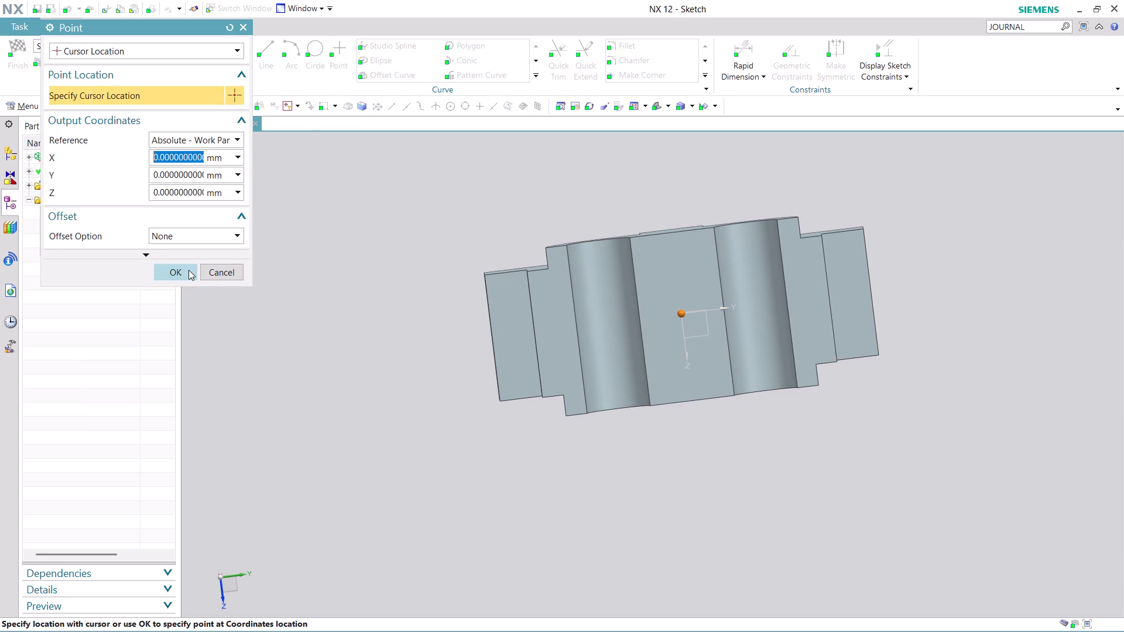
click(185, 273)
Leave the Profile line tool and activate the Circle command from the Curve group.
click(182, 288)
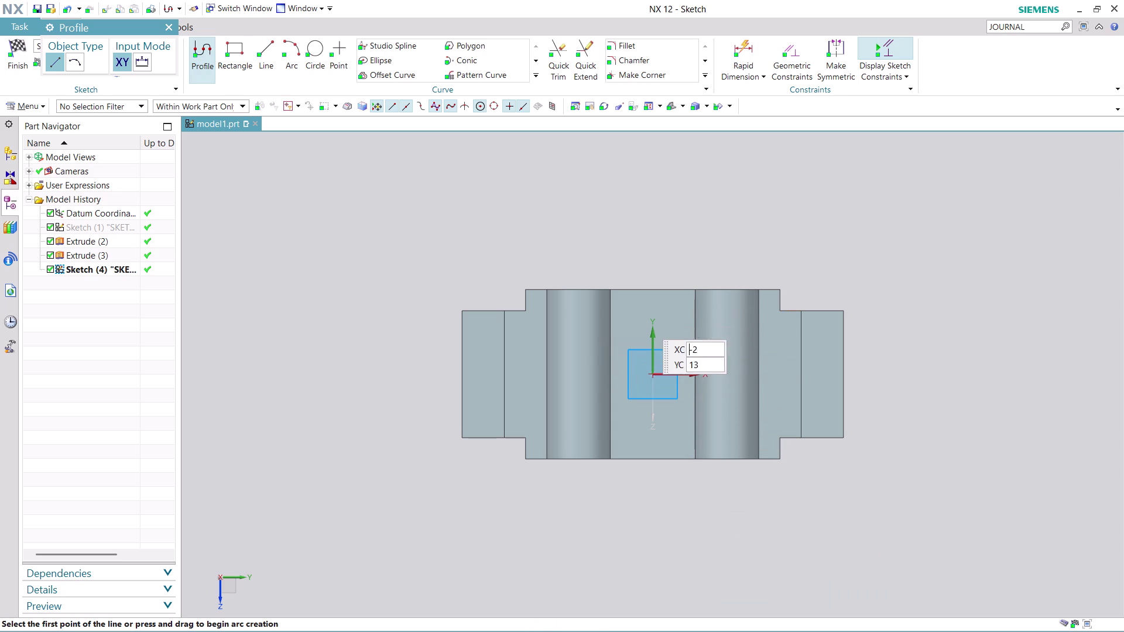
scroll(up, 3)
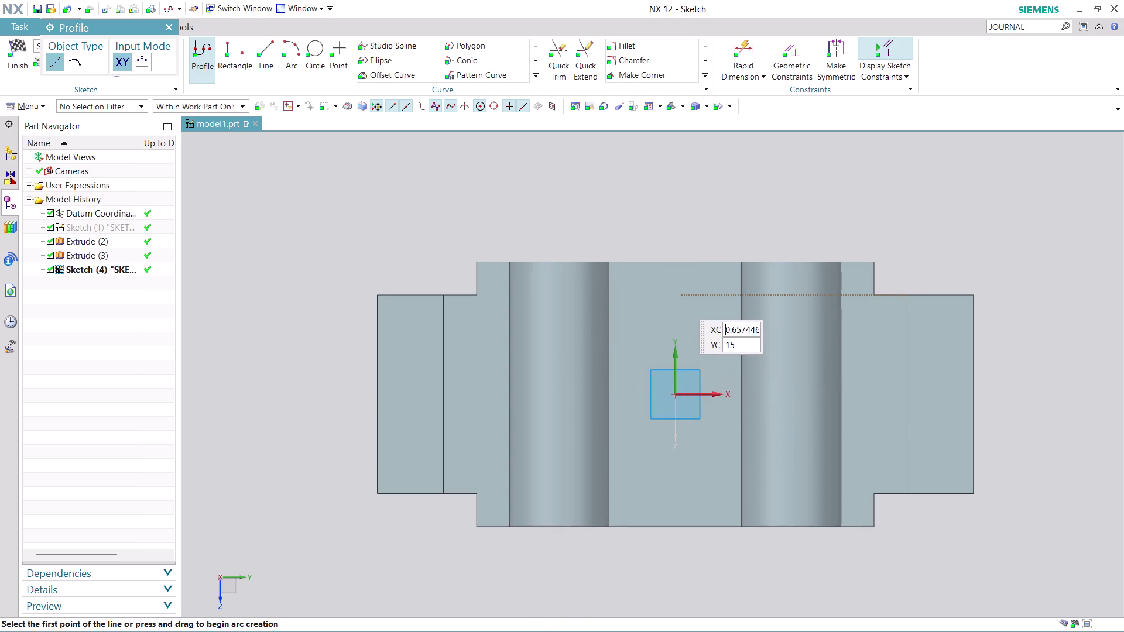
click(317, 47)
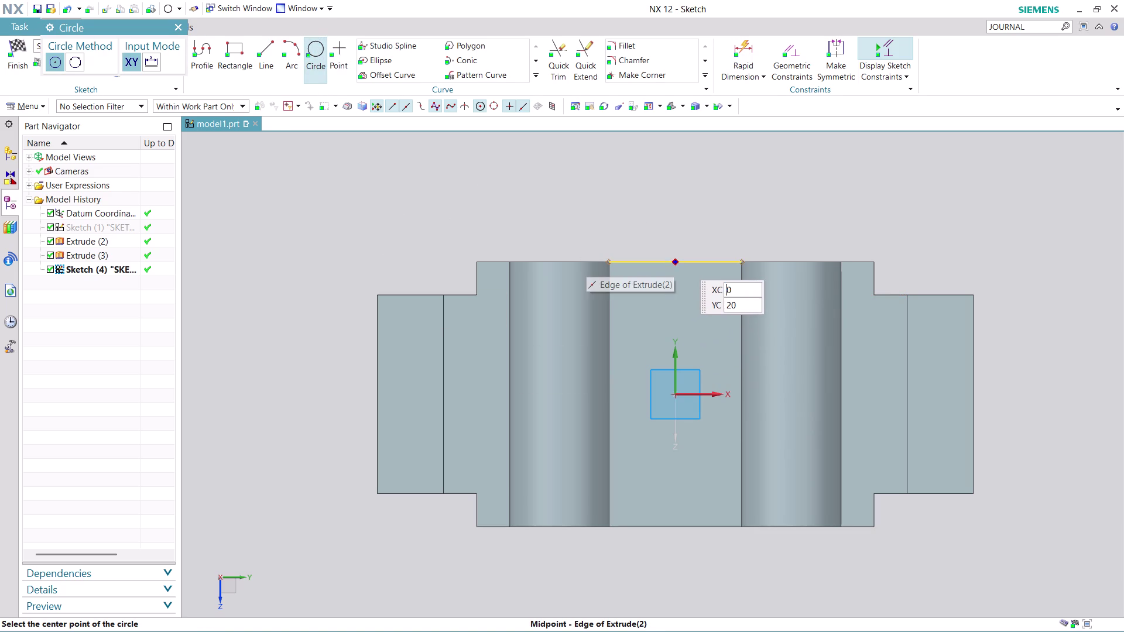
Draw a 4.5 mm diameter circle centred on the vertical axis above the origin.
click(677, 308)
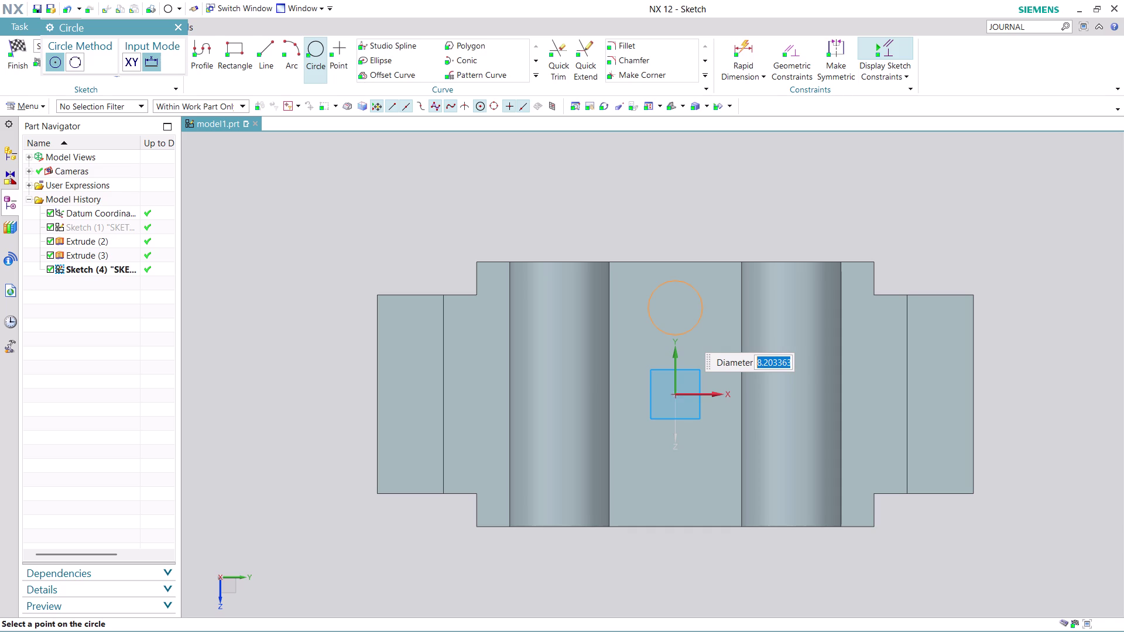
text(4.5)
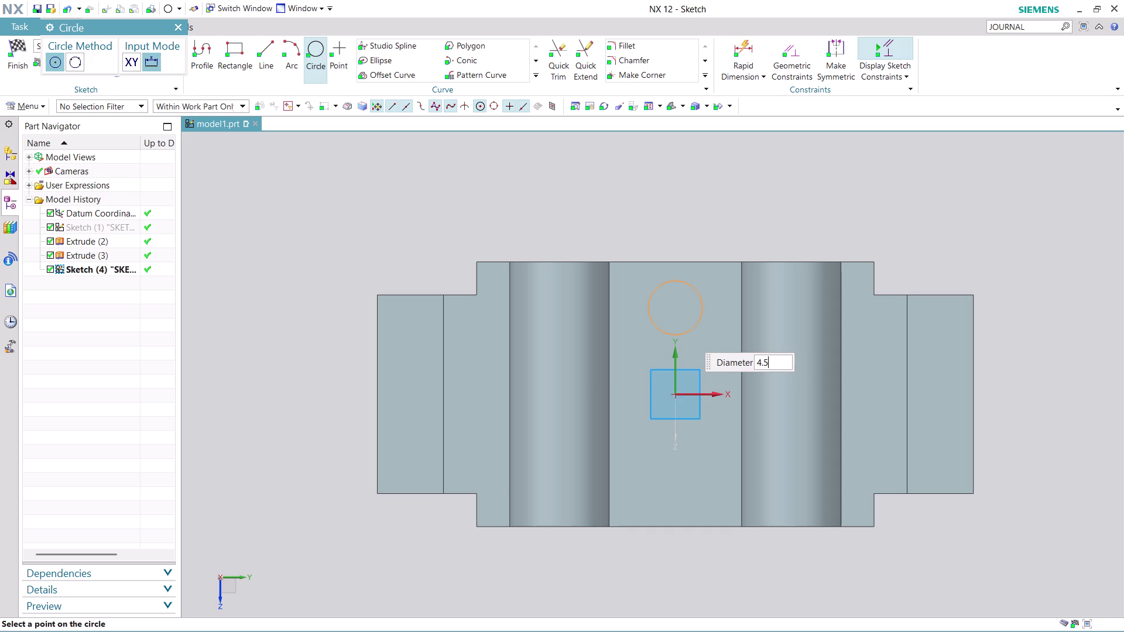
key(Return)
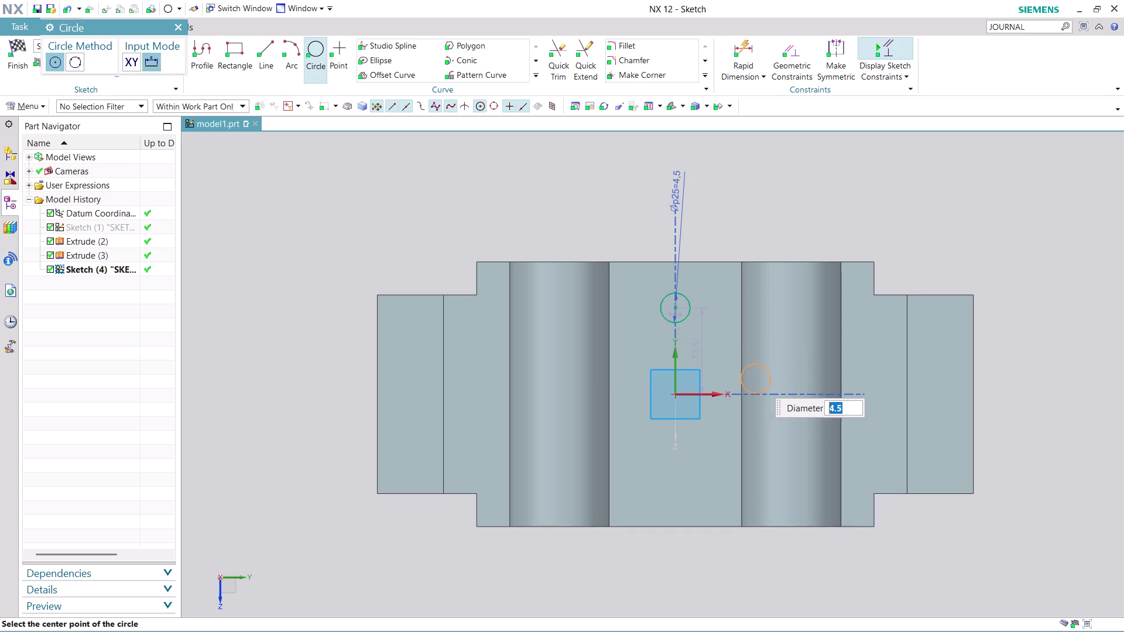
key(Escape)
key(Escape)
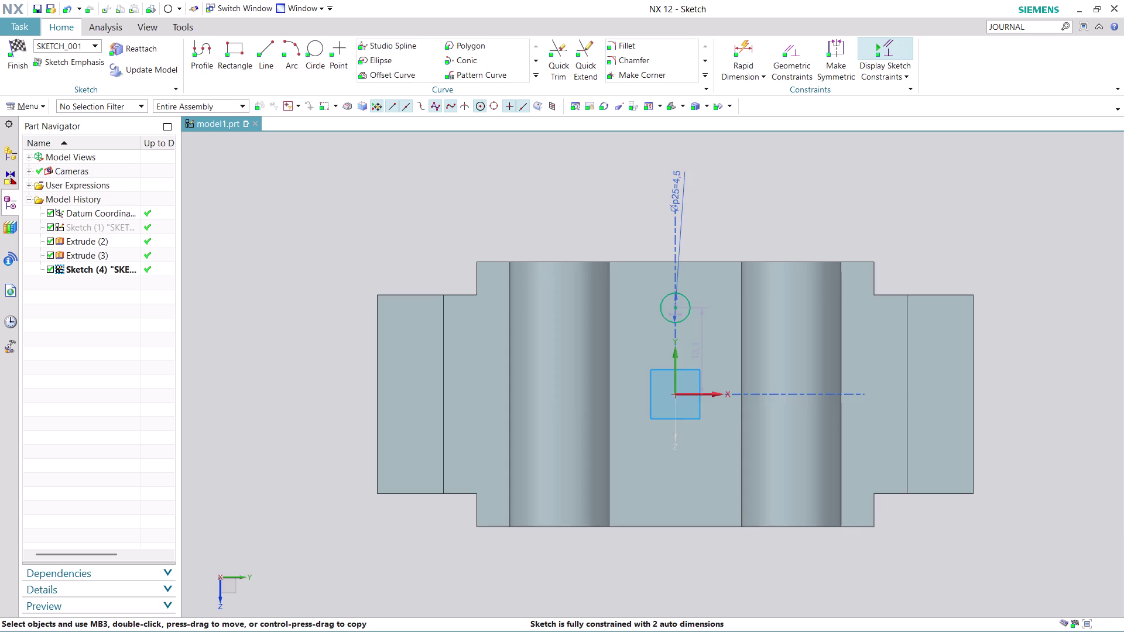
scroll(down, 3)
scroll(up, 3)
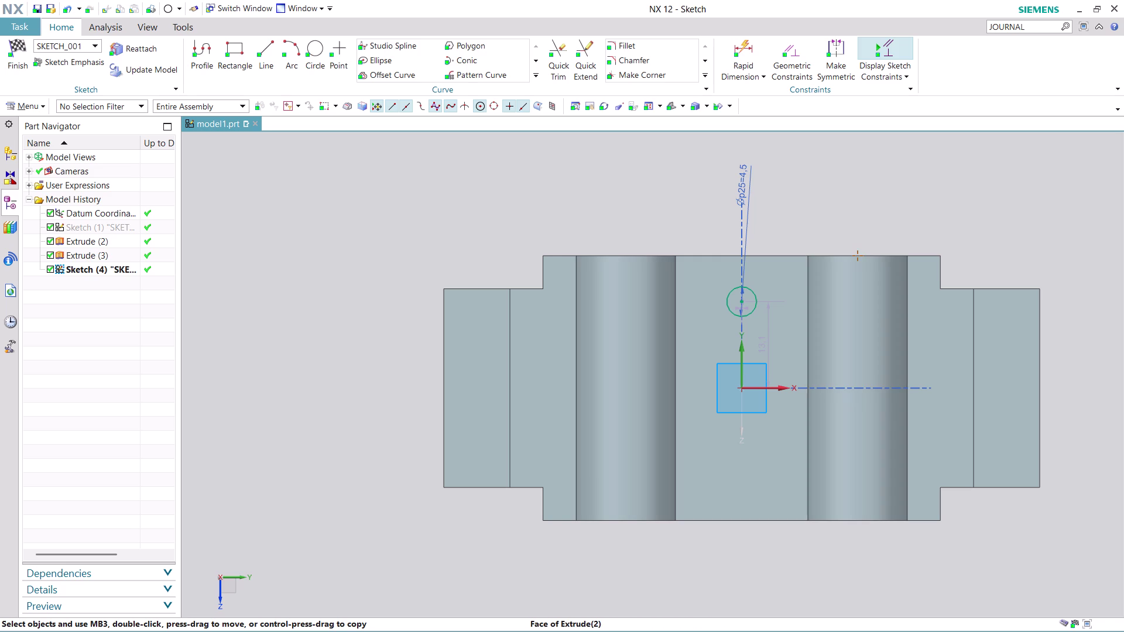
Add a 30 mm Rapid Dimension from the left step edge to the hole centre.
click(743, 44)
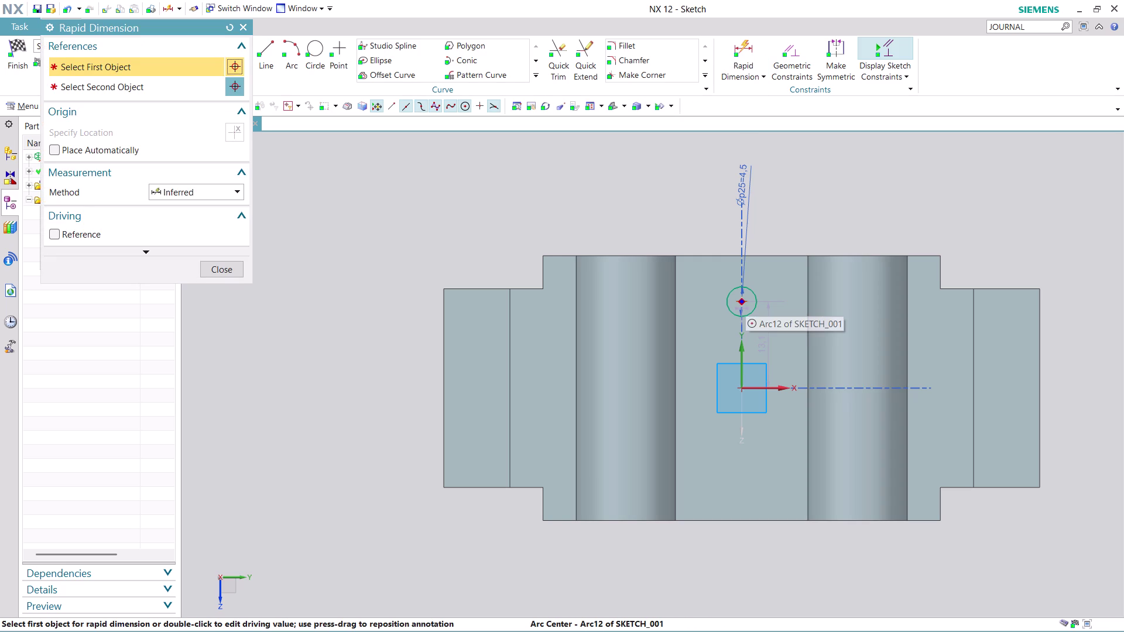
click(744, 301)
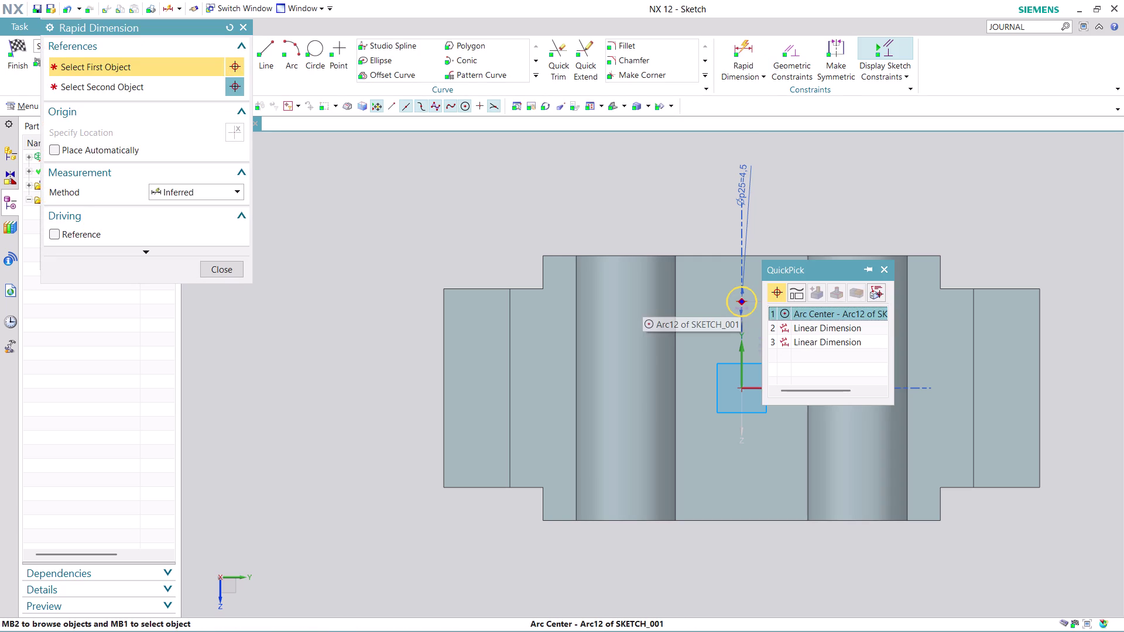
click(817, 314)
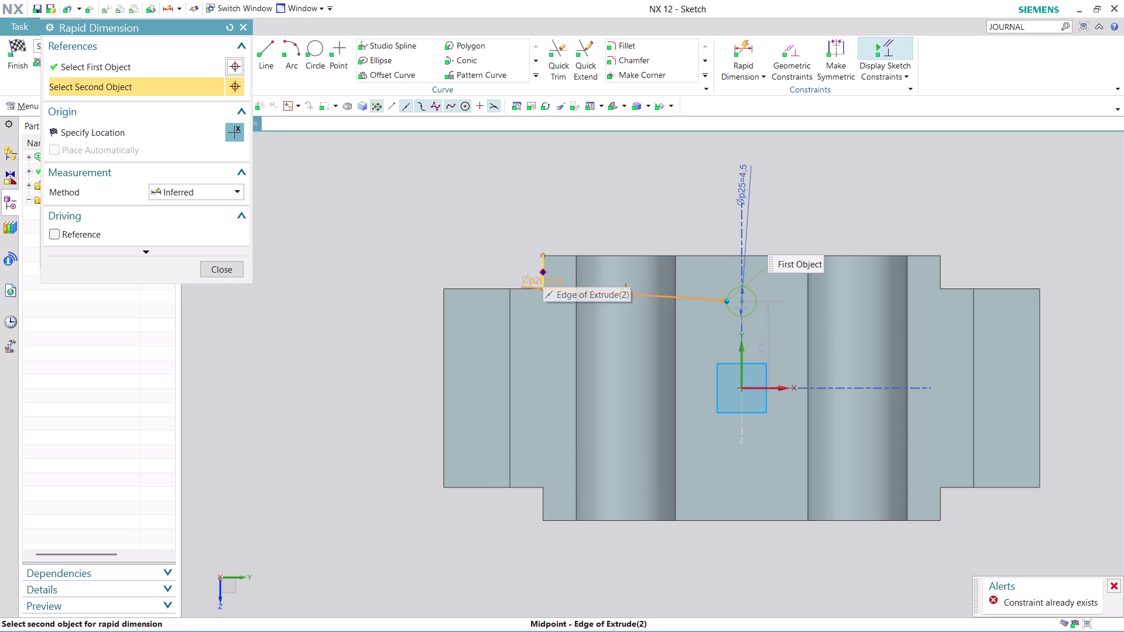
scroll(up, 3)
click(537, 253)
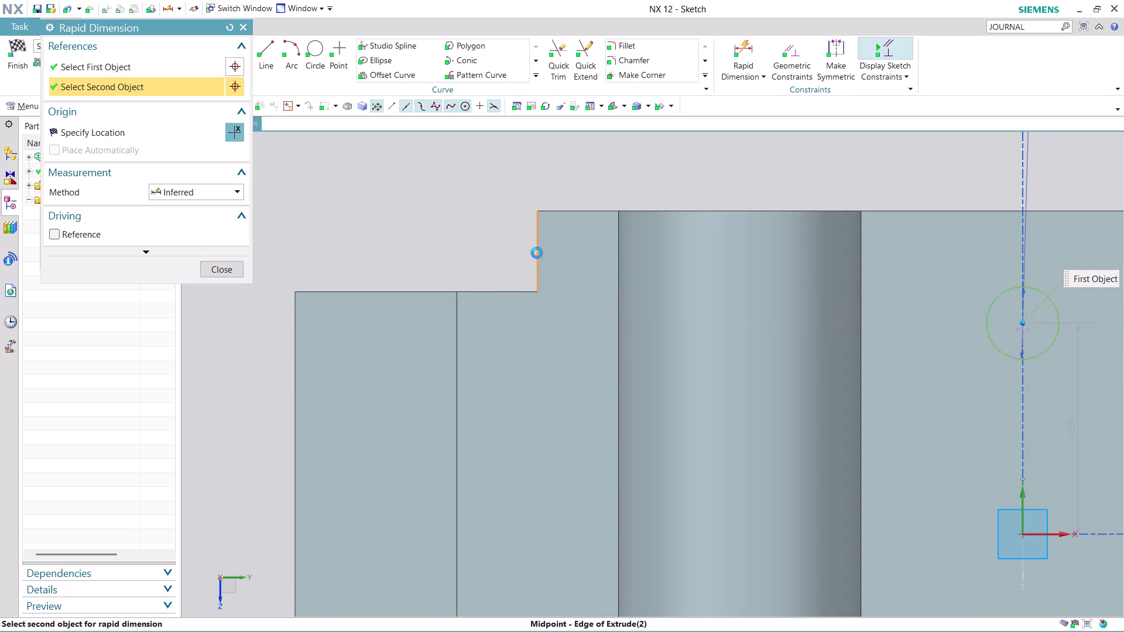
scroll(down, 3)
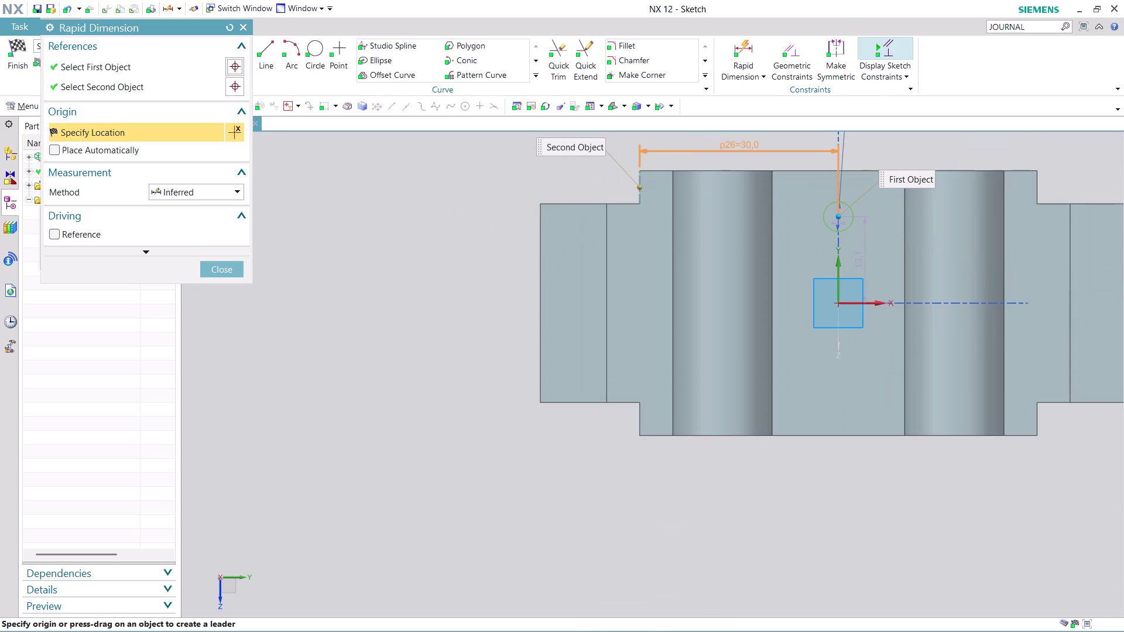
click(737, 144)
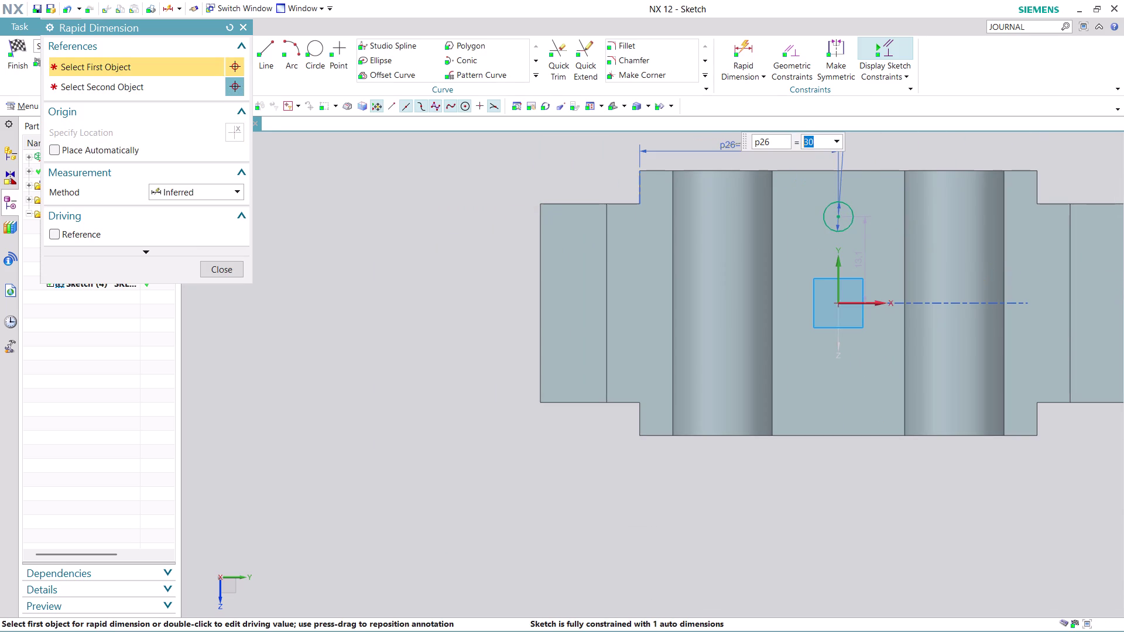
key(Return)
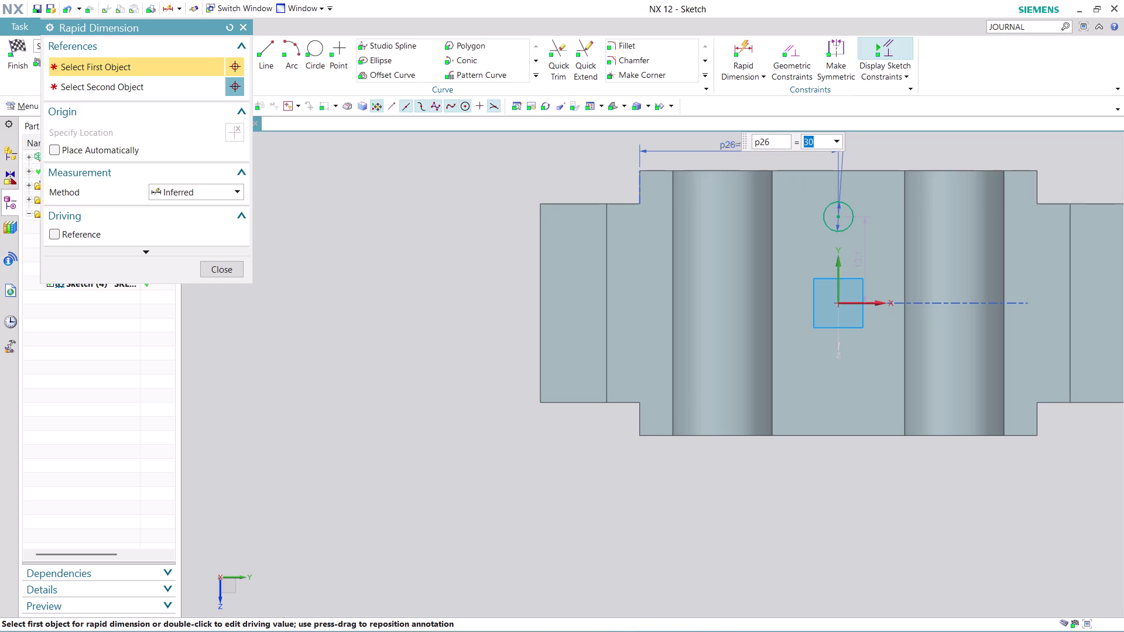
key(Escape)
scroll(down, 3)
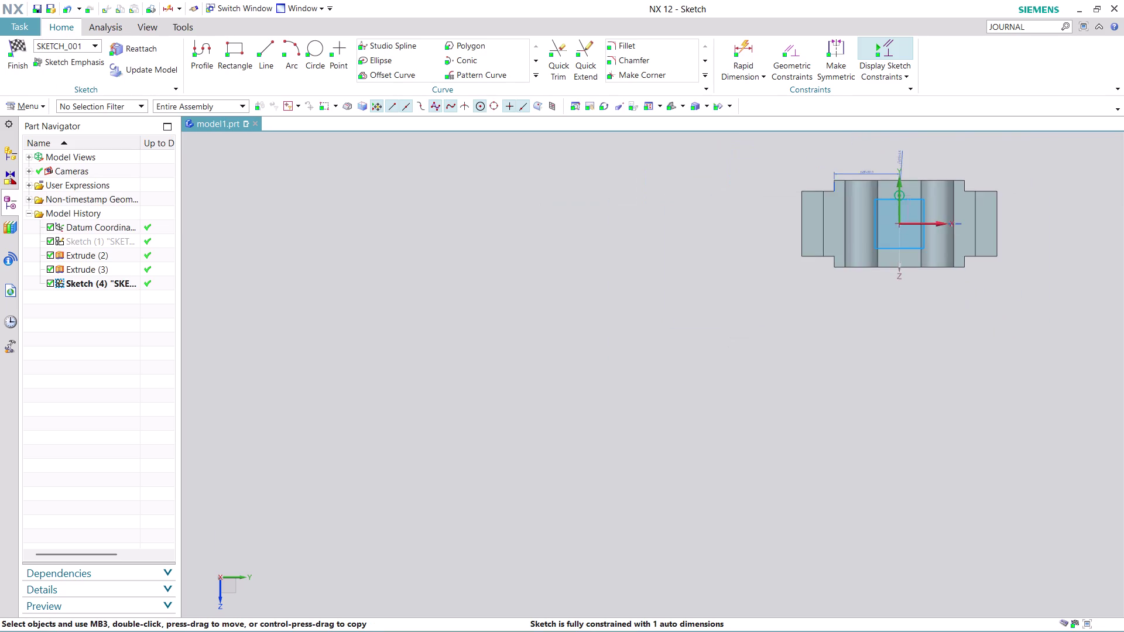
scroll(up, 3)
scroll(up, 3)
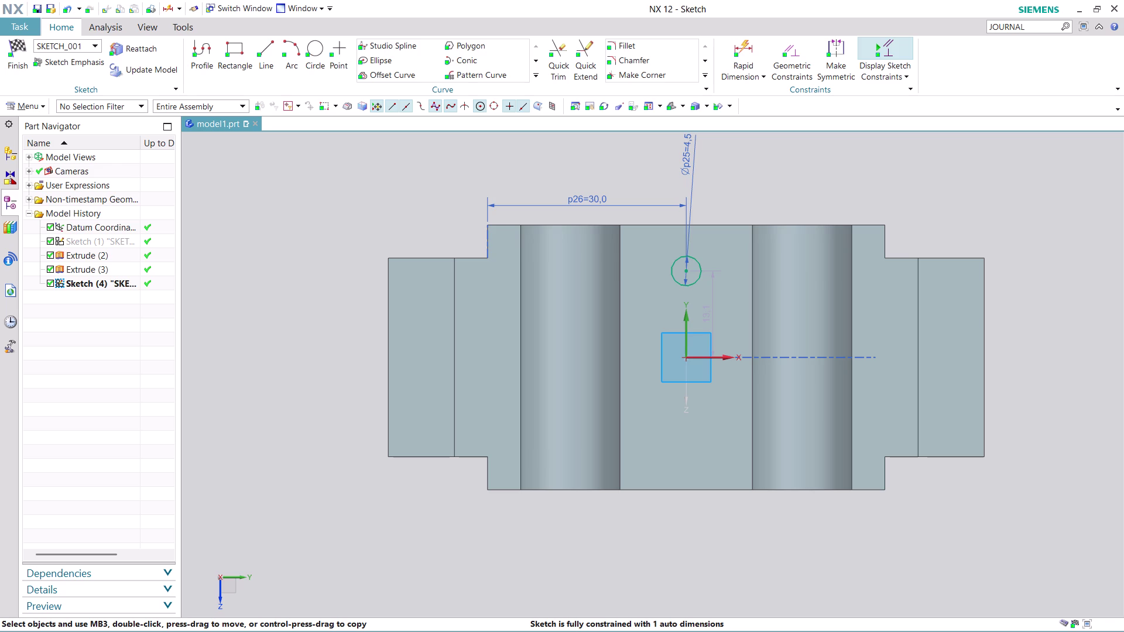
Change the 13.1 vertical hole dimension to 15 mm.
scroll(down, 3)
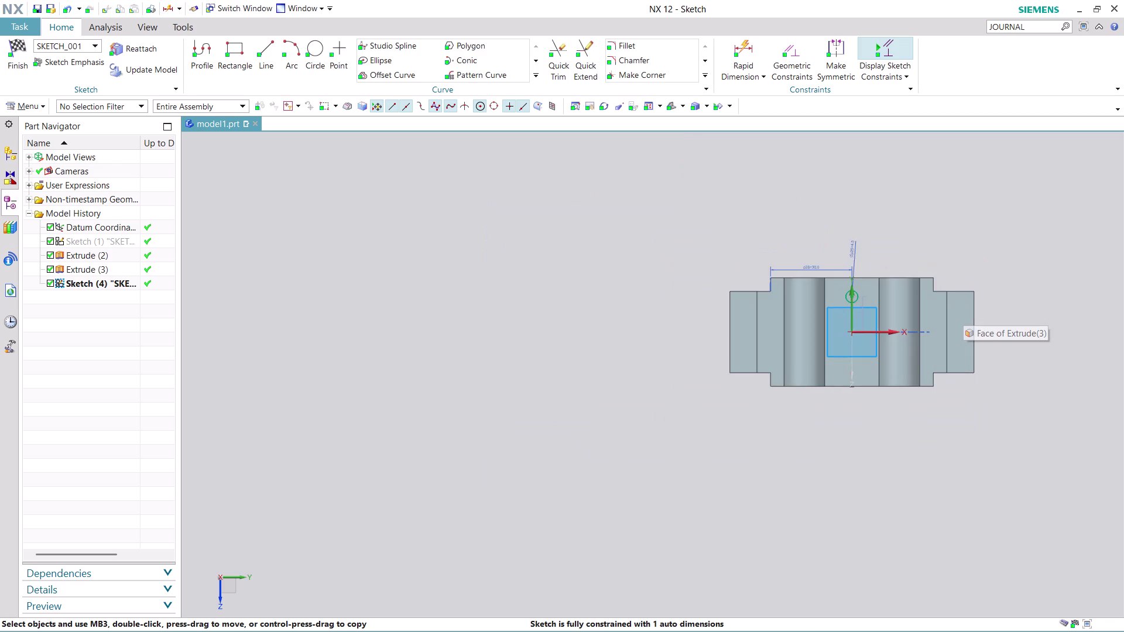
scroll(up, 3)
scroll(up, 3)
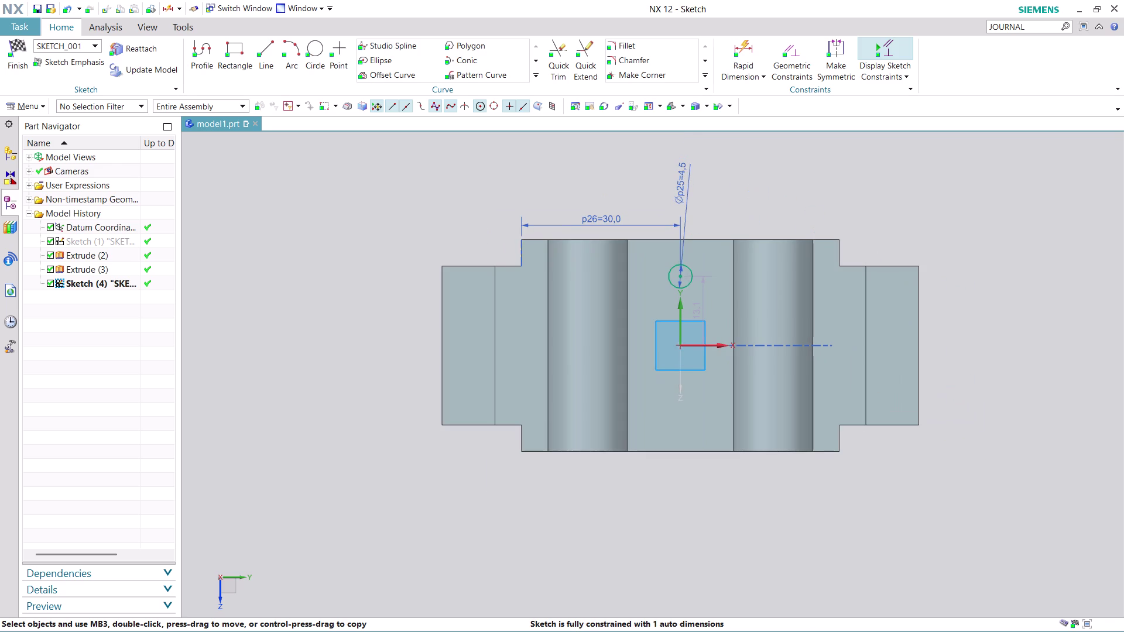
scroll(down, 3)
scroll(up, 3)
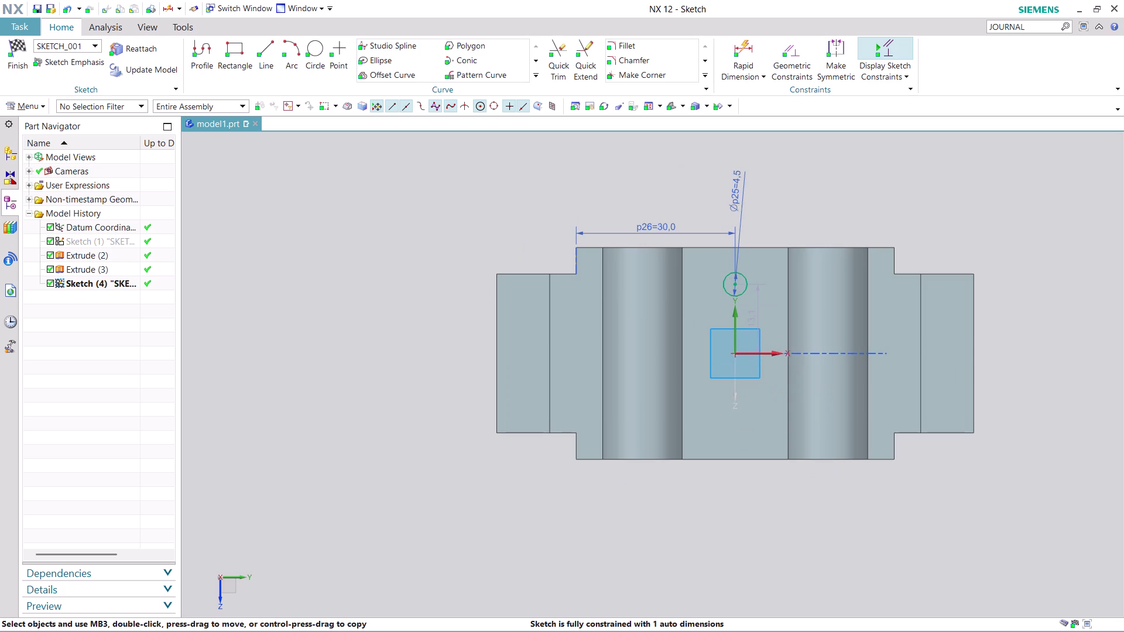
scroll(up, 3)
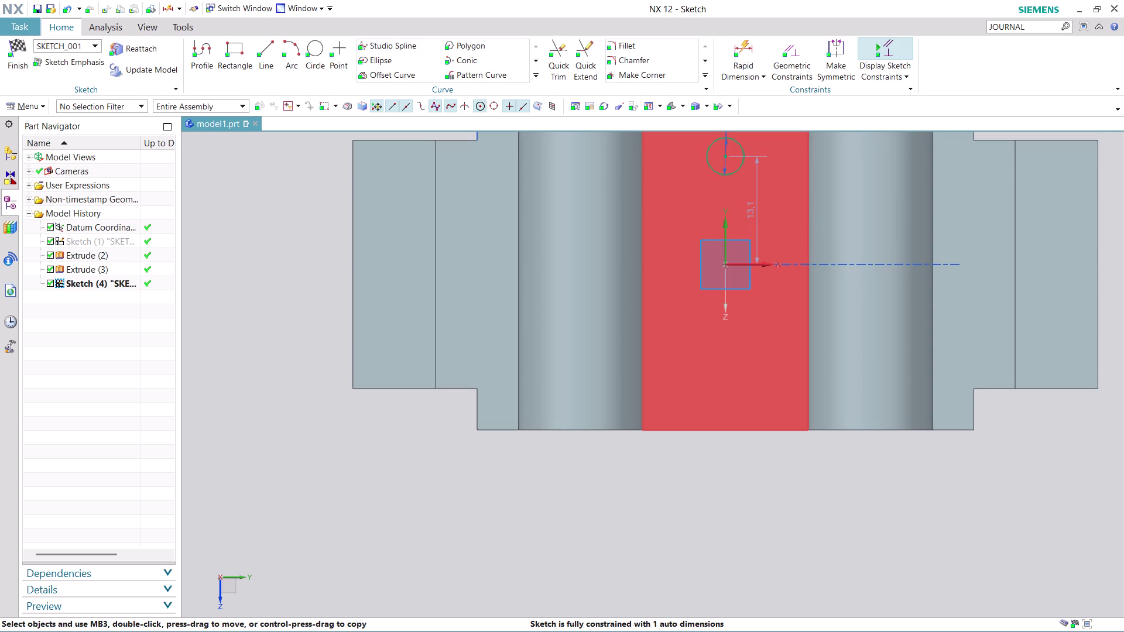
double_click(758, 209)
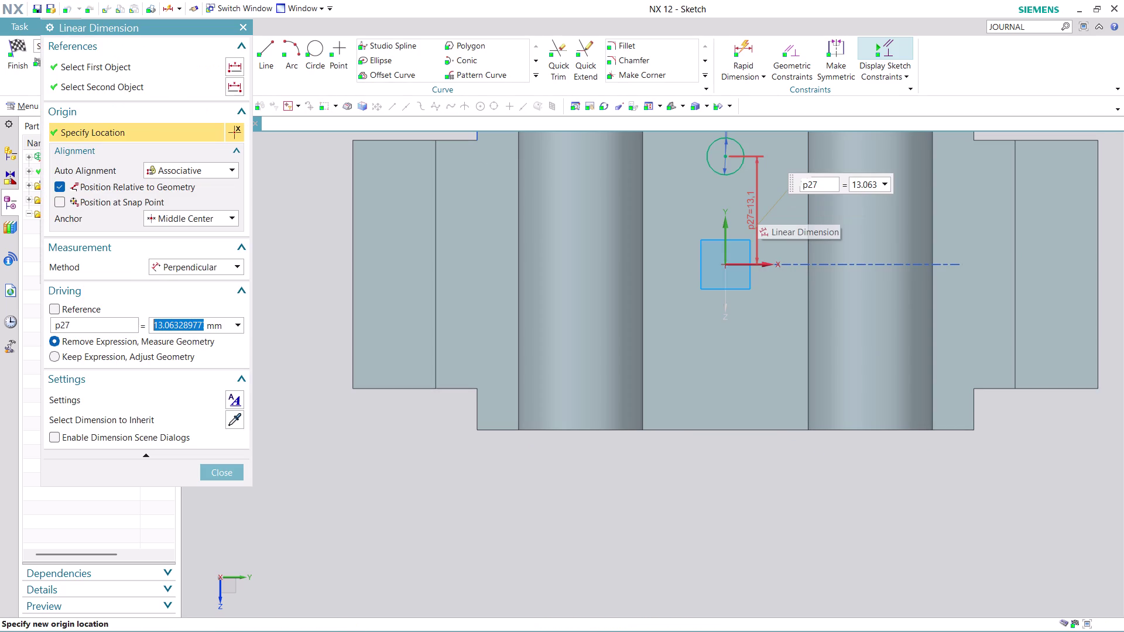
text(15)
key(Return)
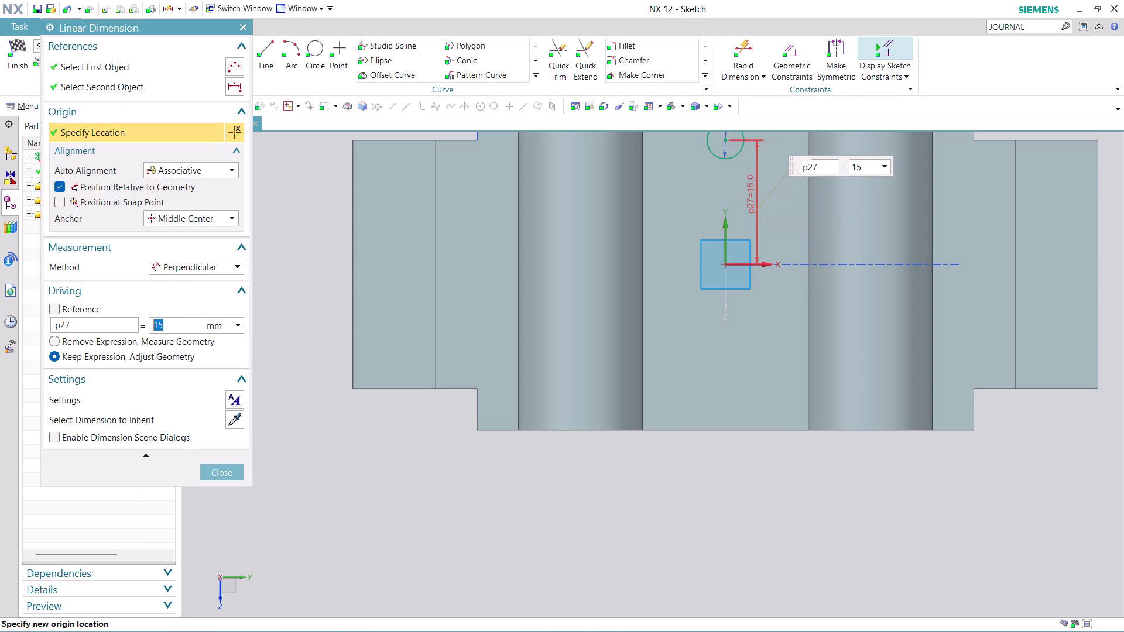
click(226, 465)
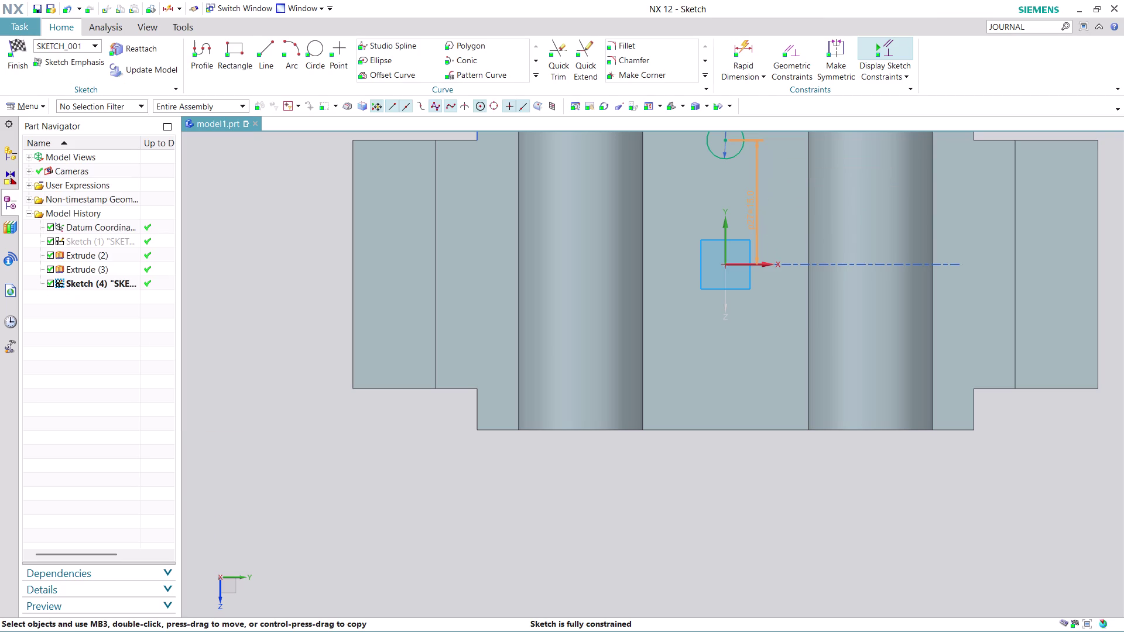
scroll(down, 3)
scroll(up, 3)
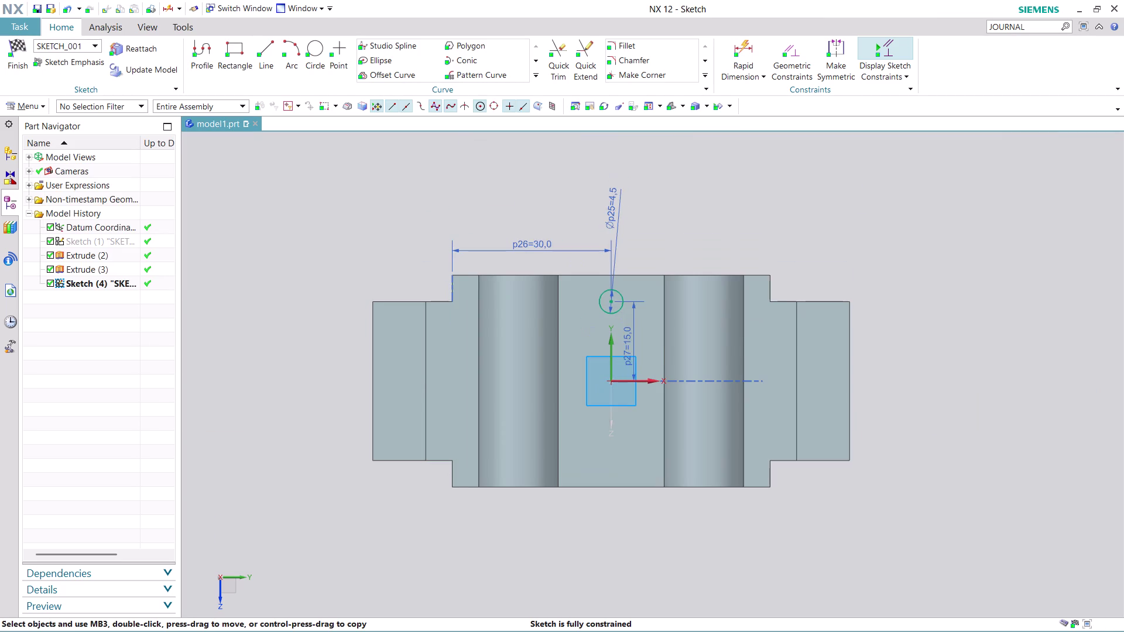
scroll(up, 3)
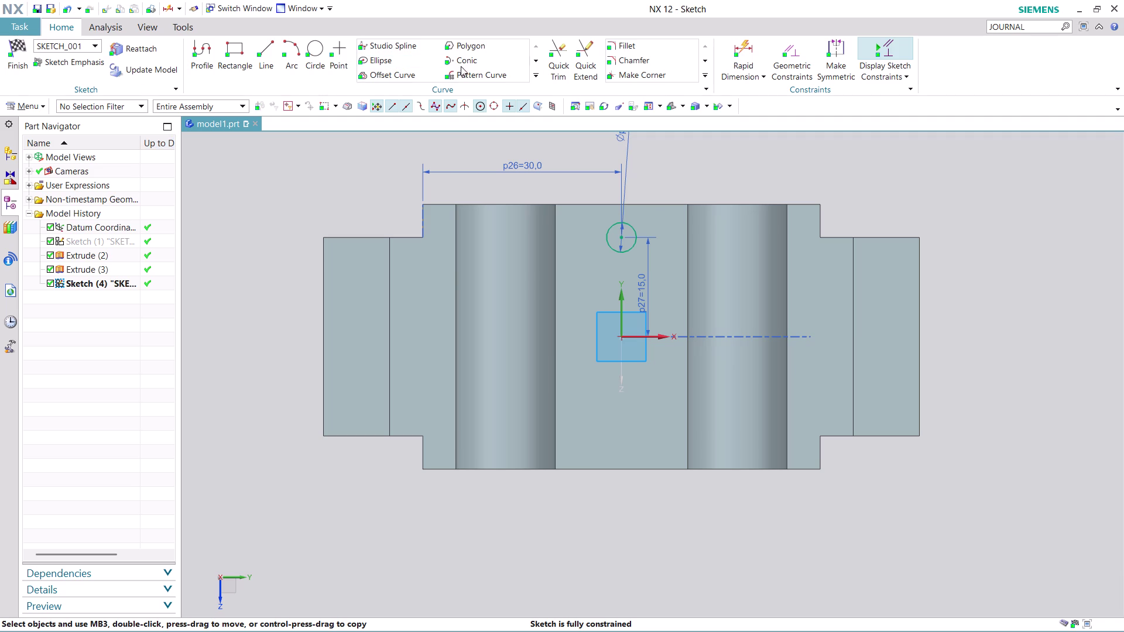
Draw a second 4.5 mm diameter circle to the left of the first hole.
click(314, 44)
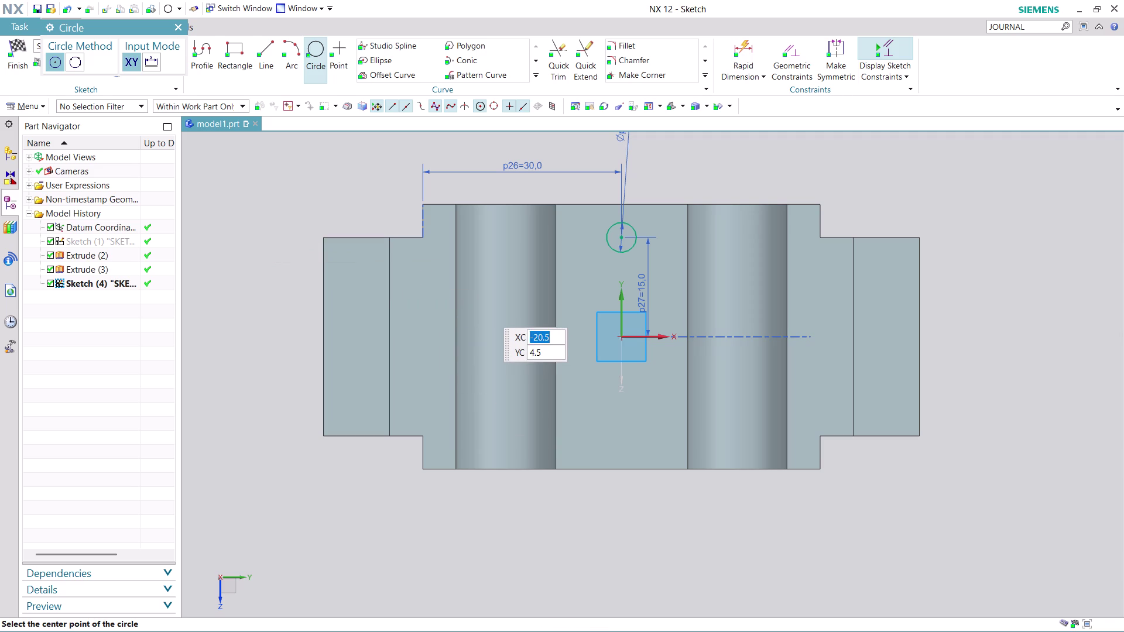
click(424, 282)
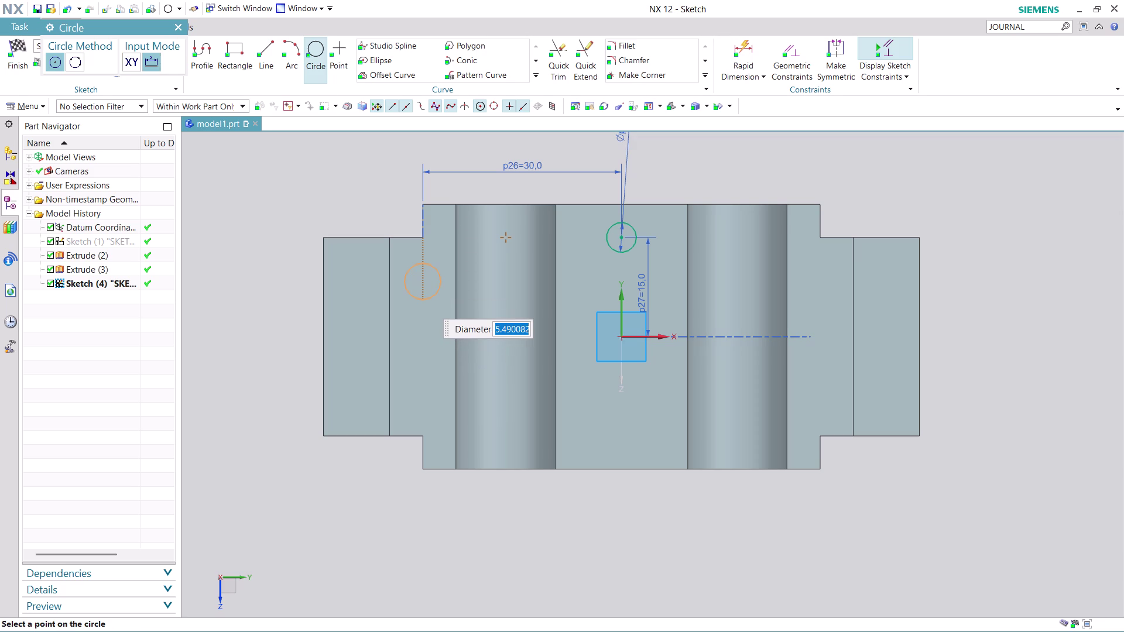
text(4.5)
key(Return)
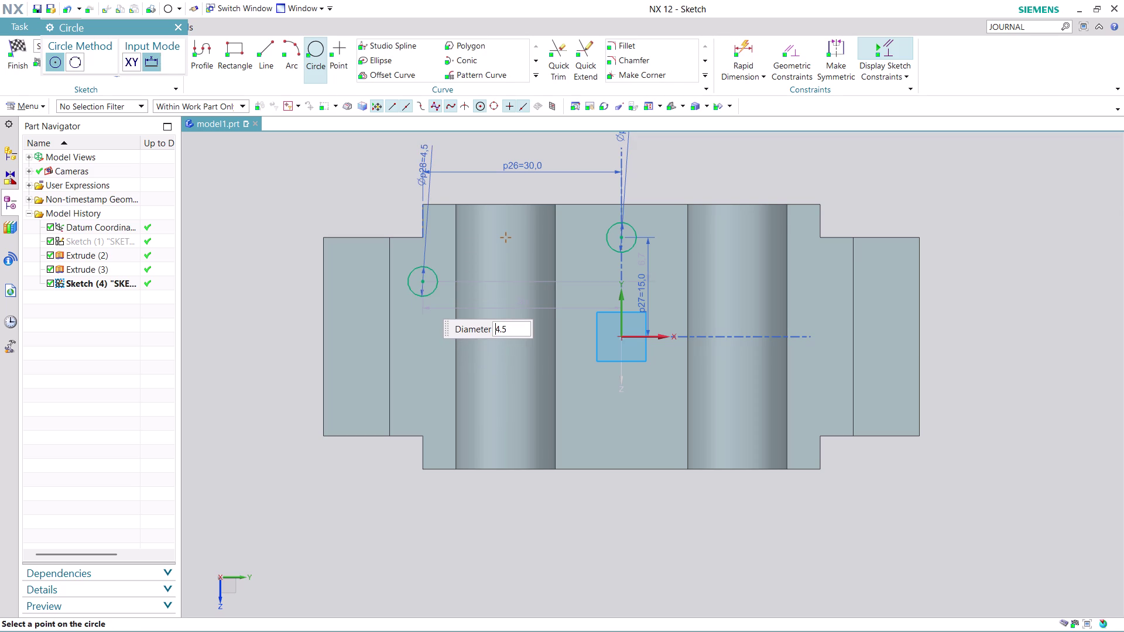
key(Escape)
key(Escape)
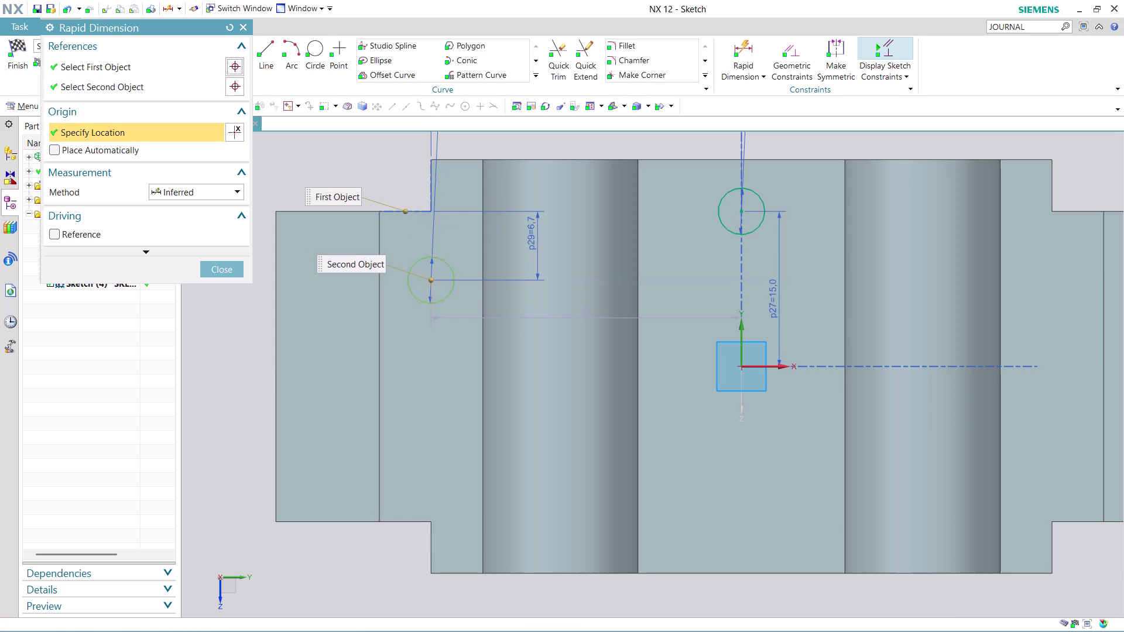
Dimension the left hole centre 7.5 mm below the bracket's top edge.
text(7)
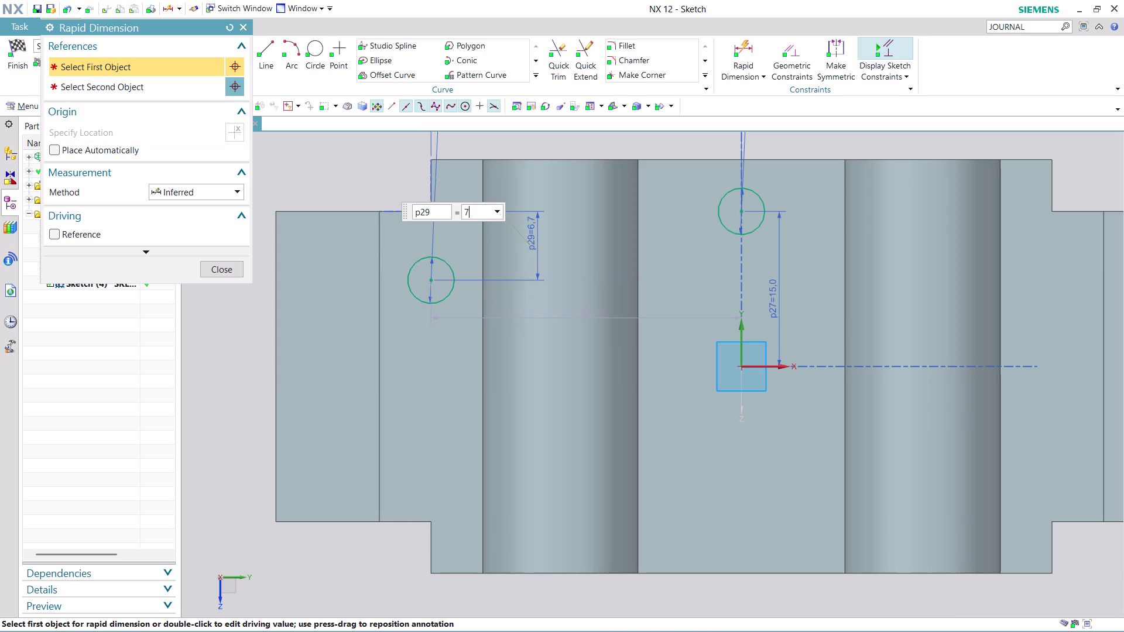
text(.5)
key(Return)
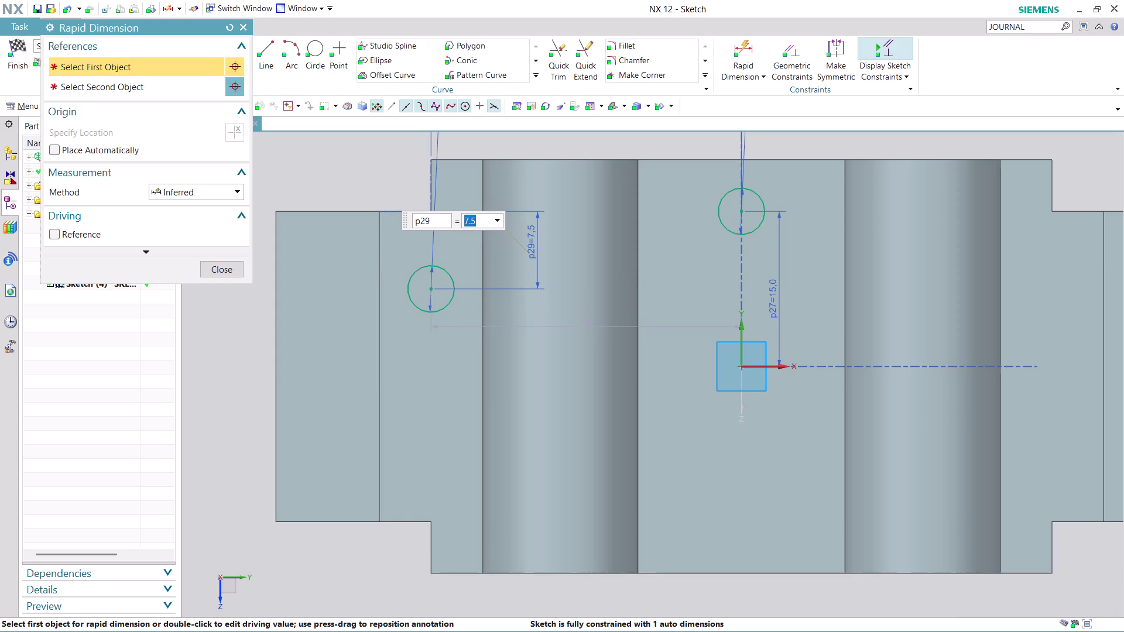
click(225, 267)
scroll(down, 3)
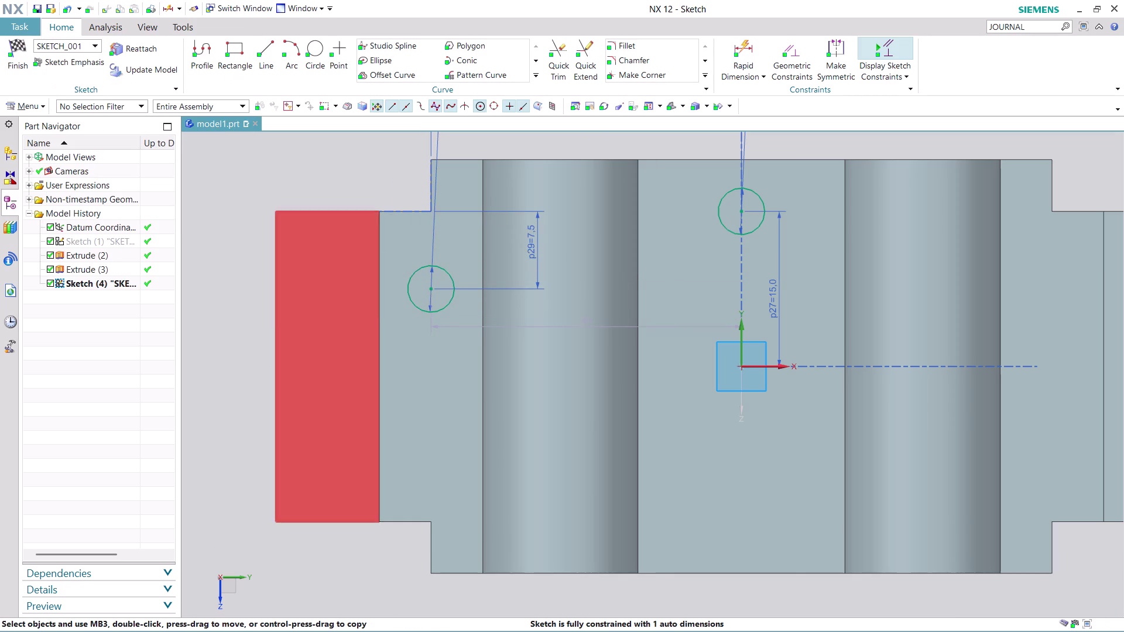
scroll(down, 3)
scroll(up, 3)
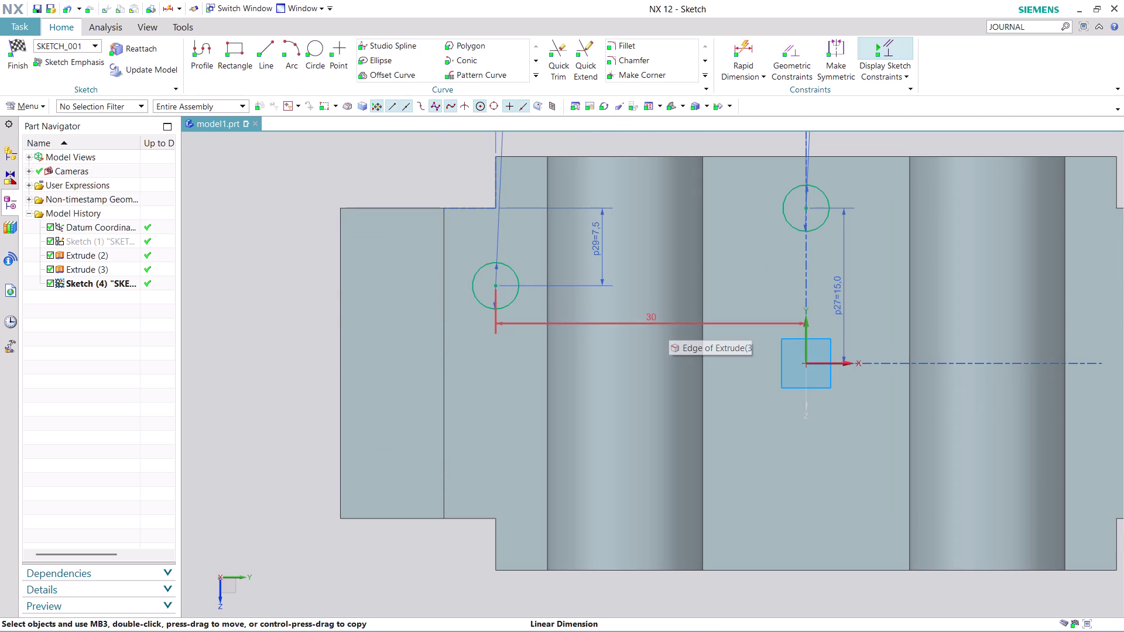
scroll(down, 3)
scroll(up, 3)
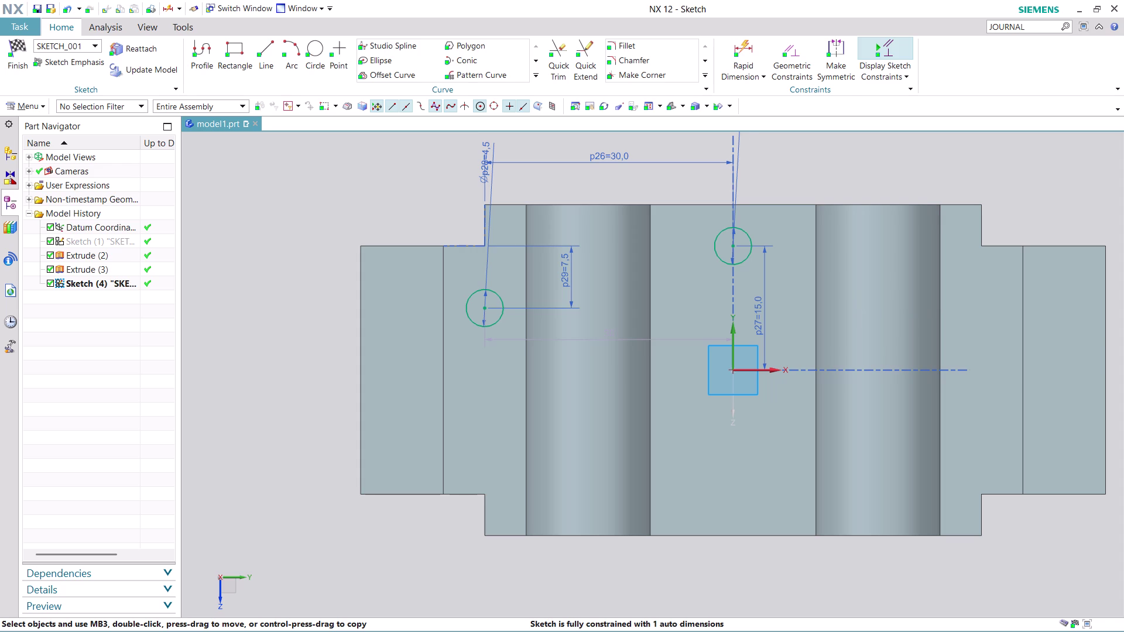
Open and then dismiss the extra curve commands list.
click(538, 73)
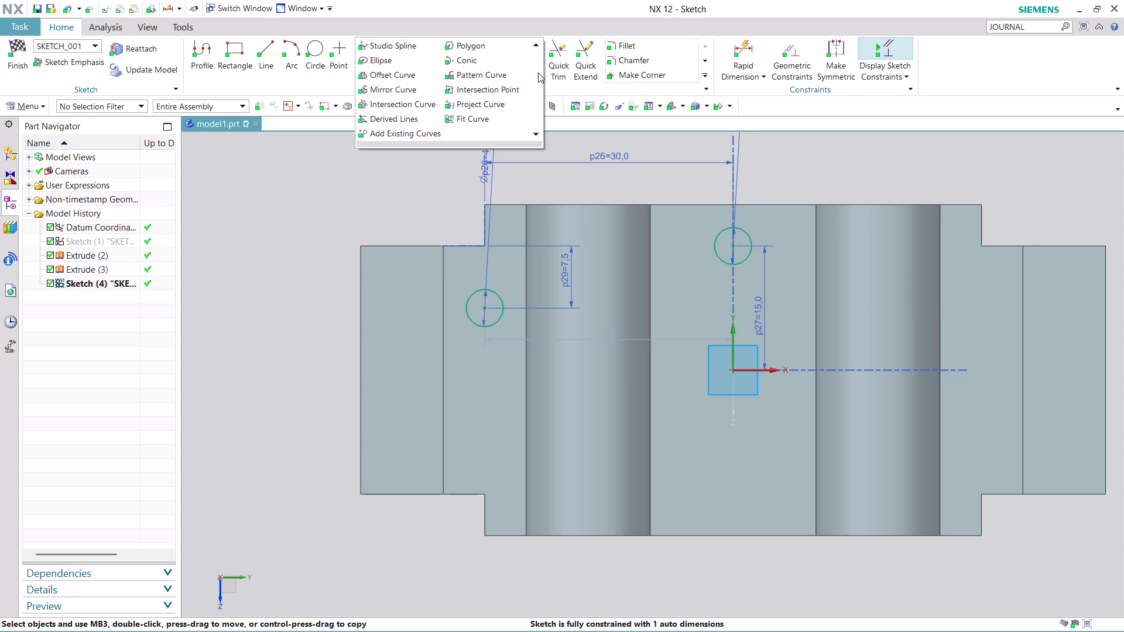
key(Escape)
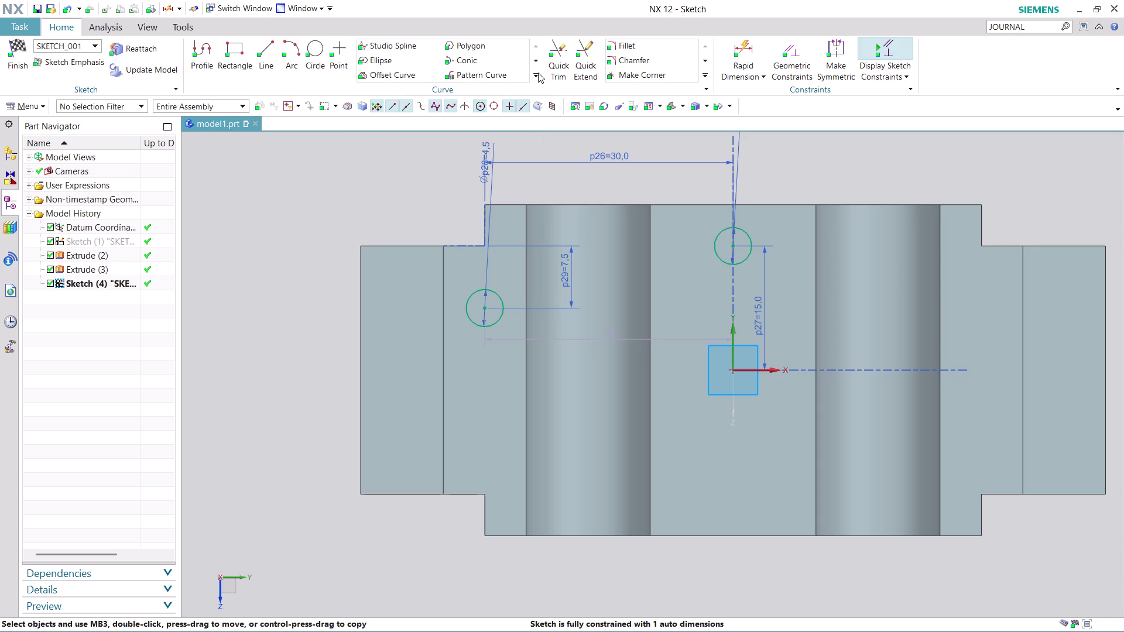
scroll(down, 3)
scroll(down, 3)
scroll(up, 3)
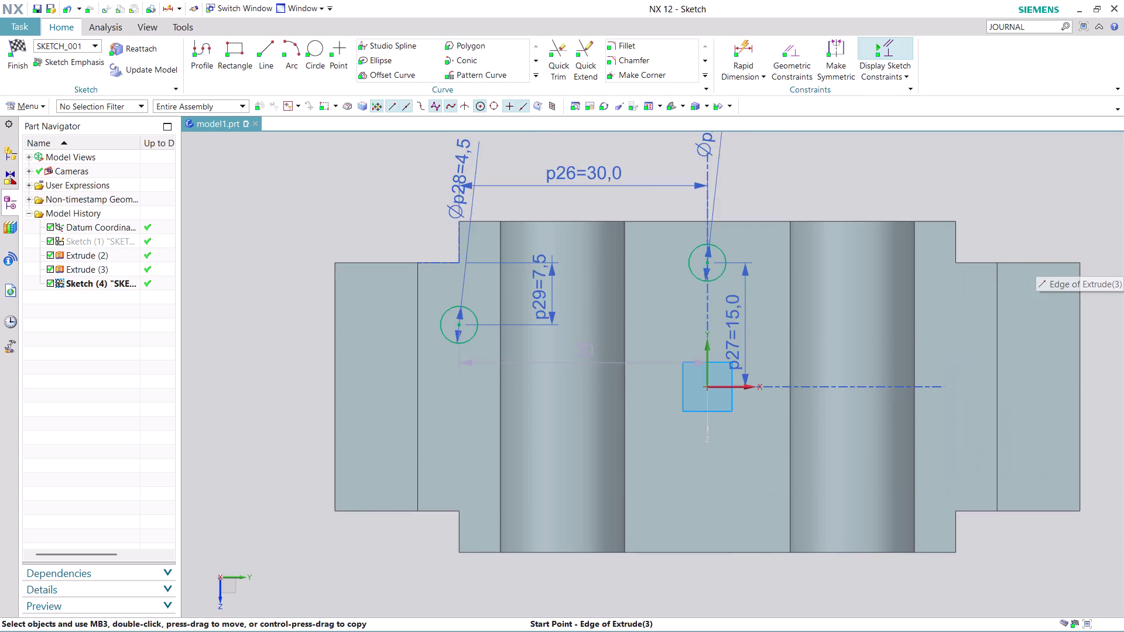
scroll(up, 3)
scroll(down, 3)
scroll(up, 3)
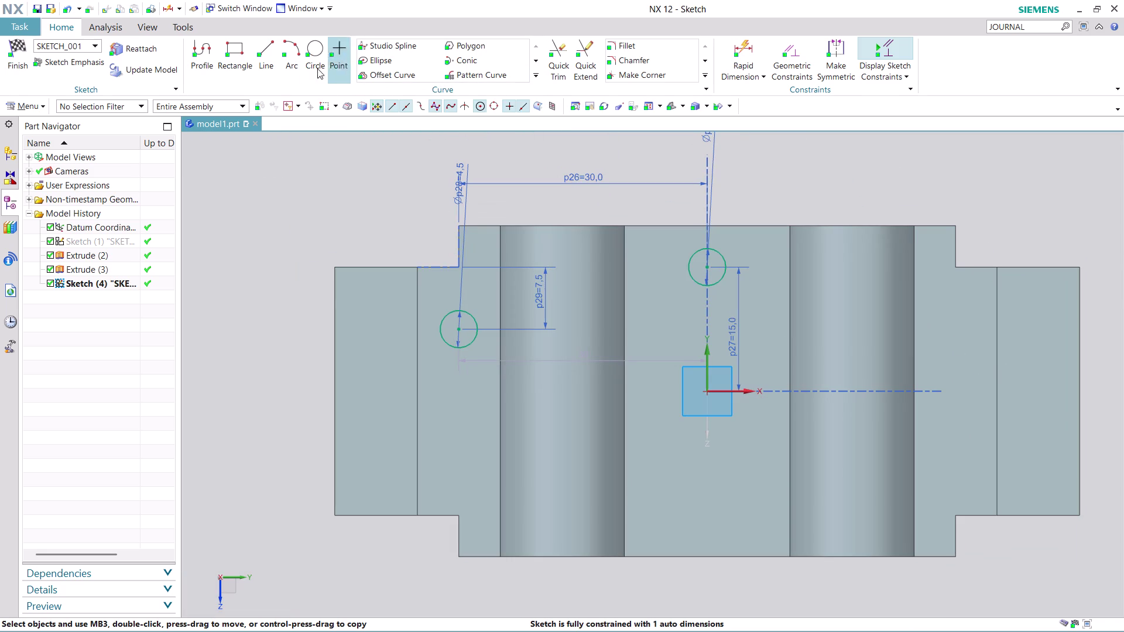
Cancel a started Circle command and reopen the More curve commands list.
click(310, 52)
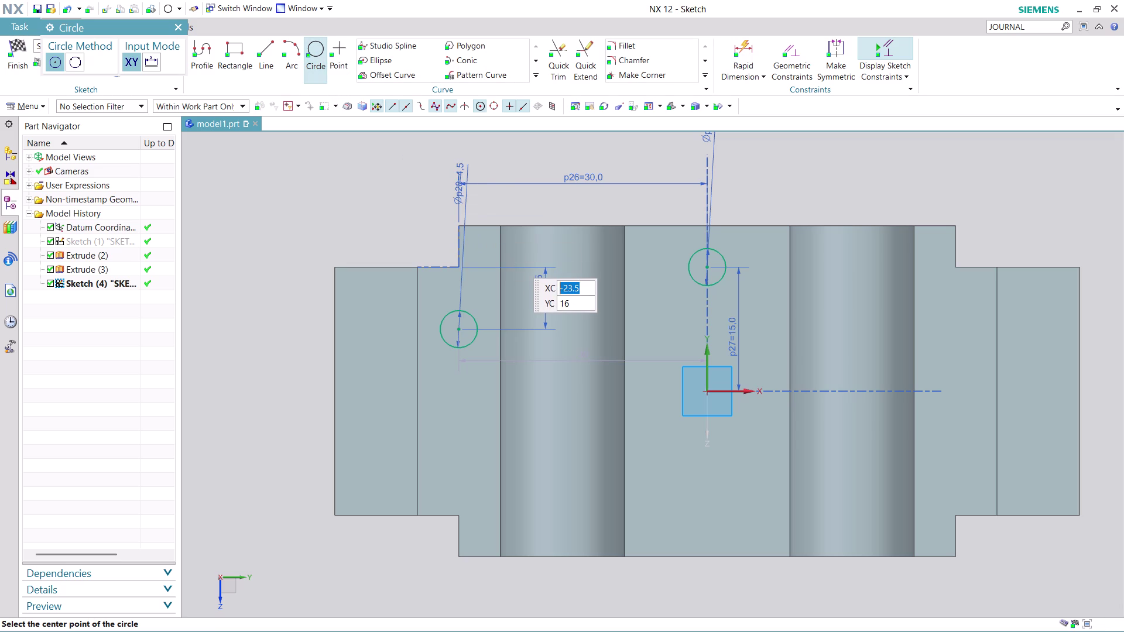
click(180, 27)
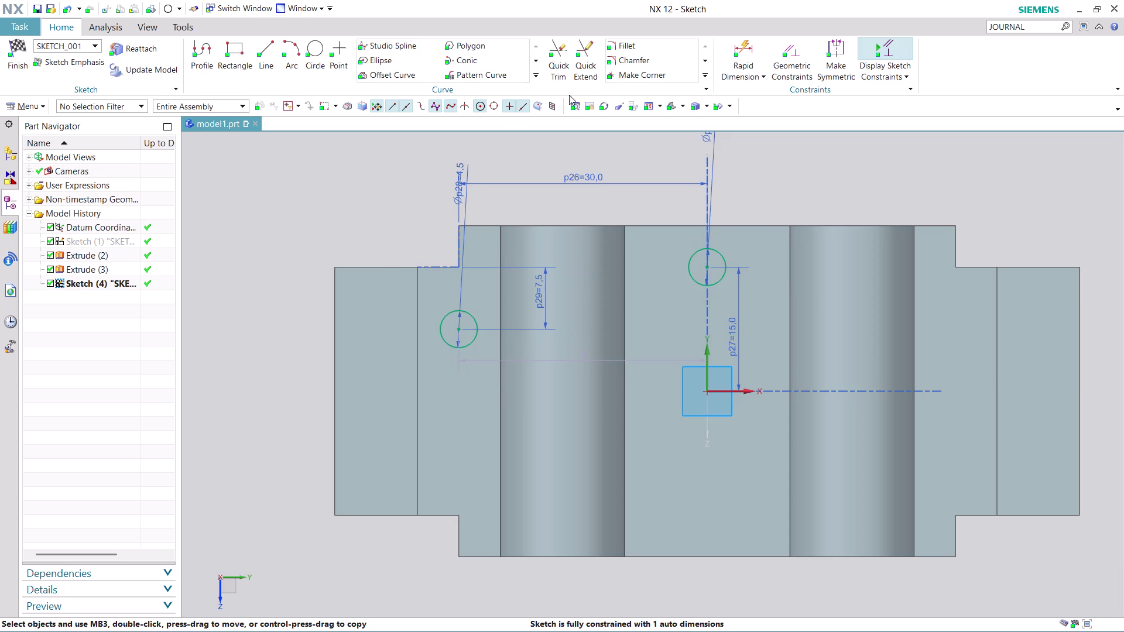
click(535, 77)
Mirror the top holes across the horizontal axis to create the lower pair.
click(422, 91)
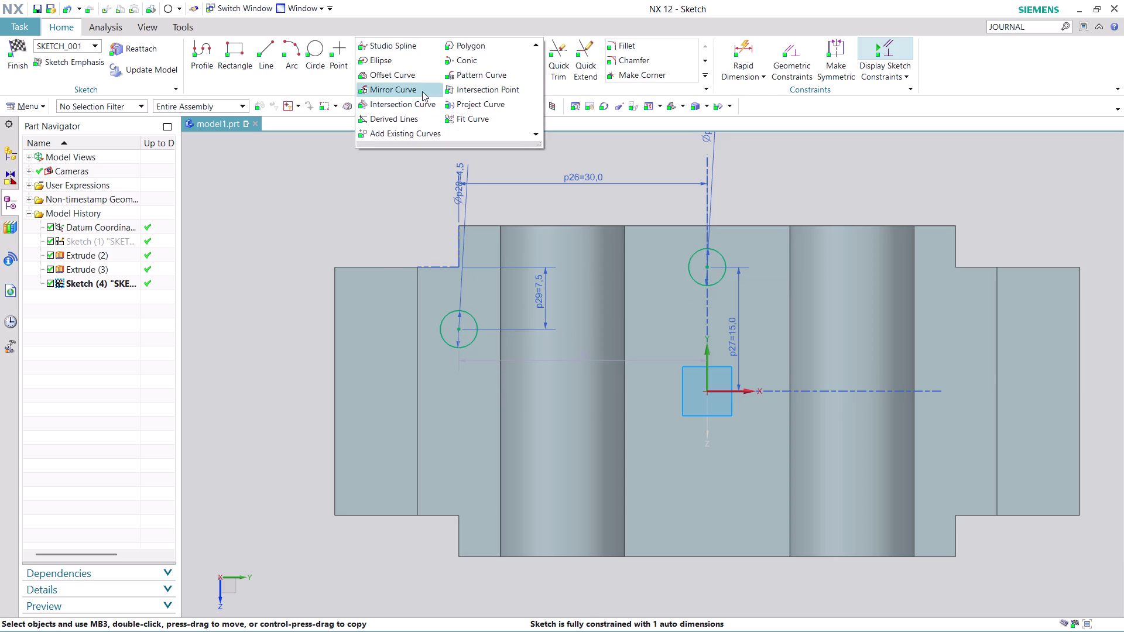
click(701, 246)
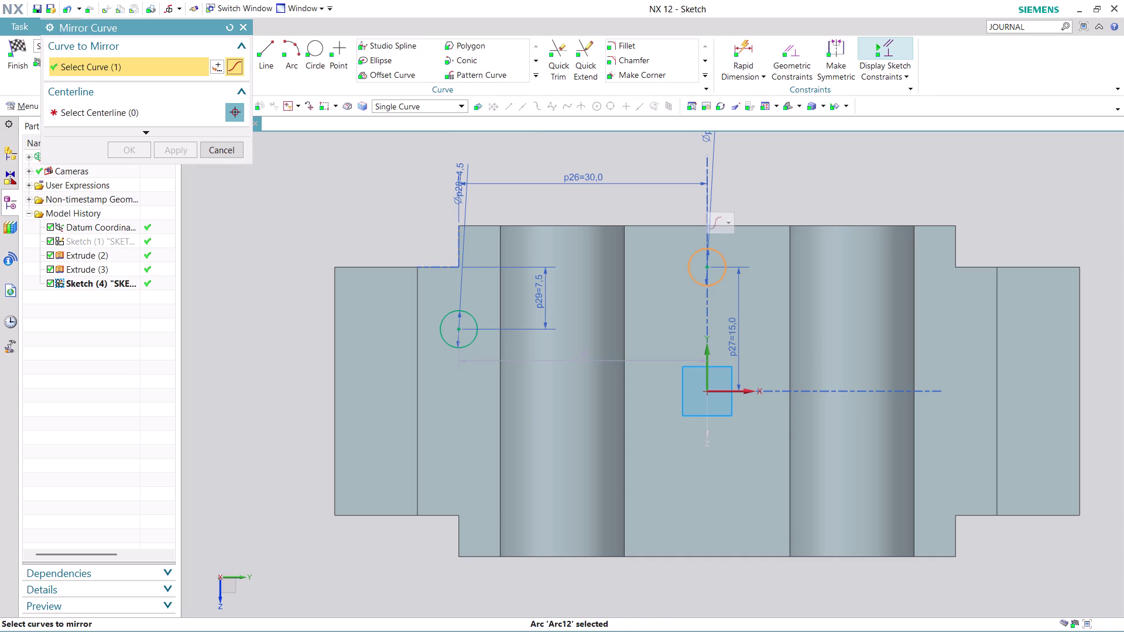
click(449, 313)
click(182, 113)
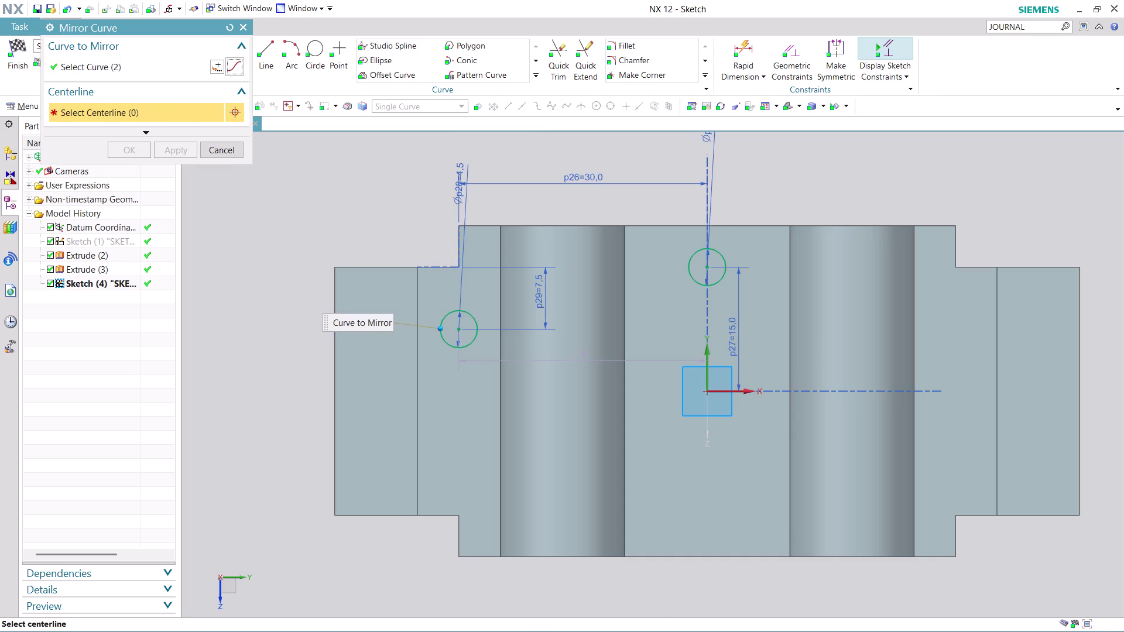
click(752, 392)
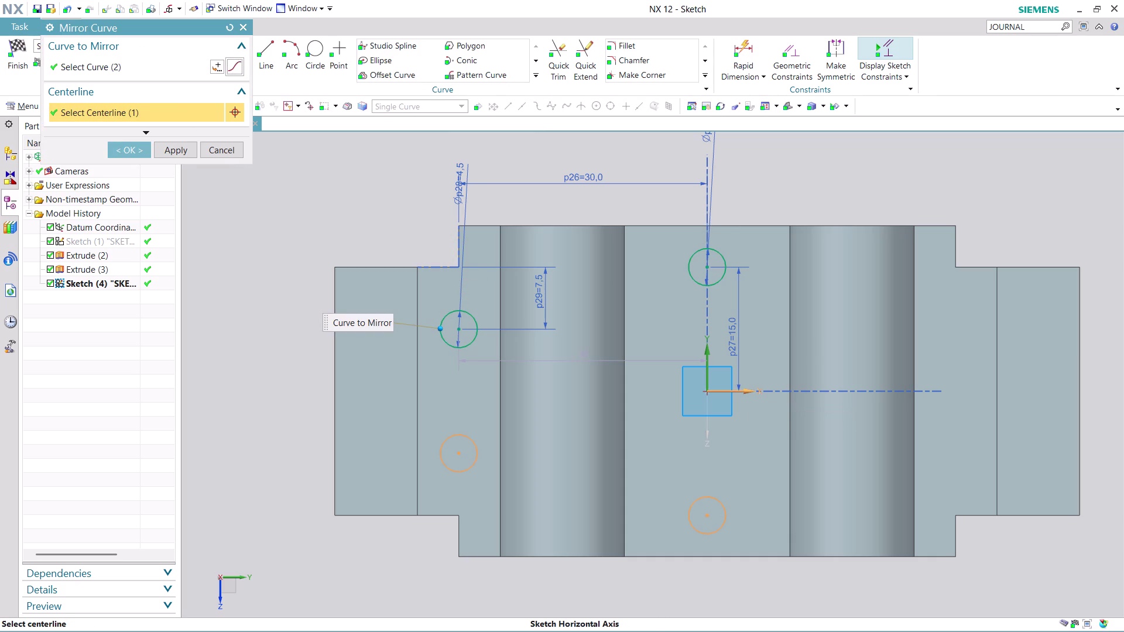
click(137, 147)
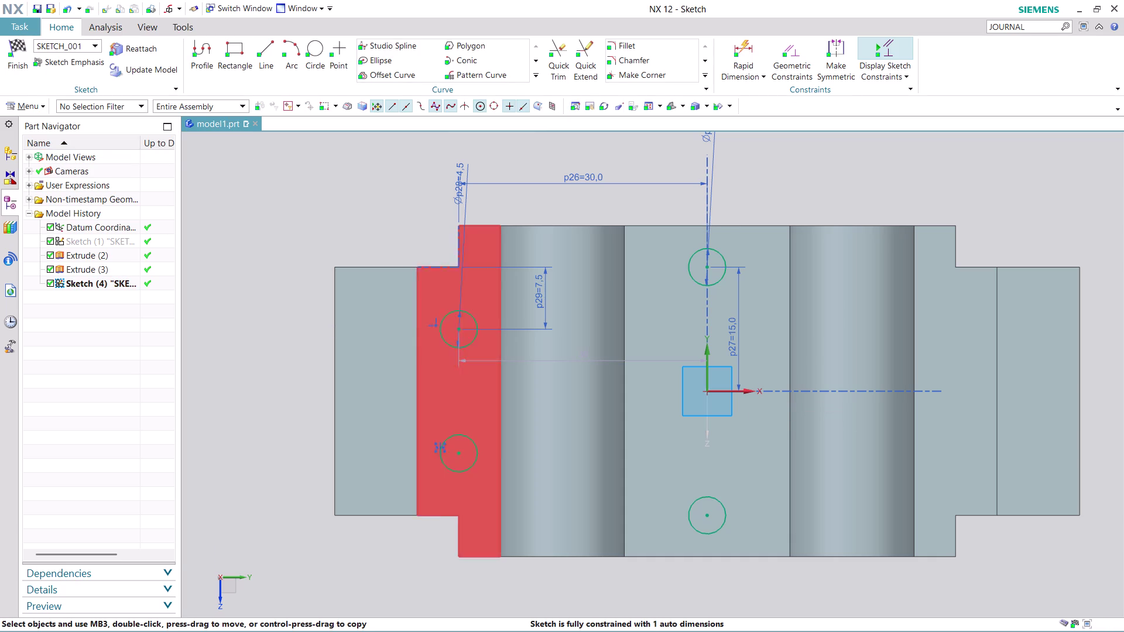
Mirror the upper and lower left holes across the vertical axis to the right side.
click(539, 76)
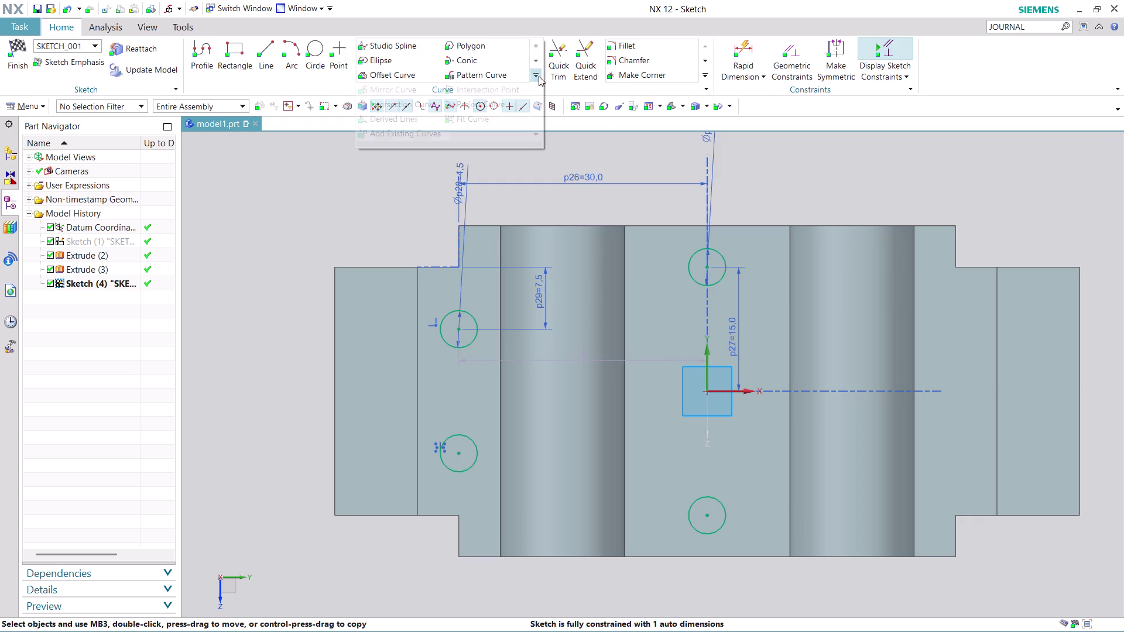
click(400, 87)
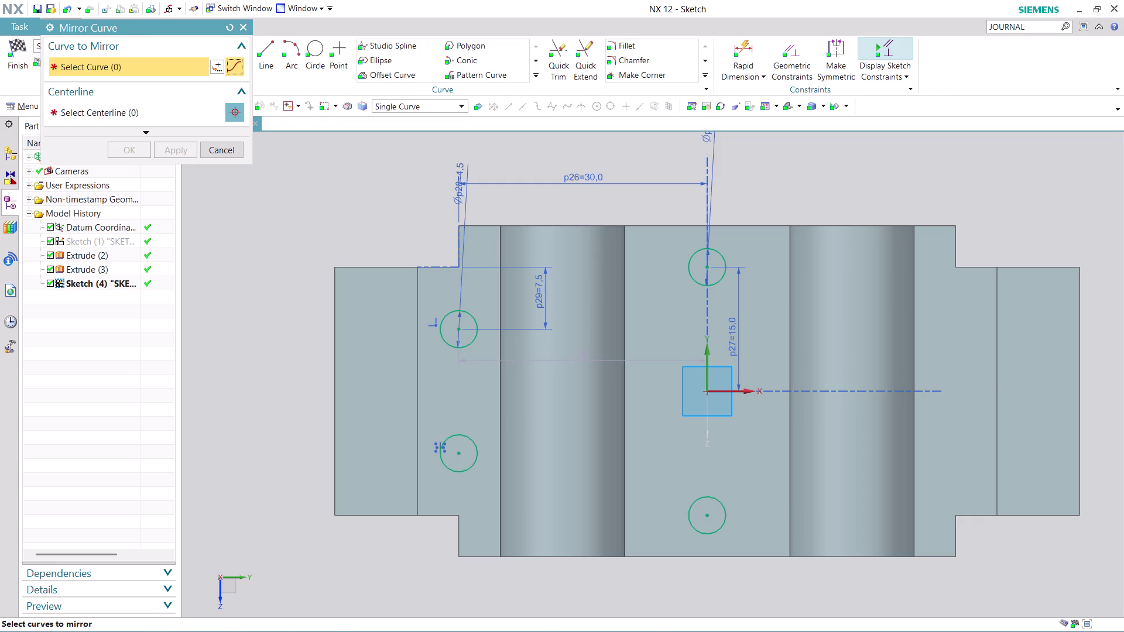
click(448, 347)
click(470, 439)
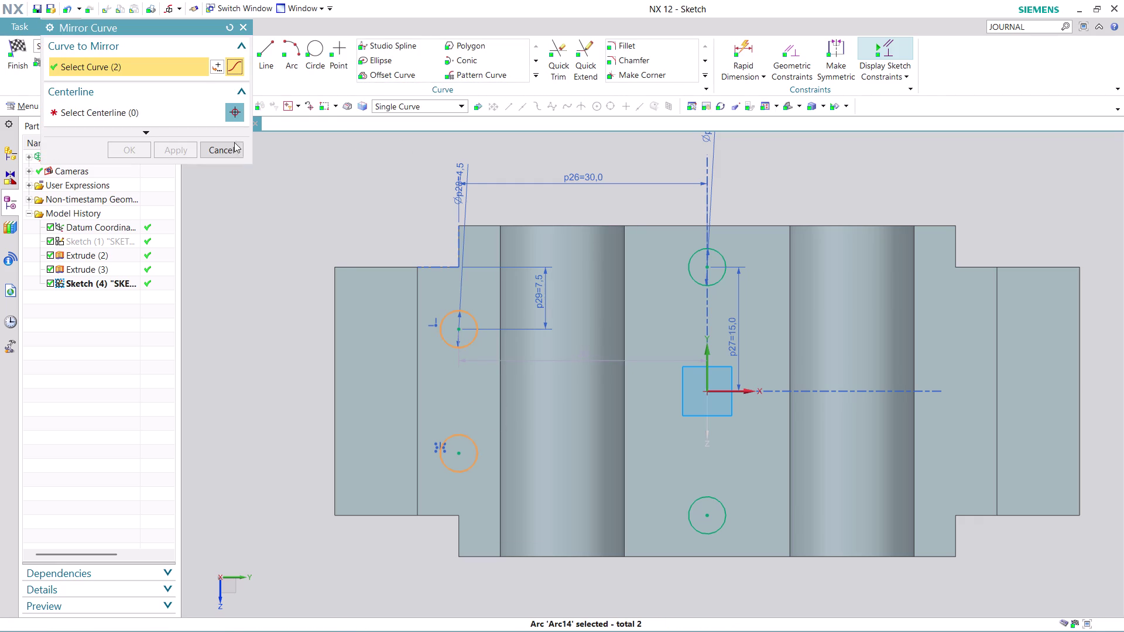
click(191, 116)
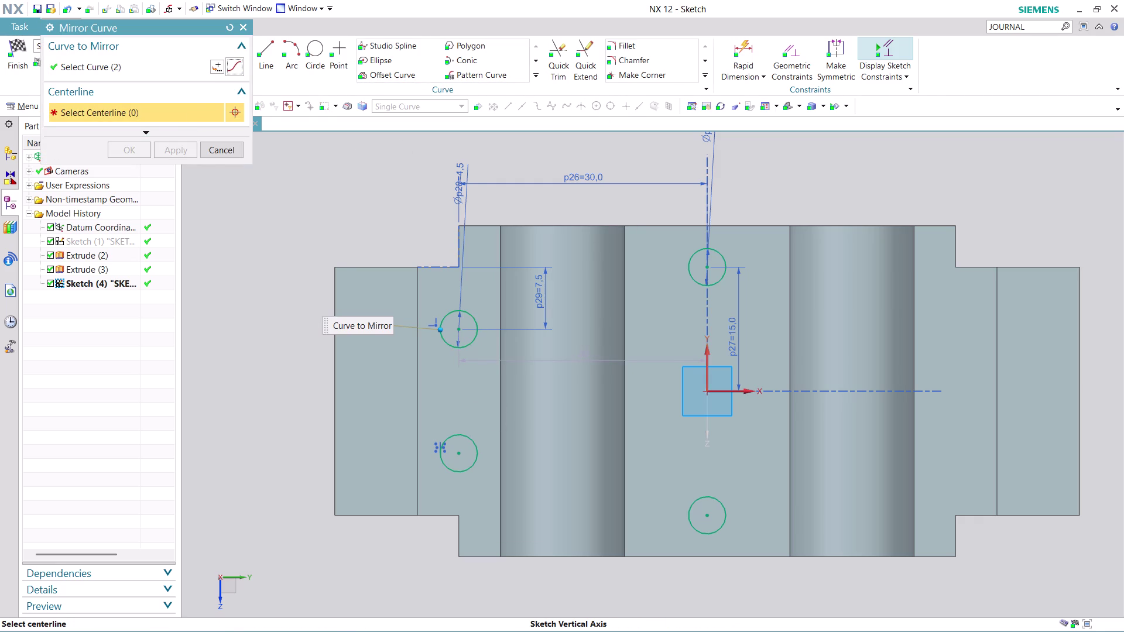
click(708, 357)
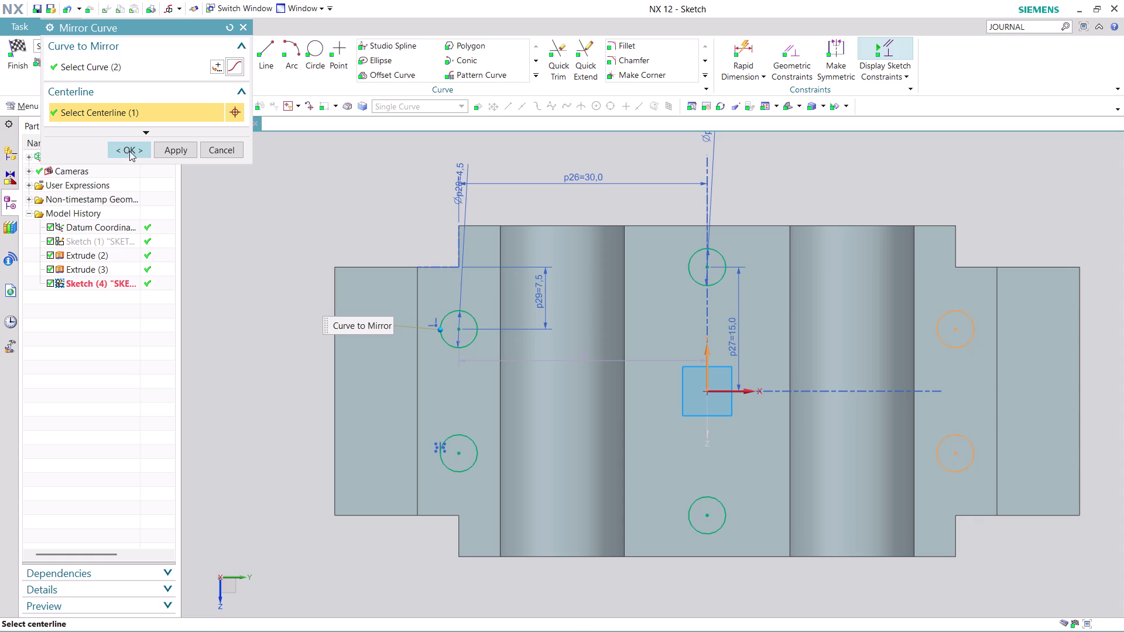
click(134, 150)
scroll(down, 3)
scroll(up, 3)
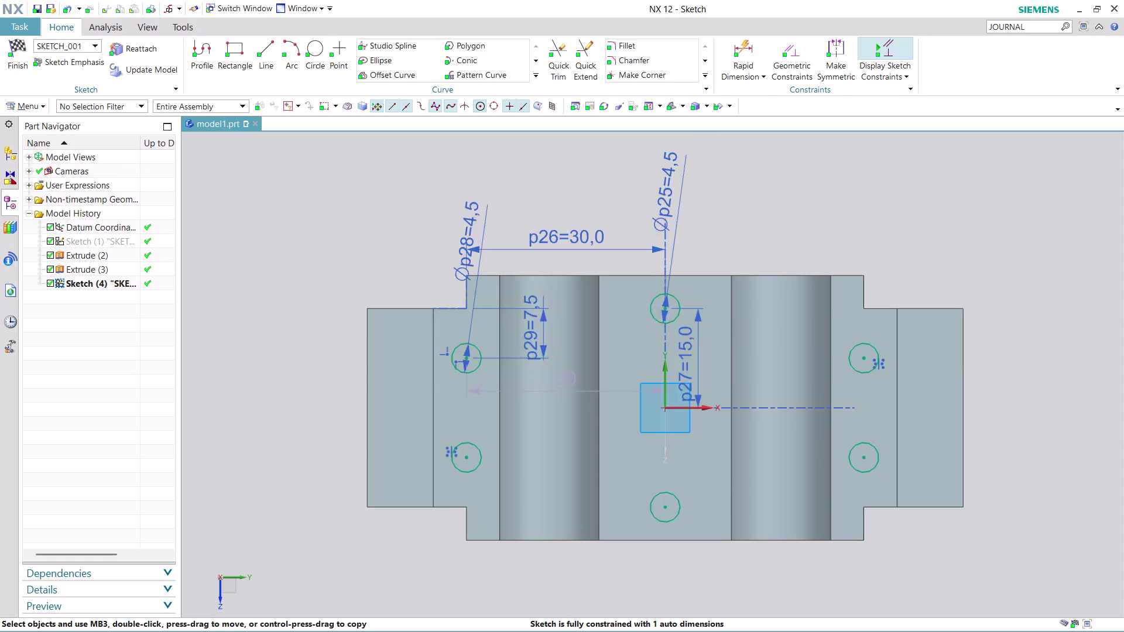
Finish Sketch (4) and orbit the bracket to view its six hole circles in 3D.
middle_drag(982, 574, 950, 491)
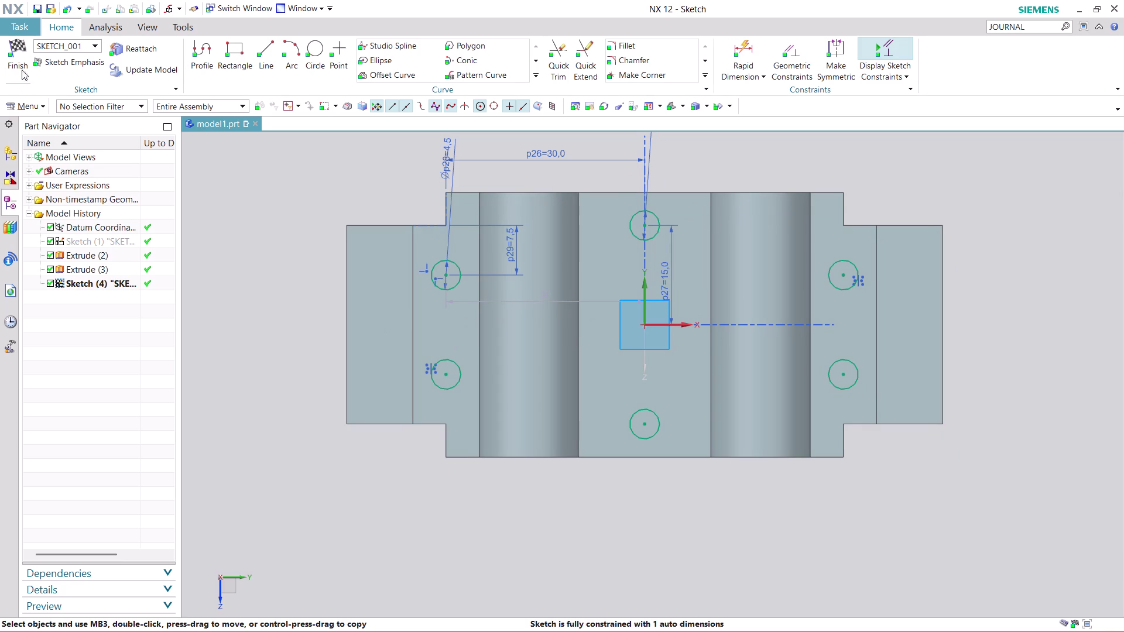
click(14, 66)
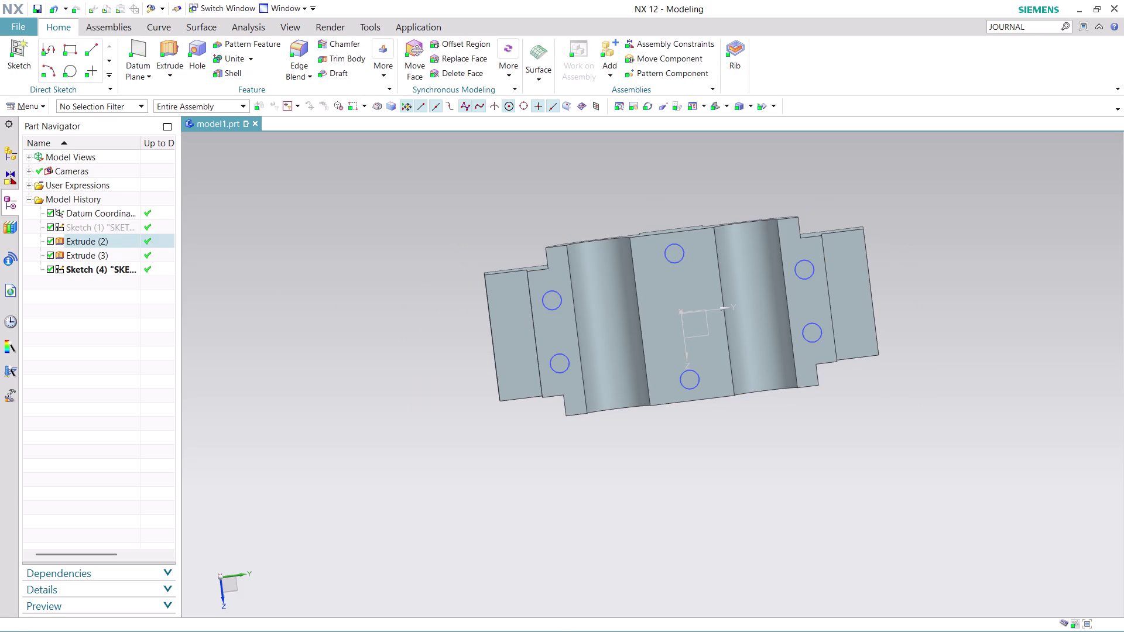
middle_drag(745, 455, 732, 388)
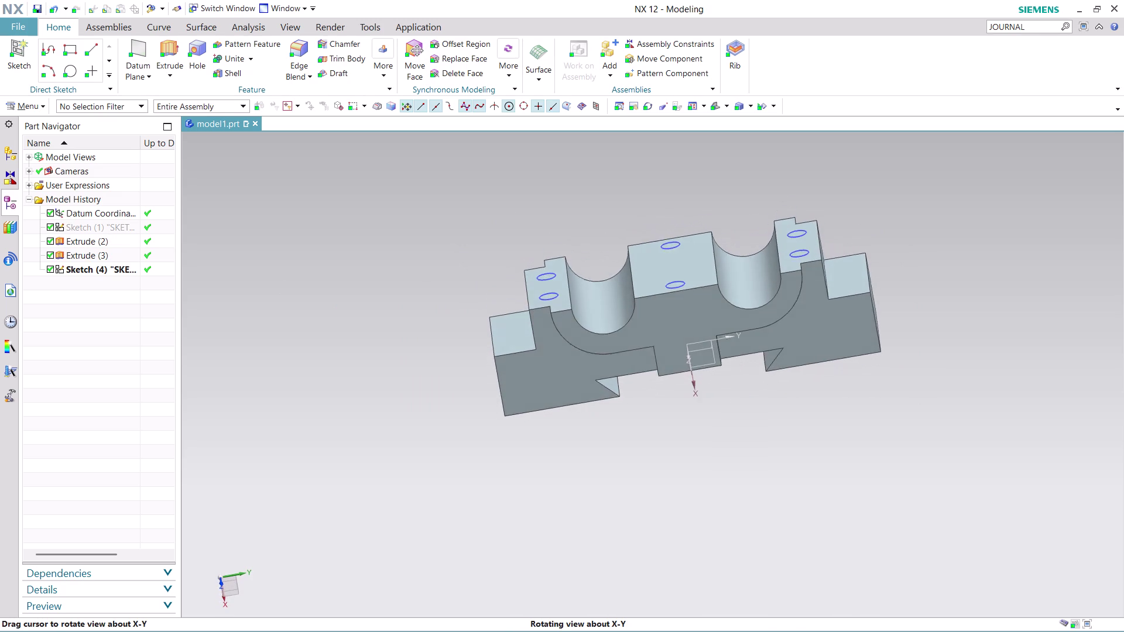
middle_drag(732, 388, 735, 362)
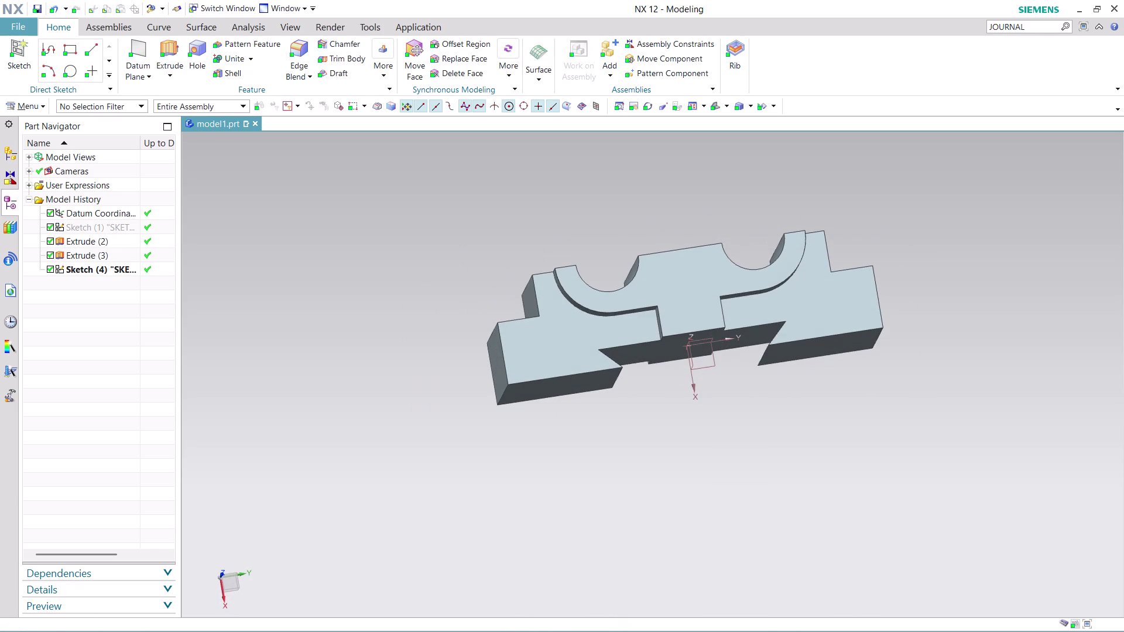
middle_drag(661, 205, 668, 231)
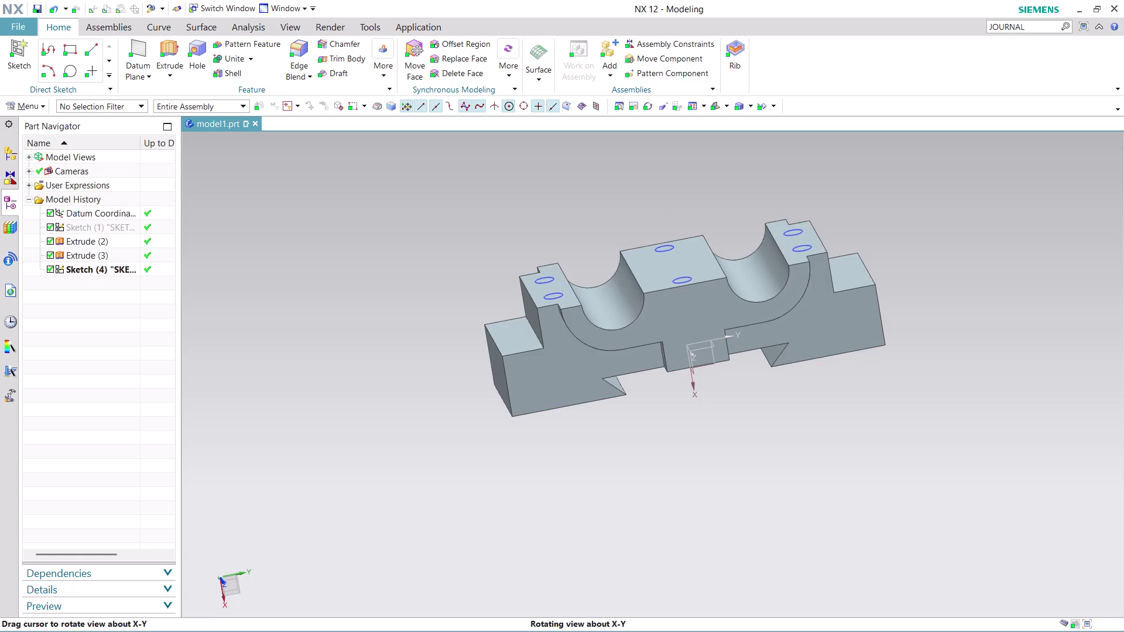
middle_drag(667, 230, 670, 242)
scroll(up, 3)
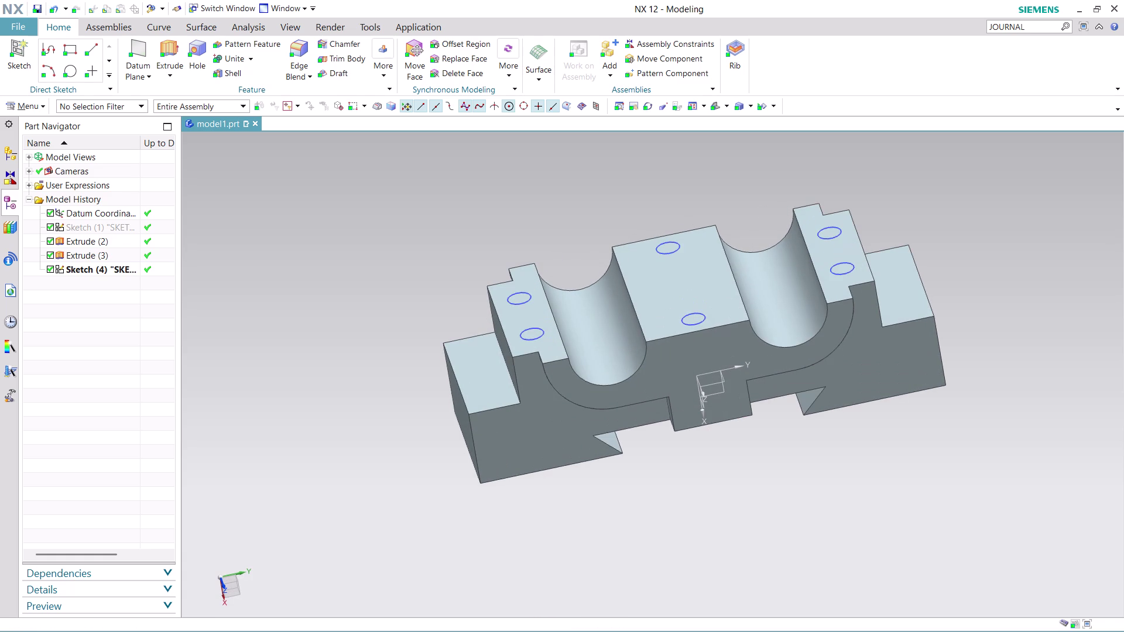
click(174, 45)
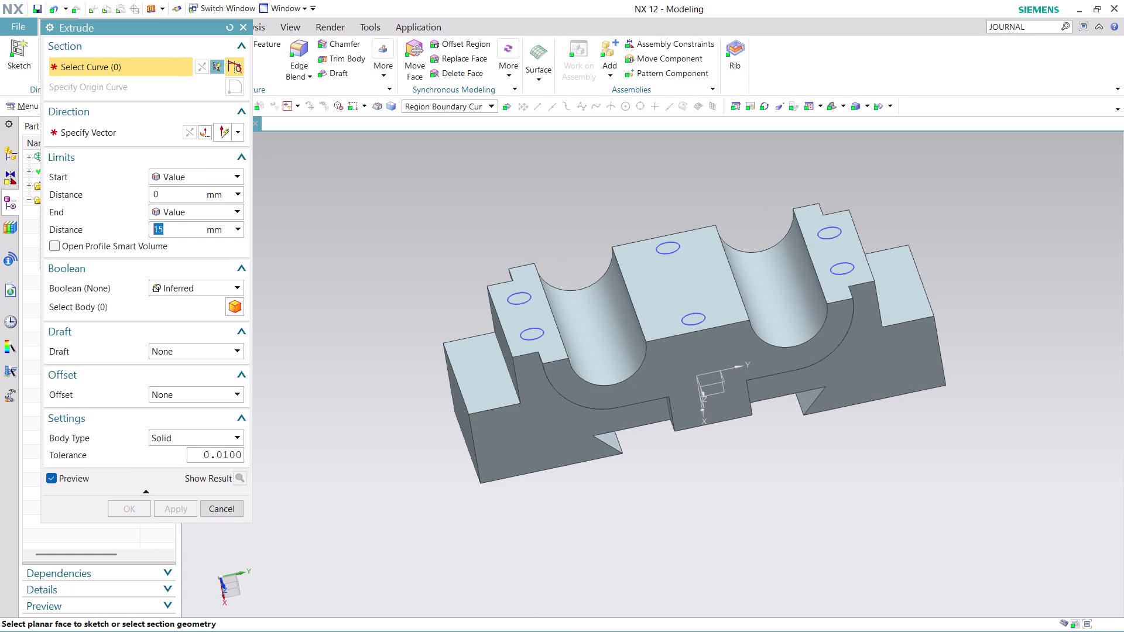
Set extrude distance to 16, pick the first hole circle and reverse the direction.
text(16)
click(520, 299)
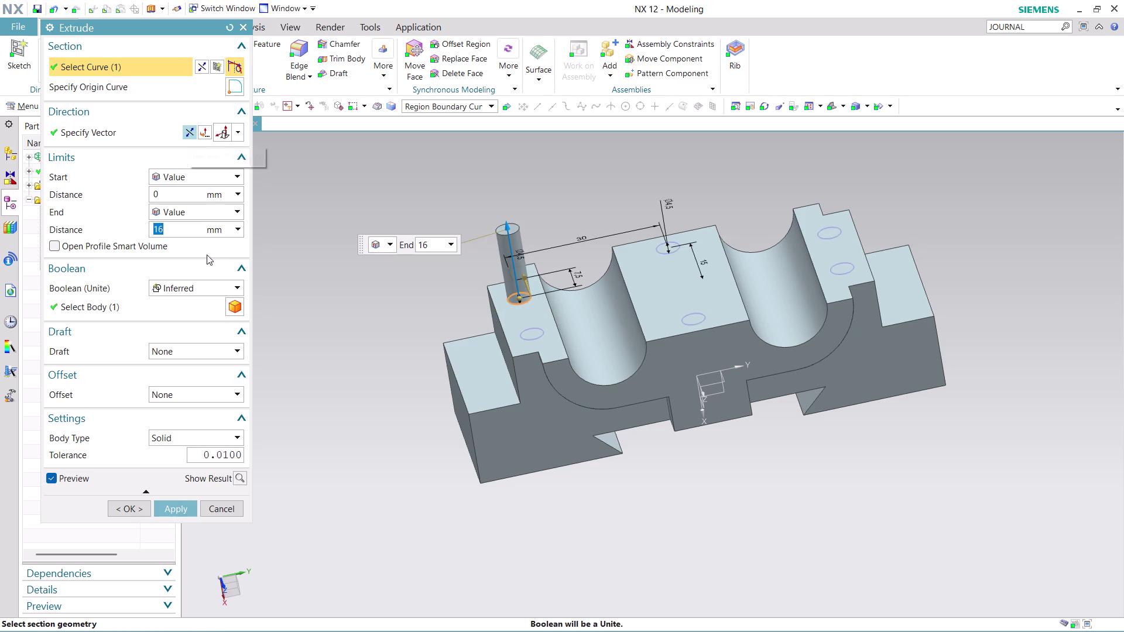
click(217, 287)
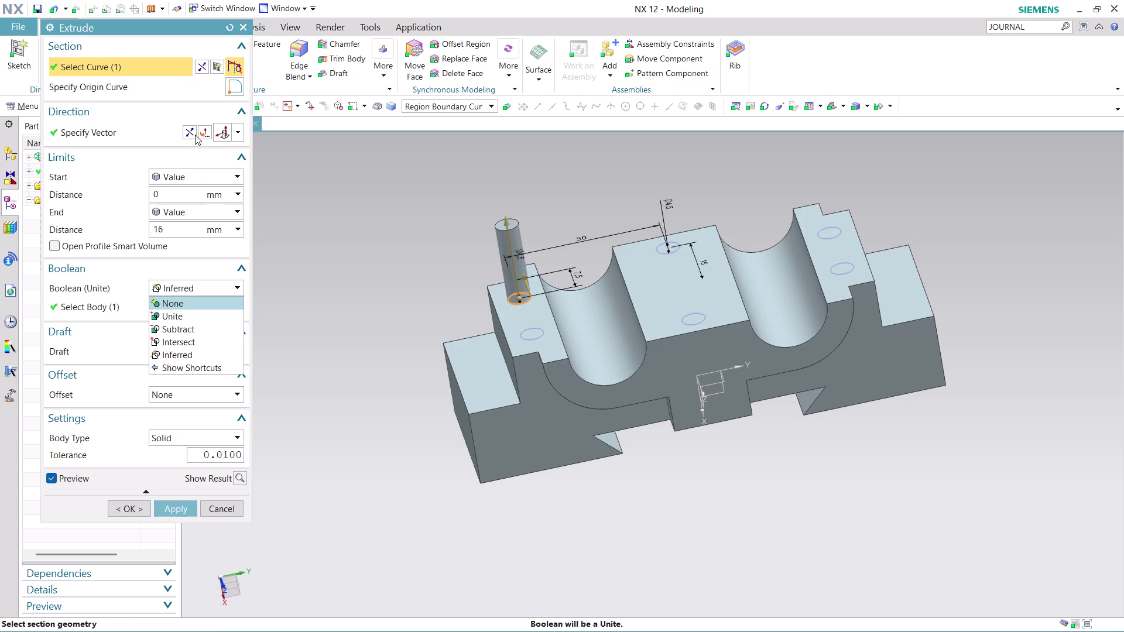
click(194, 130)
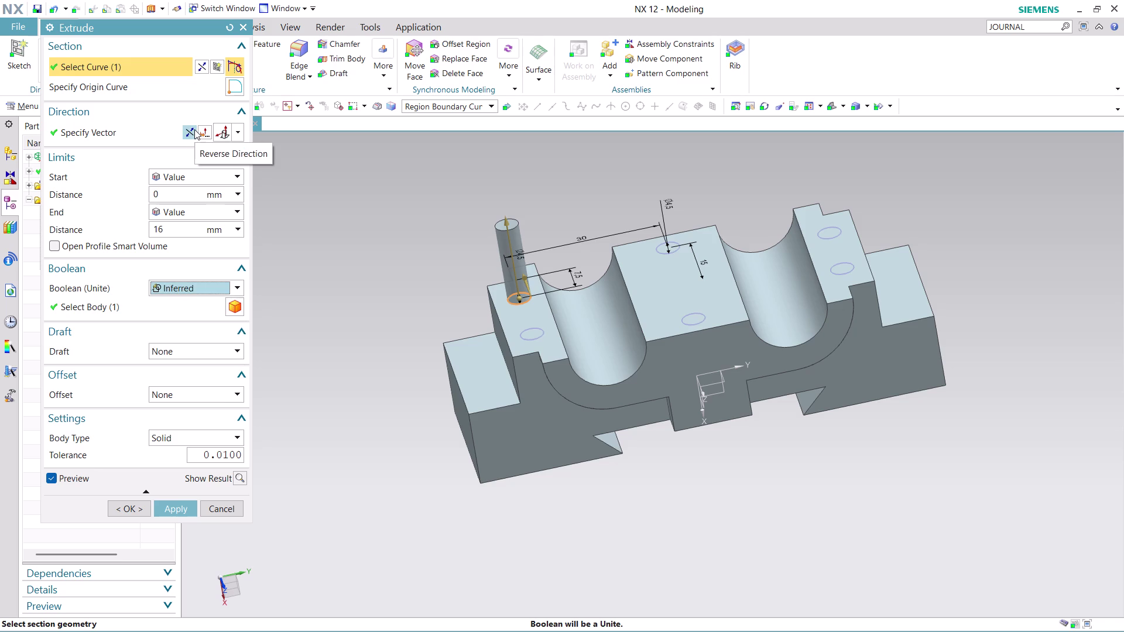
click(187, 135)
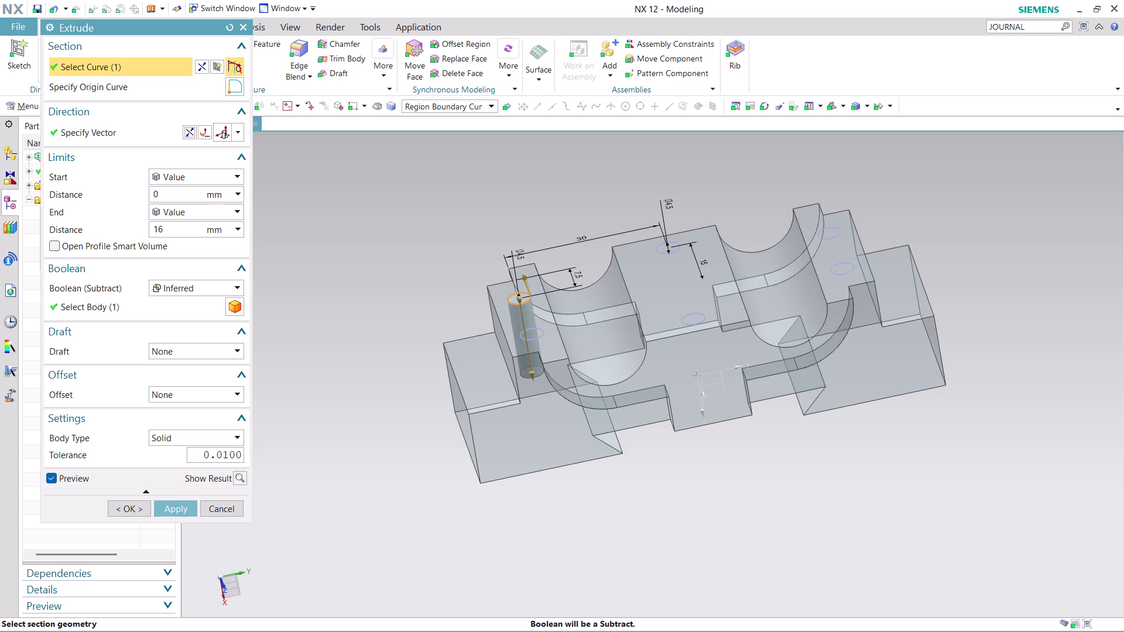
scroll(up, 3)
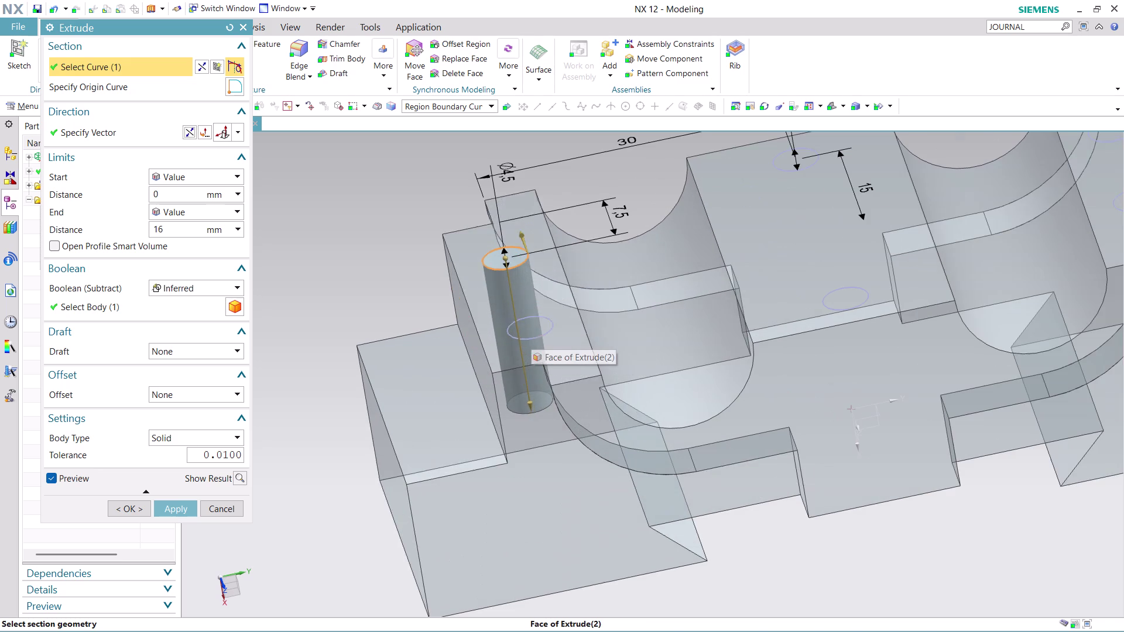
Add the remaining five hole circles, including the centre hole, to the extrude section.
click(532, 325)
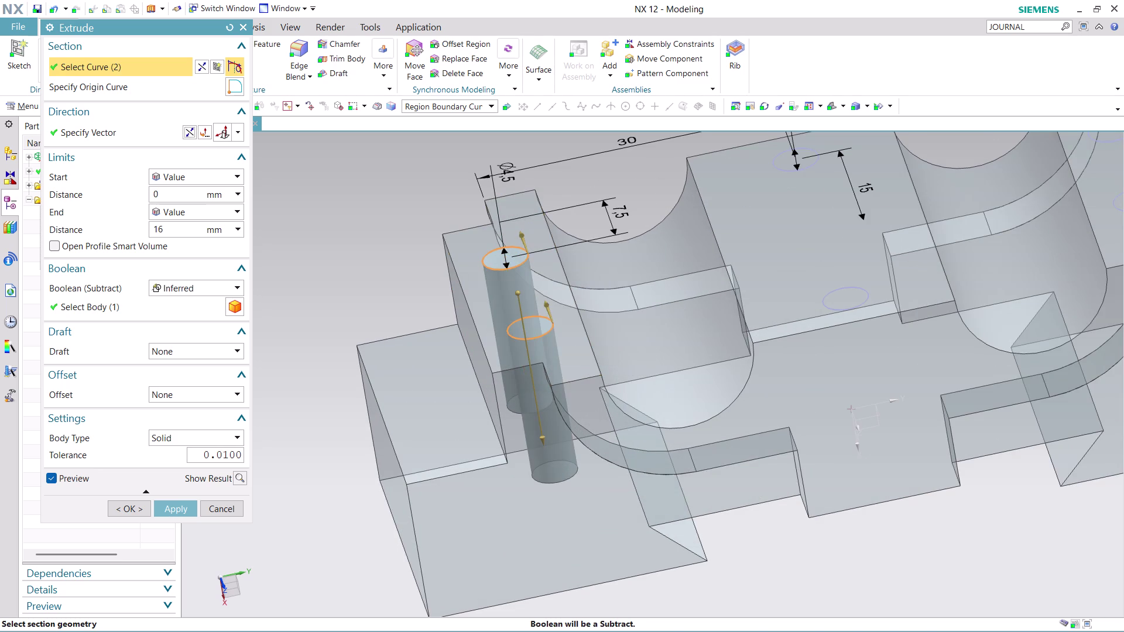
scroll(down, 3)
scroll(up, 3)
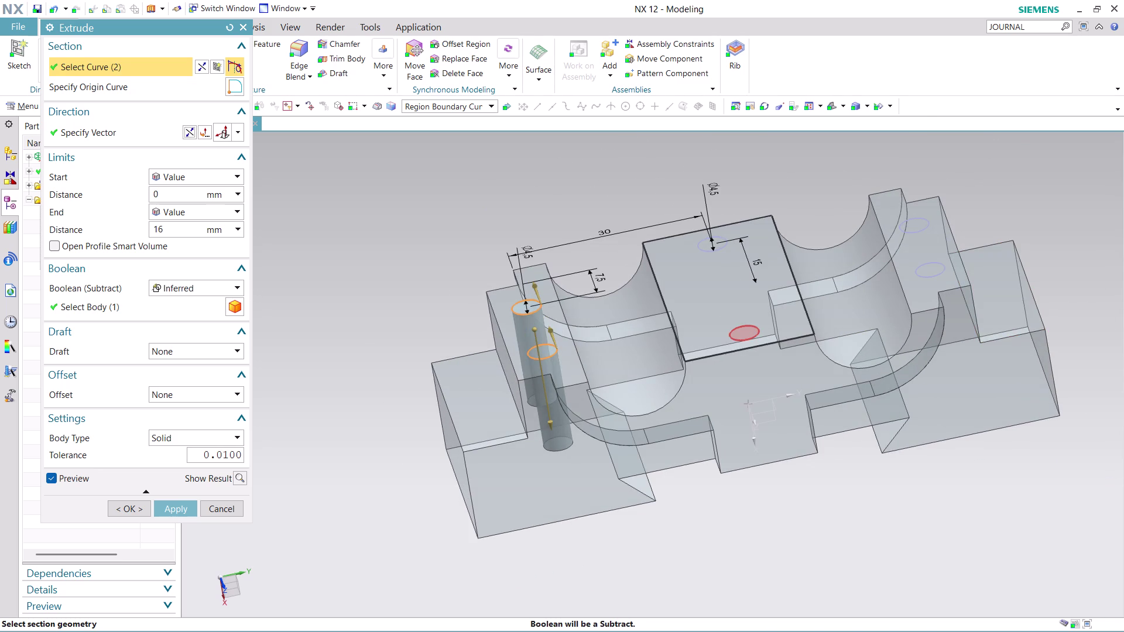
scroll(up, 3)
click(748, 332)
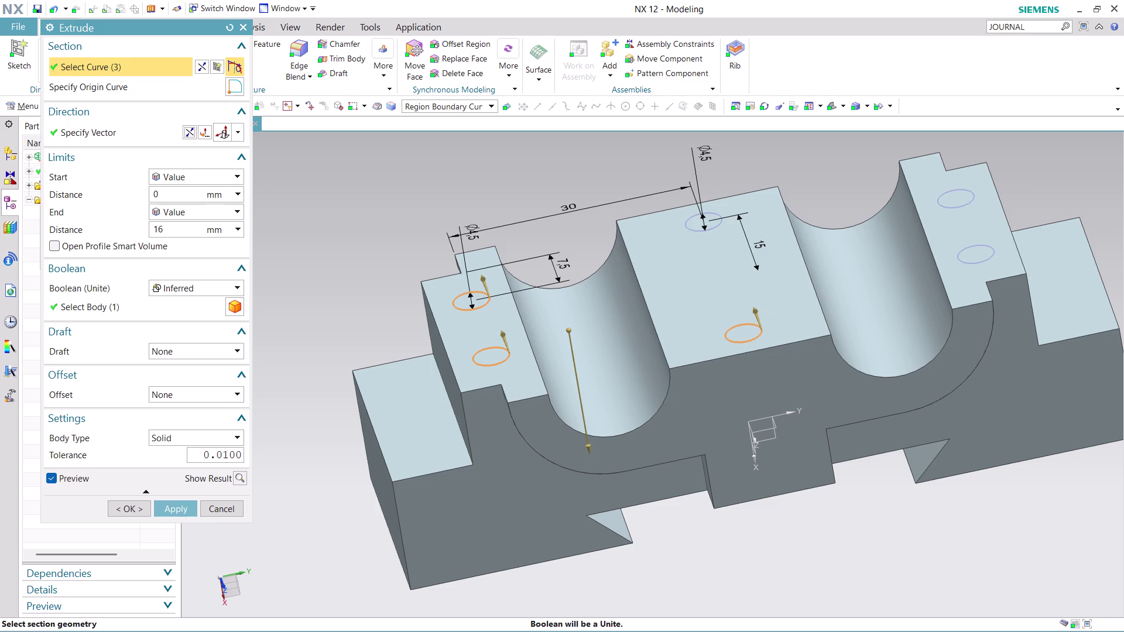
click(702, 219)
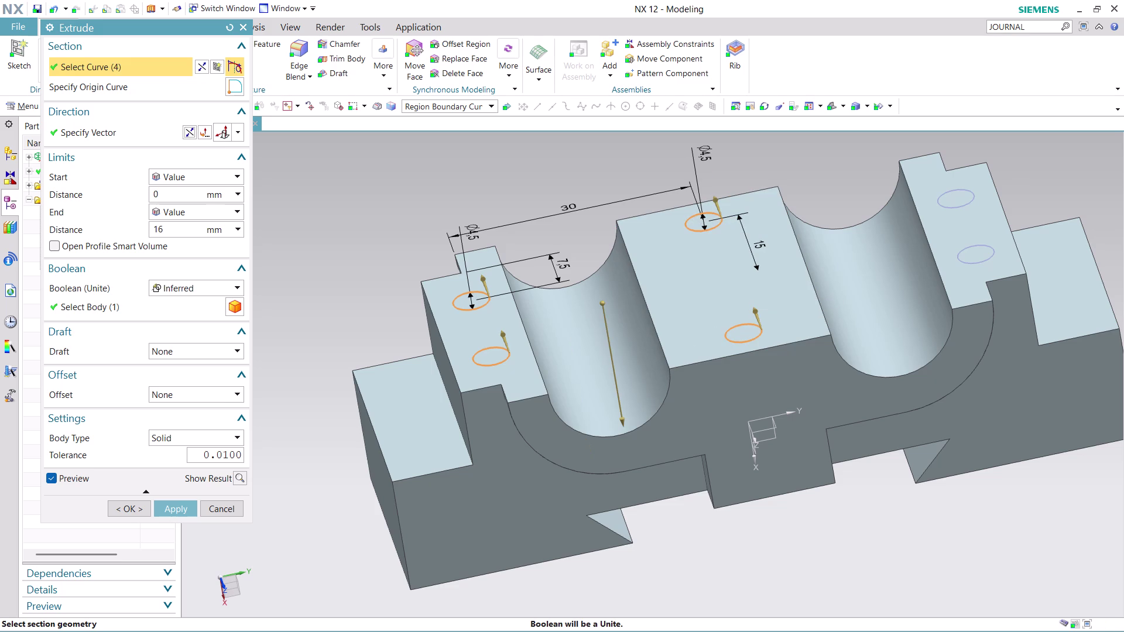
click(952, 194)
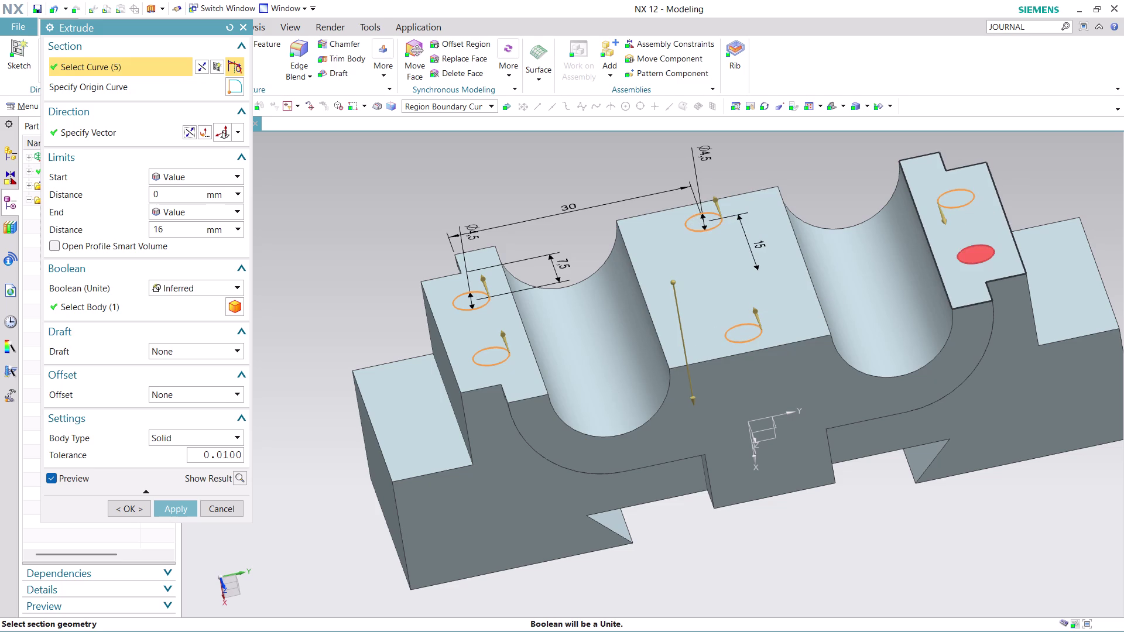
click(967, 253)
scroll(down, 3)
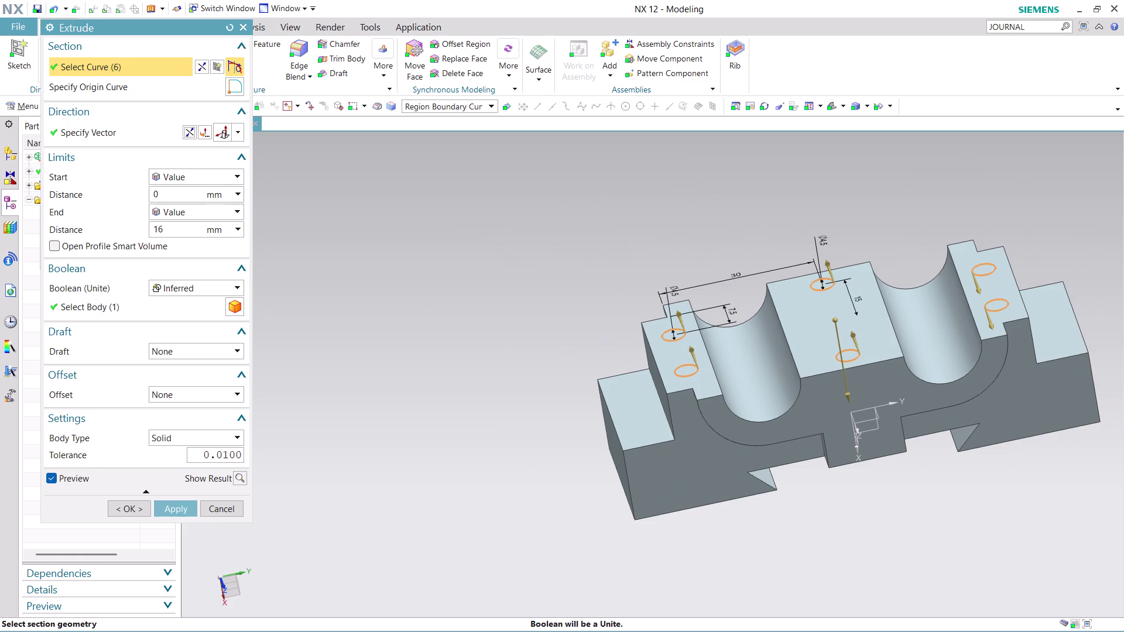
middle_drag(932, 516, 915, 484)
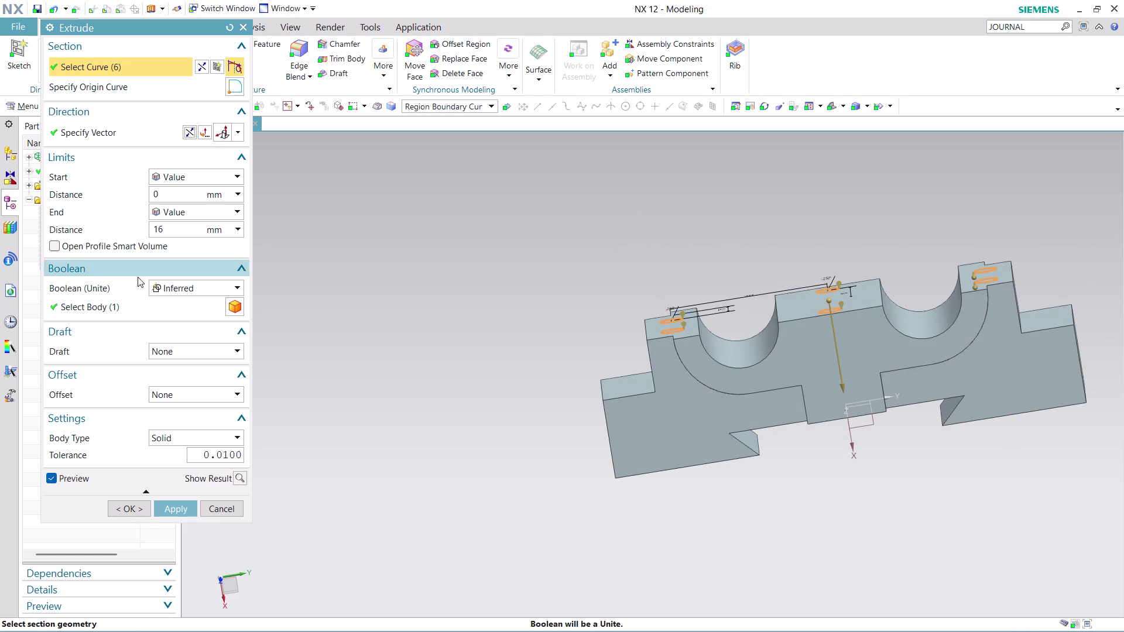
Set Boolean to Subtract and apply, cutting the six holes as Extrude (5).
click(216, 283)
click(207, 327)
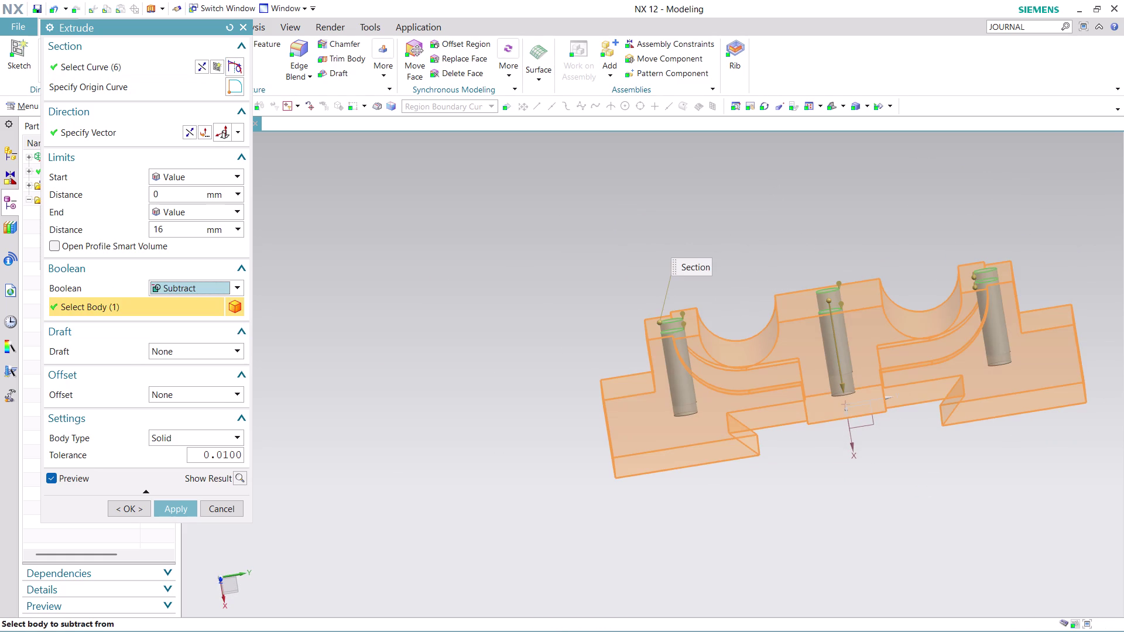
click(172, 506)
scroll(down, 3)
scroll(up, 3)
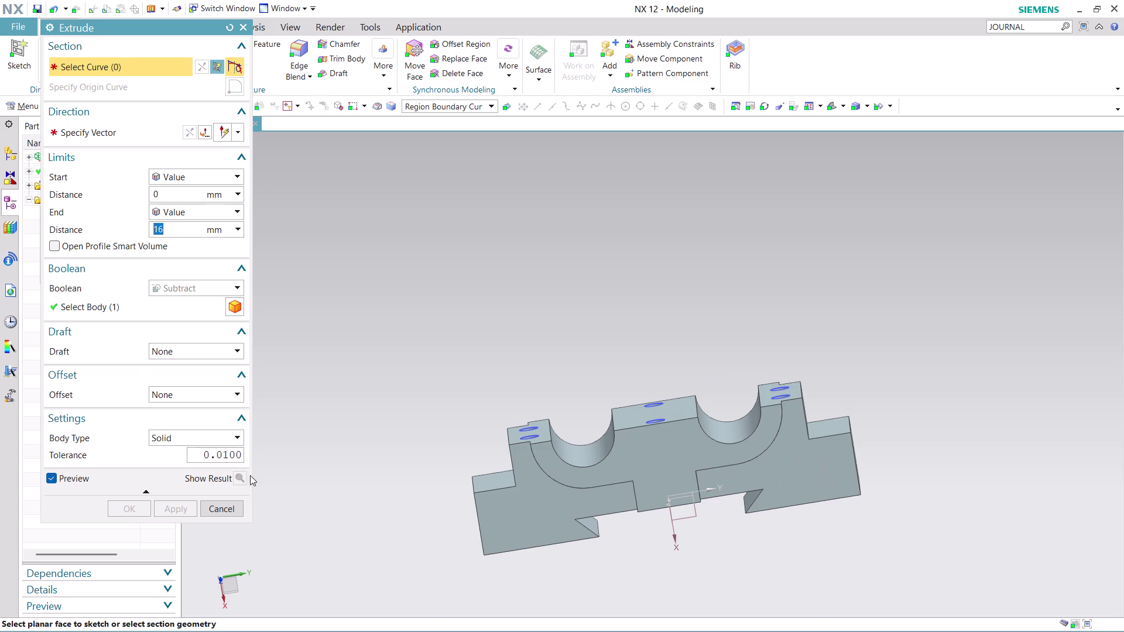
click(228, 511)
scroll(down, 3)
Hide the hole sketch, Sketch (4), after checking the new holes.
scroll(up, 3)
middle_drag(605, 316, 605, 328)
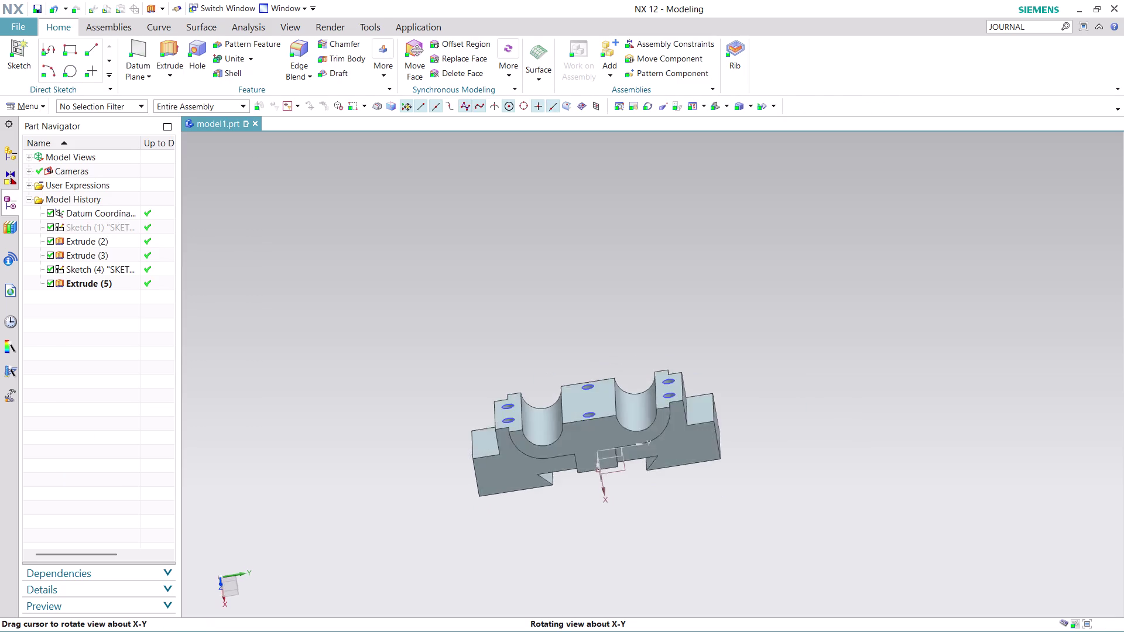
middle_drag(605, 329, 616, 371)
scroll(up, 3)
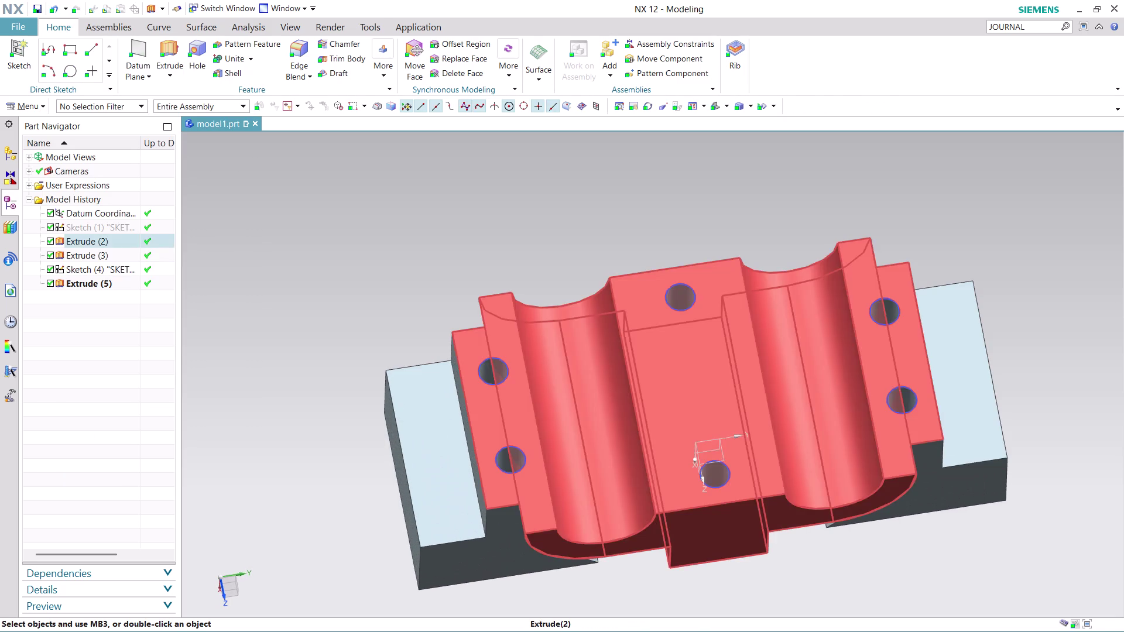
right_click(501, 384)
click(555, 93)
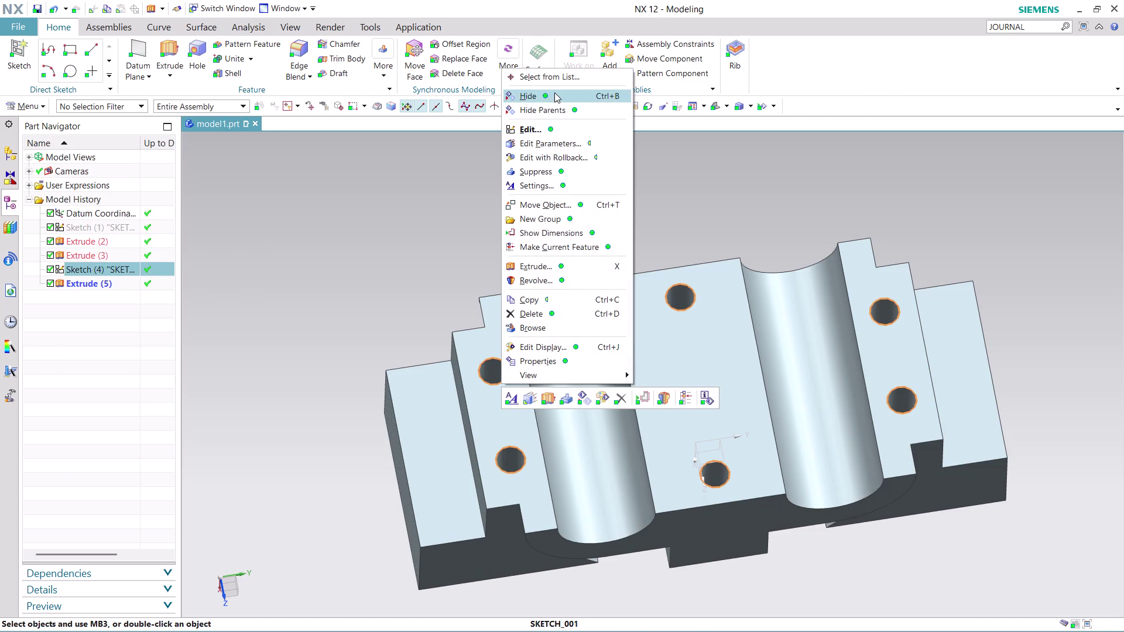
Orbit the bracket to inspect the holes from several sides, ending isometric.
scroll(down, 3)
scroll(up, 3)
middle_drag(745, 451, 698, 397)
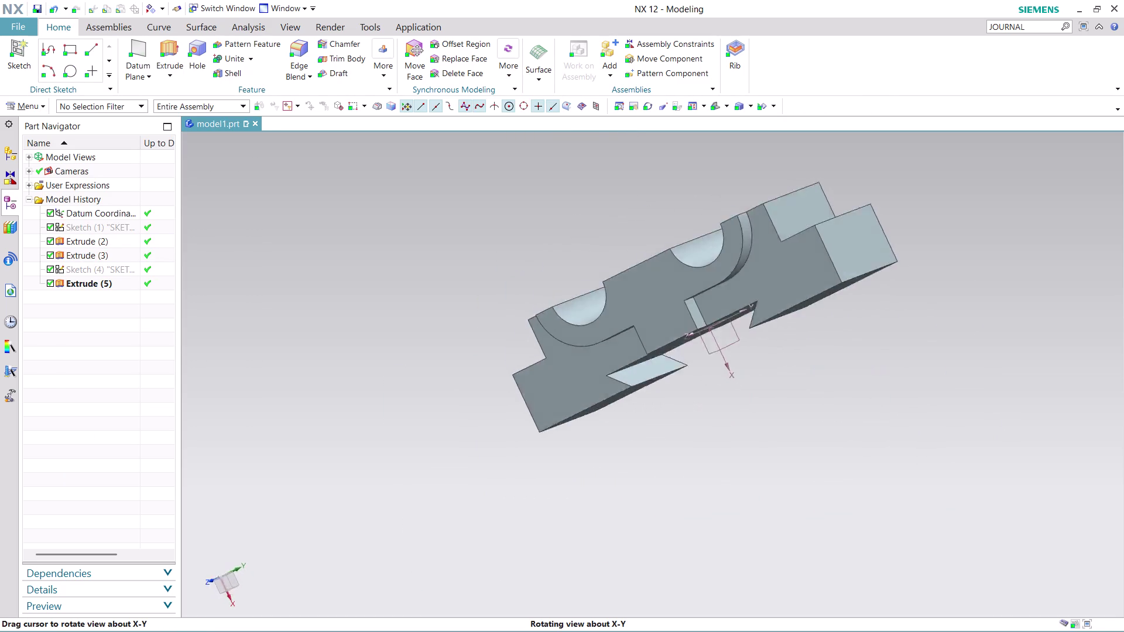
middle_drag(698, 398, 379, 424)
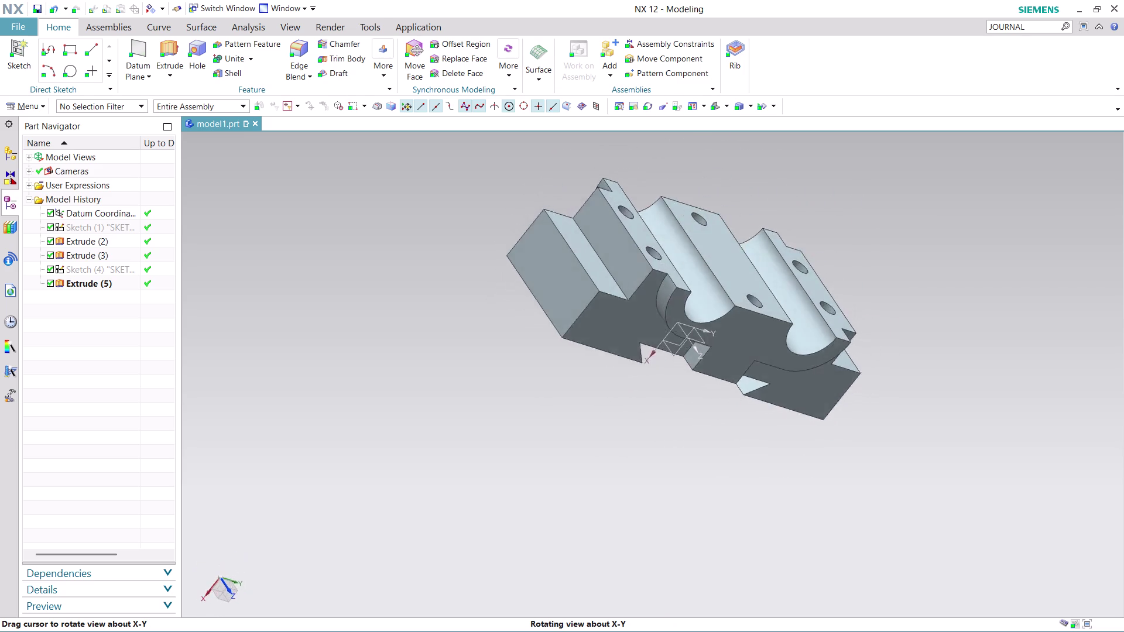
middle_drag(379, 424, 334, 421)
scroll(up, 3)
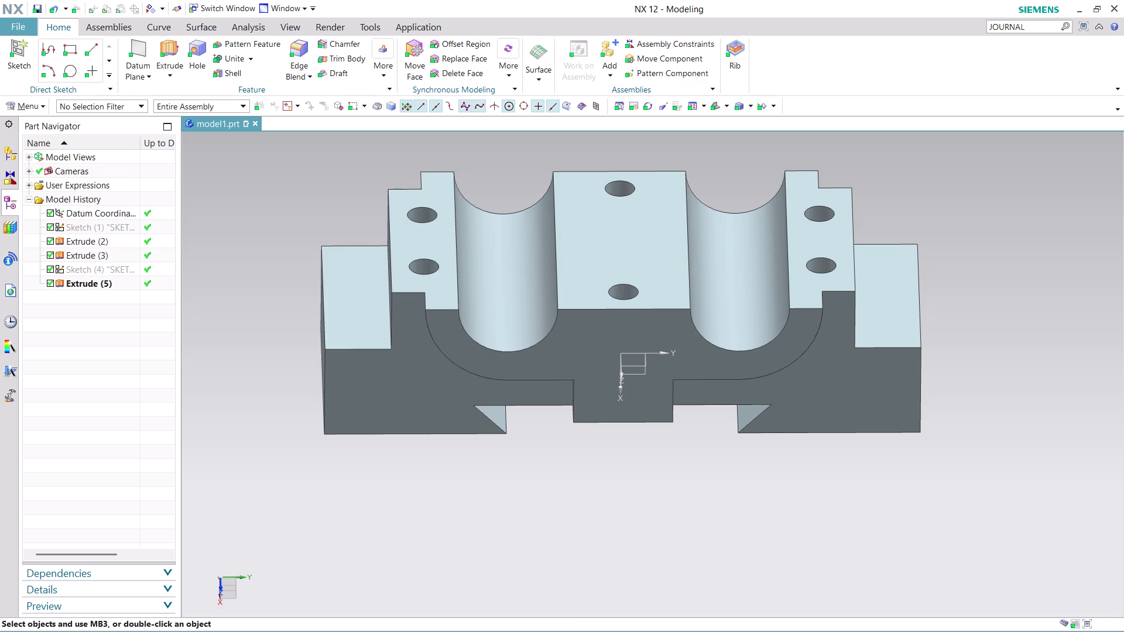
middle_drag(1003, 296, 972, 289)
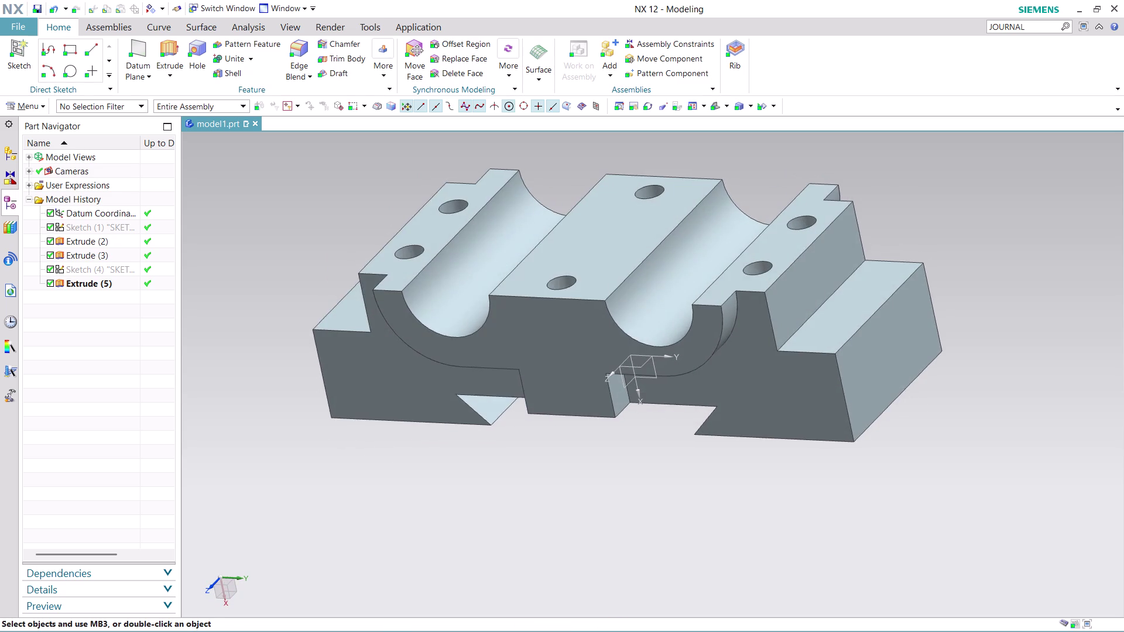
scroll(down, 3)
scroll(up, 3)
middle_drag(1014, 263, 995, 231)
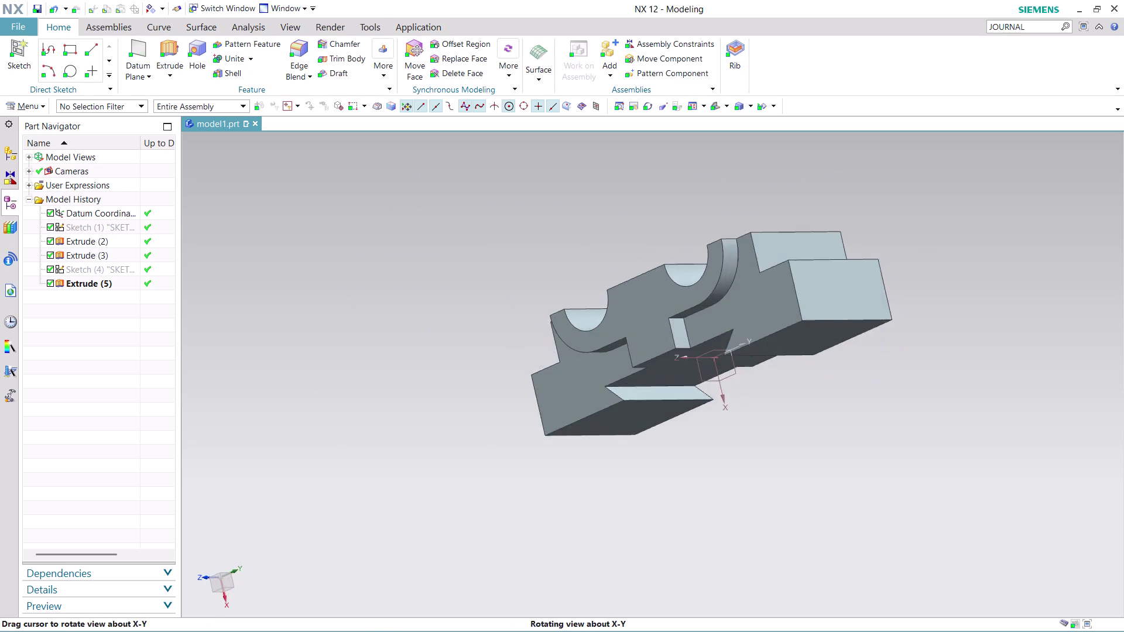
middle_drag(994, 231, 994, 258)
scroll(up, 3)
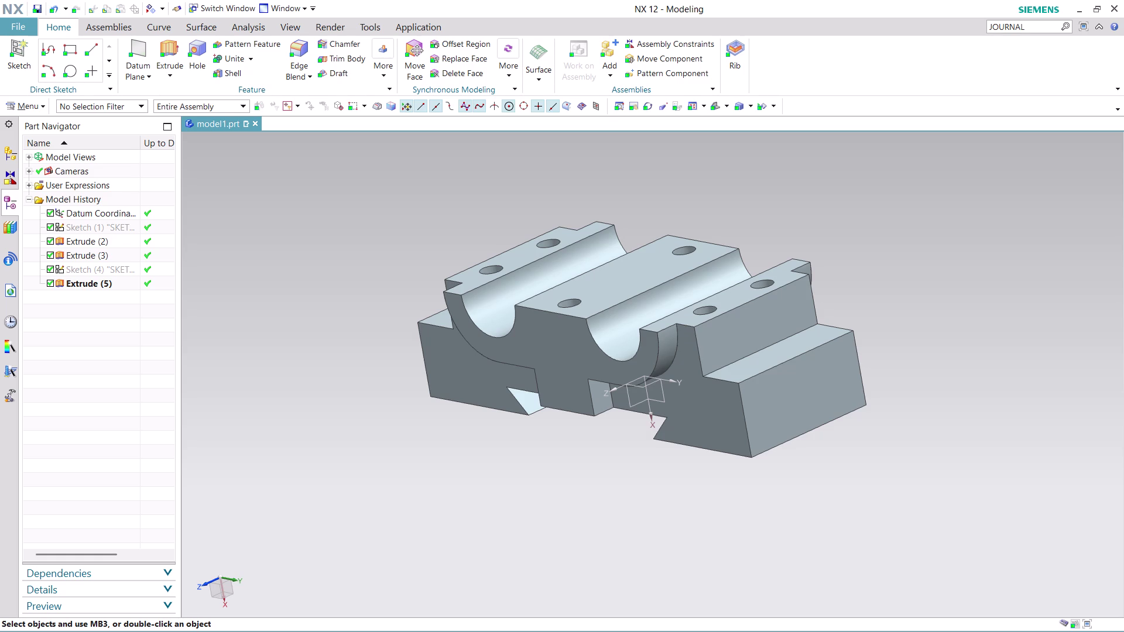
Create a new A3 - Size drawing file from the Drawing templates.
click(20, 24)
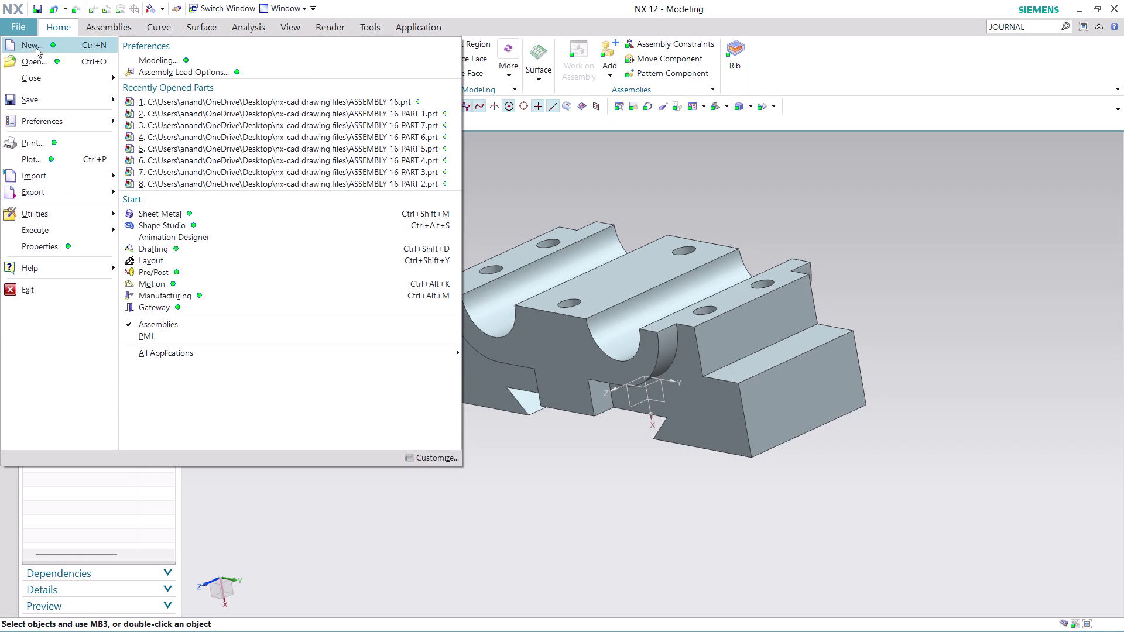
click(37, 47)
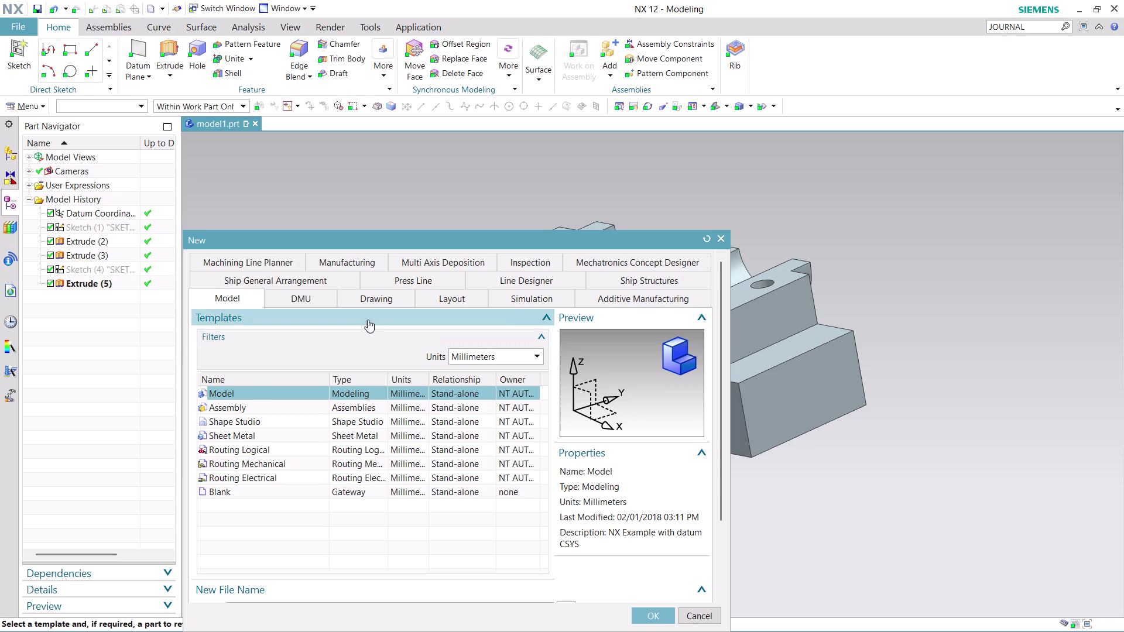
click(386, 300)
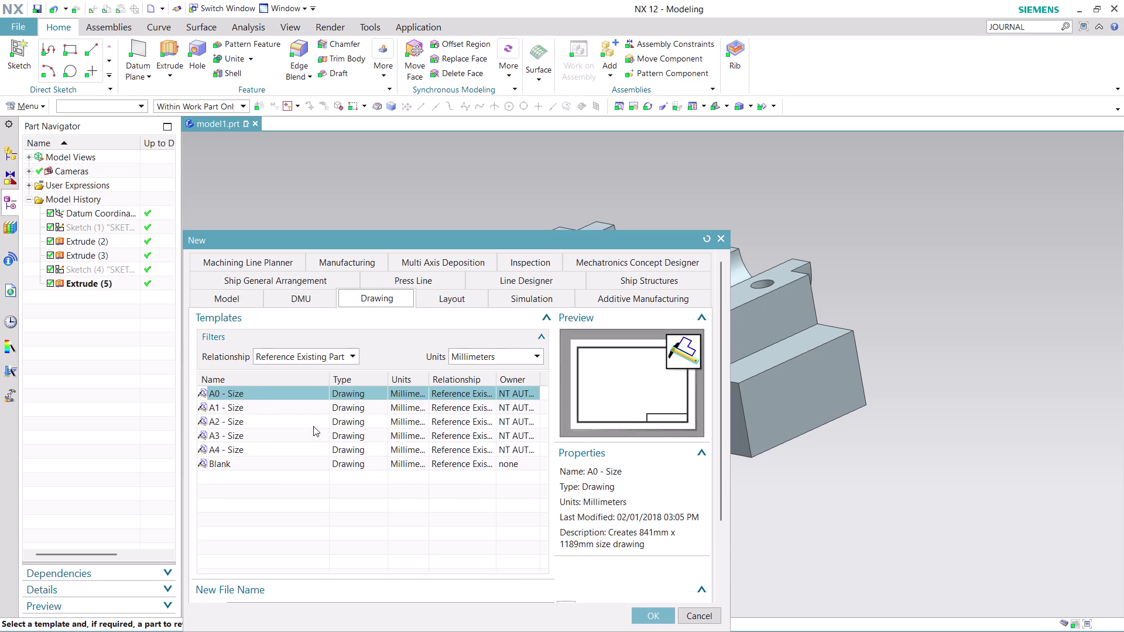
click(298, 434)
click(659, 622)
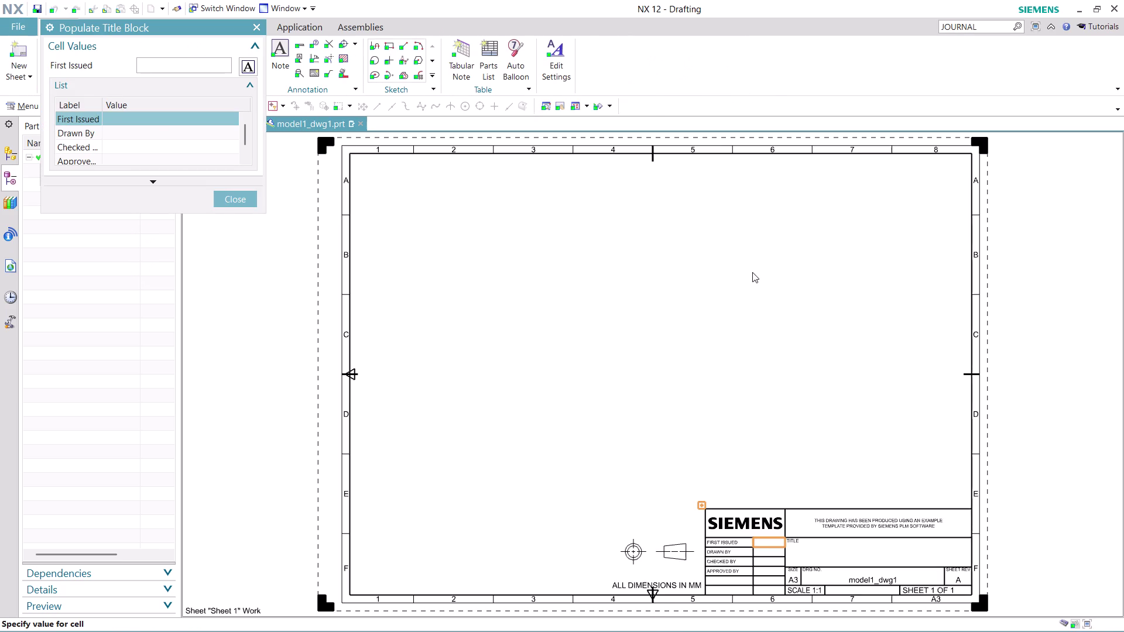
Dismiss the title block and wizard, preview Isometric and Left orientations, then cancel Base View.
click(232, 201)
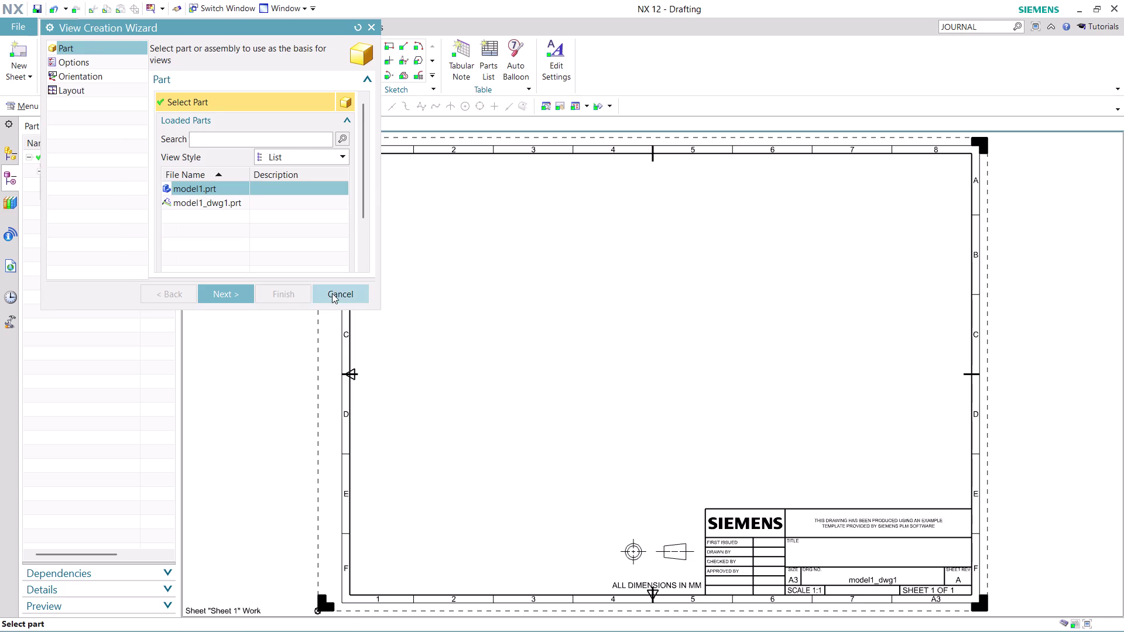
click(332, 293)
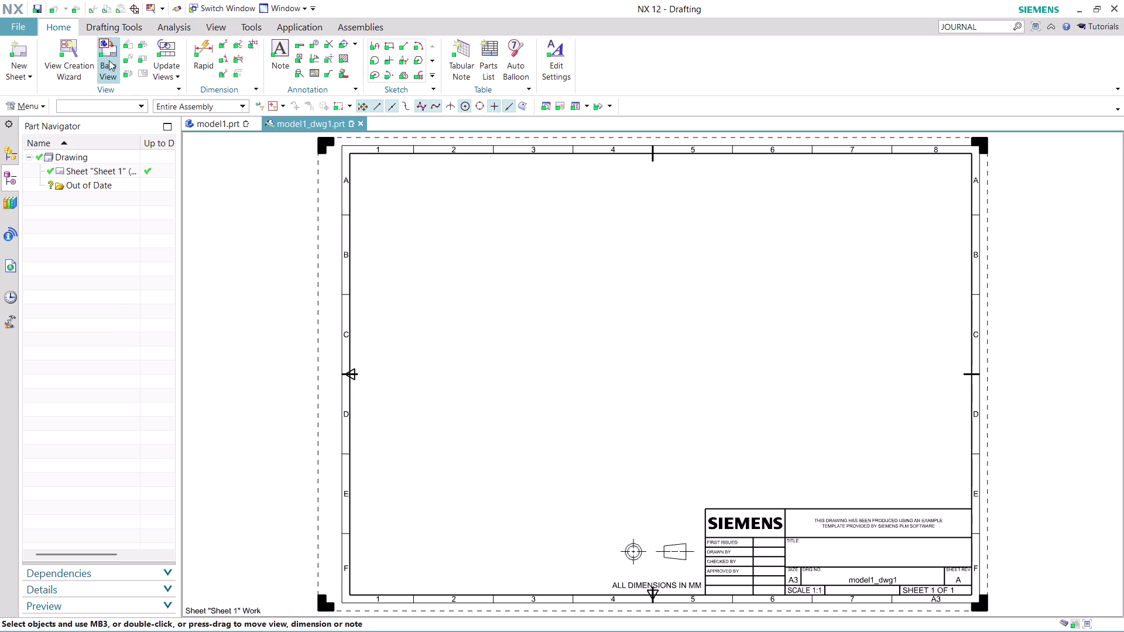
click(109, 61)
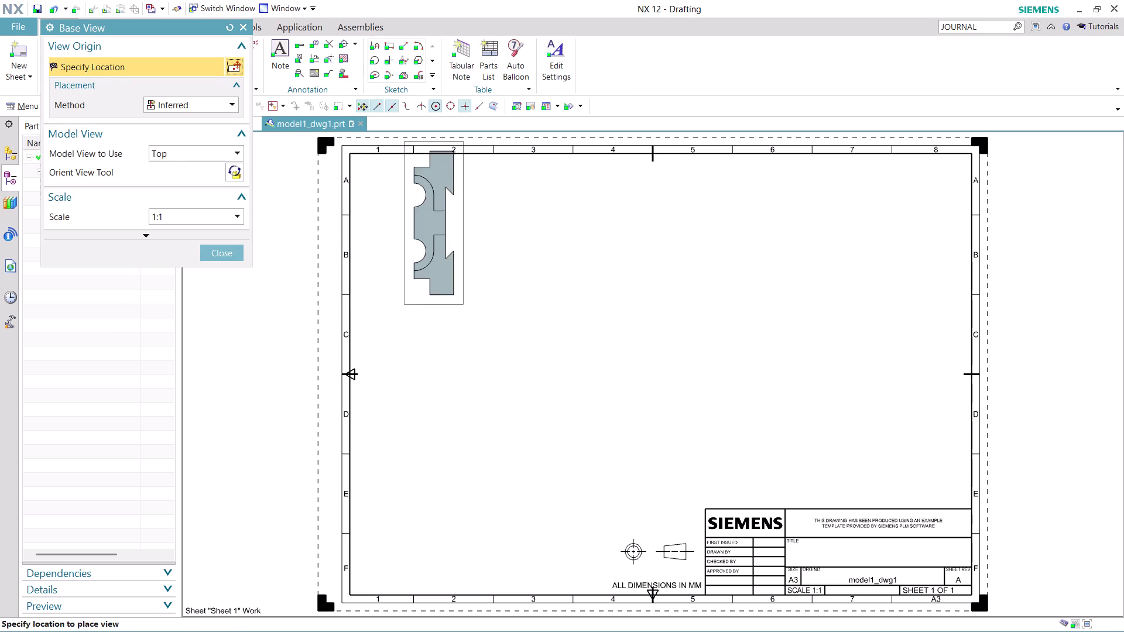
click(235, 151)
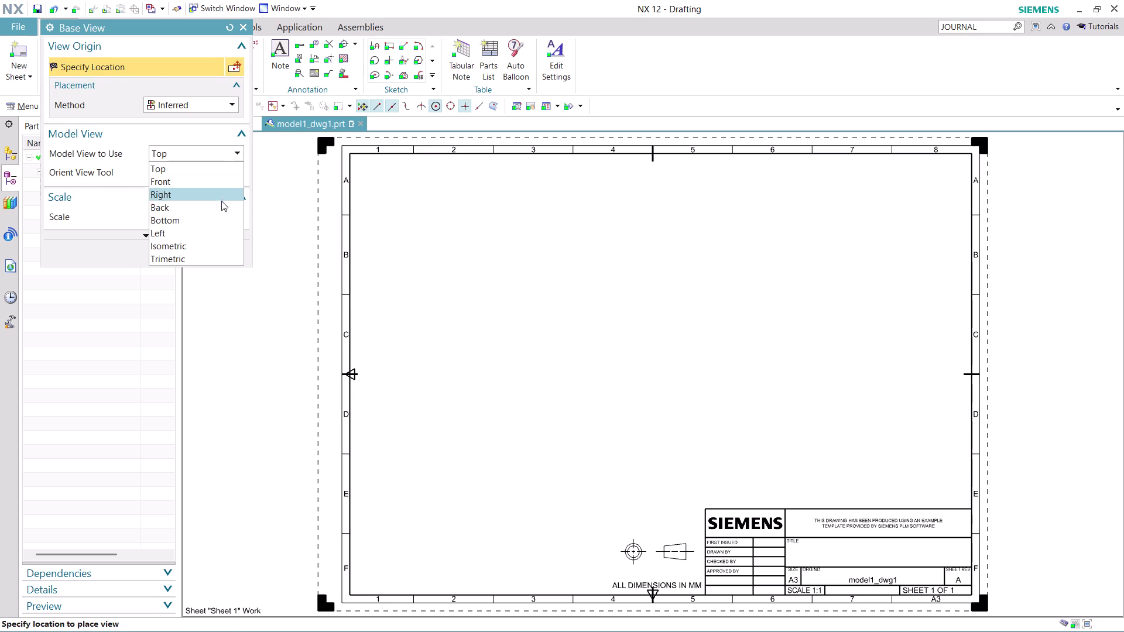
click(211, 249)
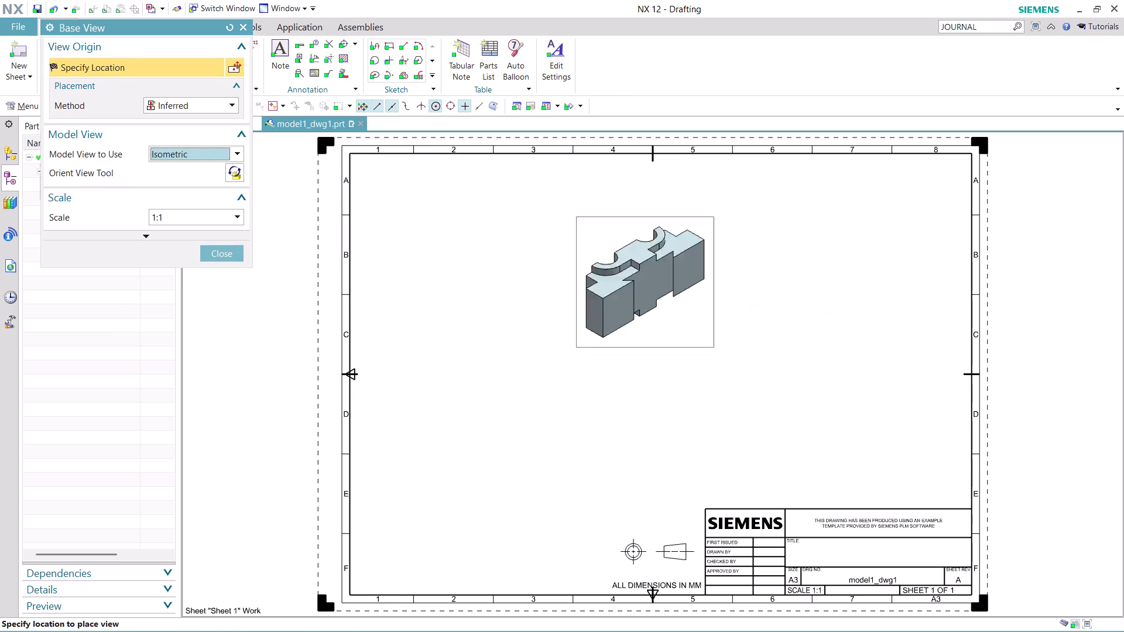
click(233, 151)
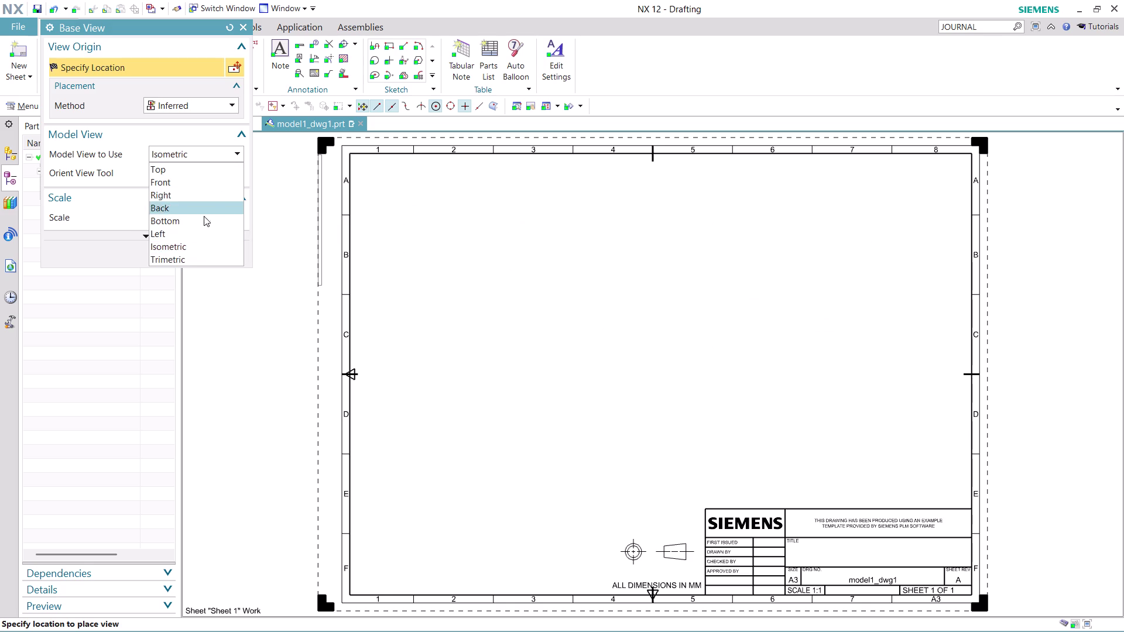
click(197, 235)
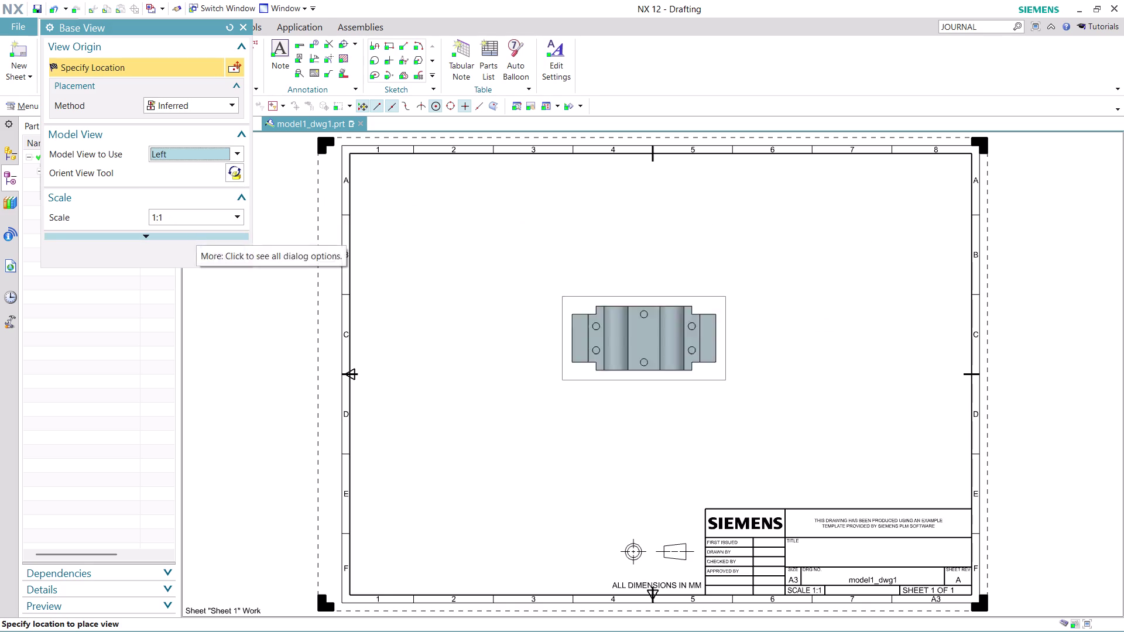
click(236, 149)
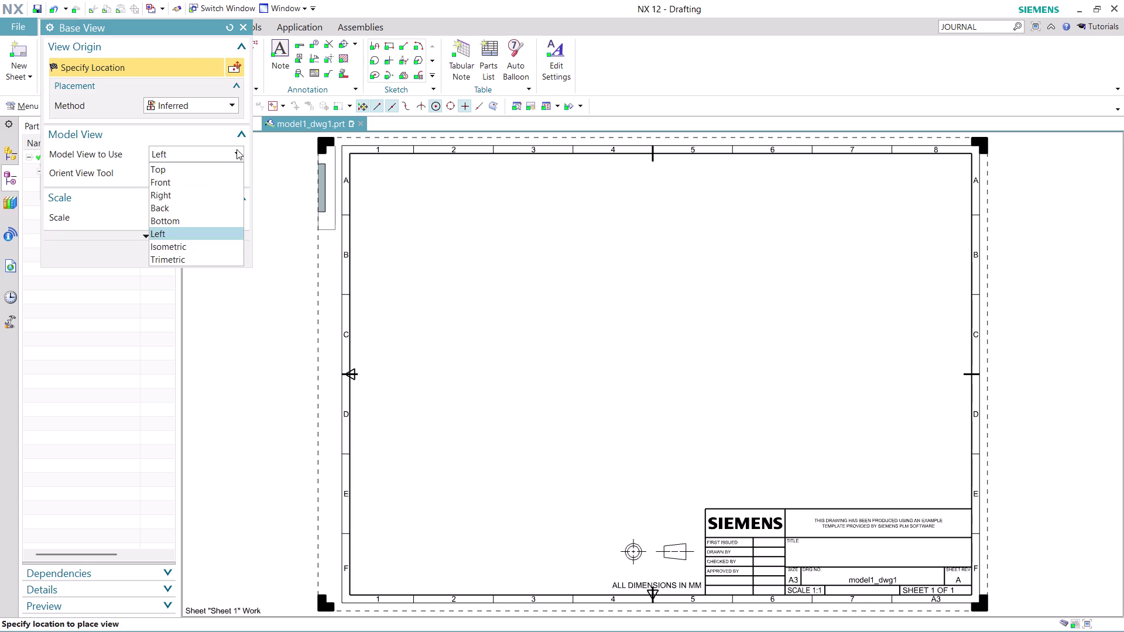
click(244, 20)
click(244, 29)
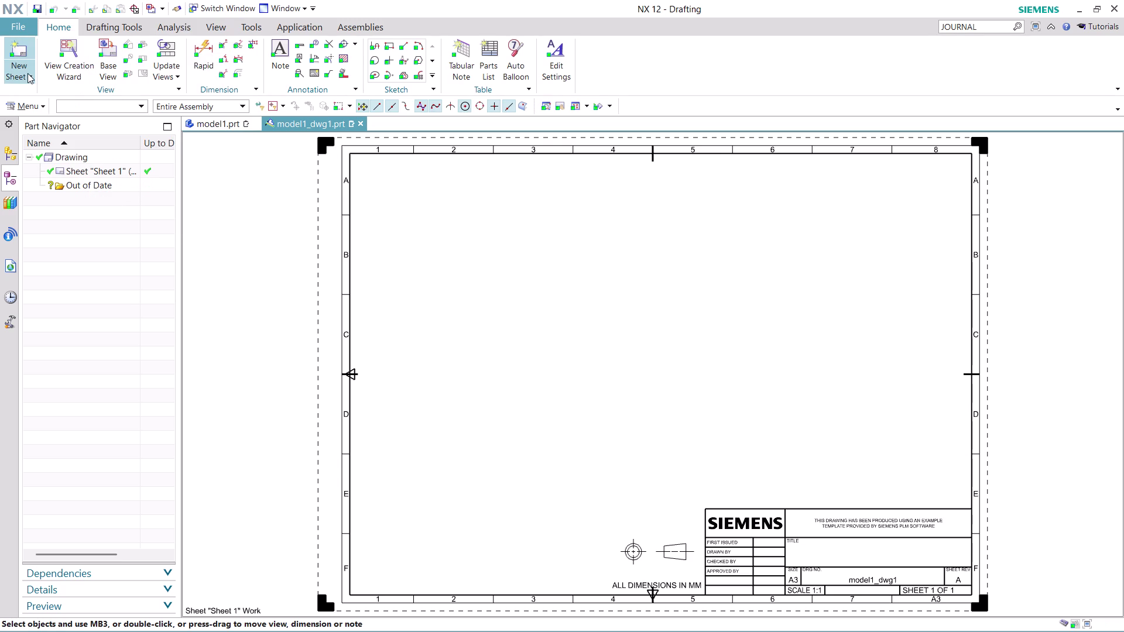
Edit the sheet to use First Angle projection.
click(30, 74)
click(32, 109)
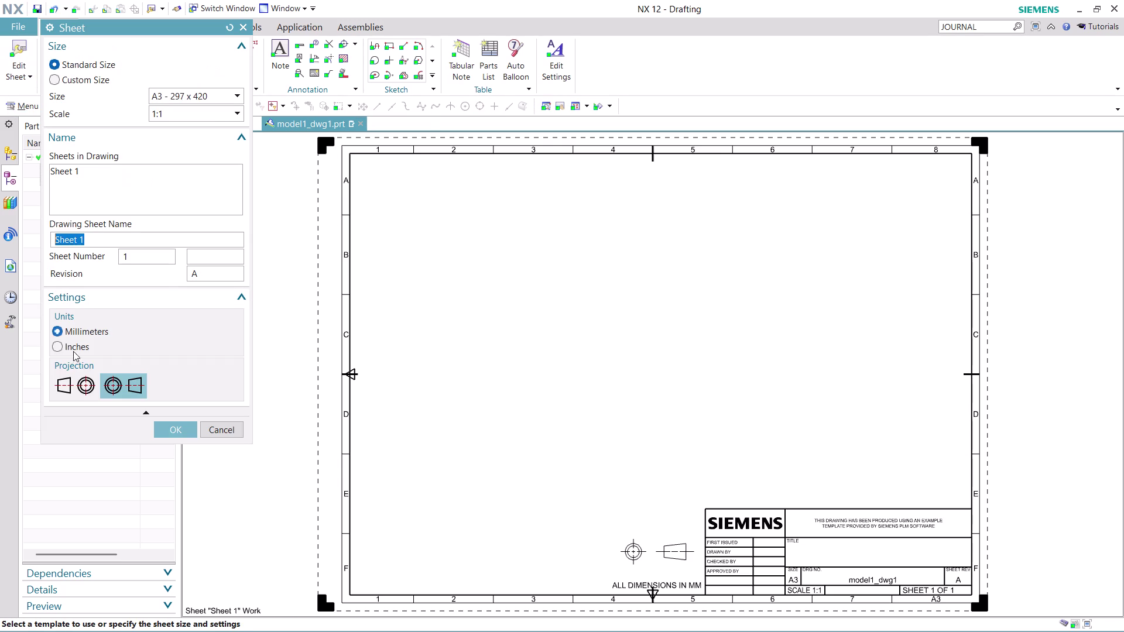
click(72, 380)
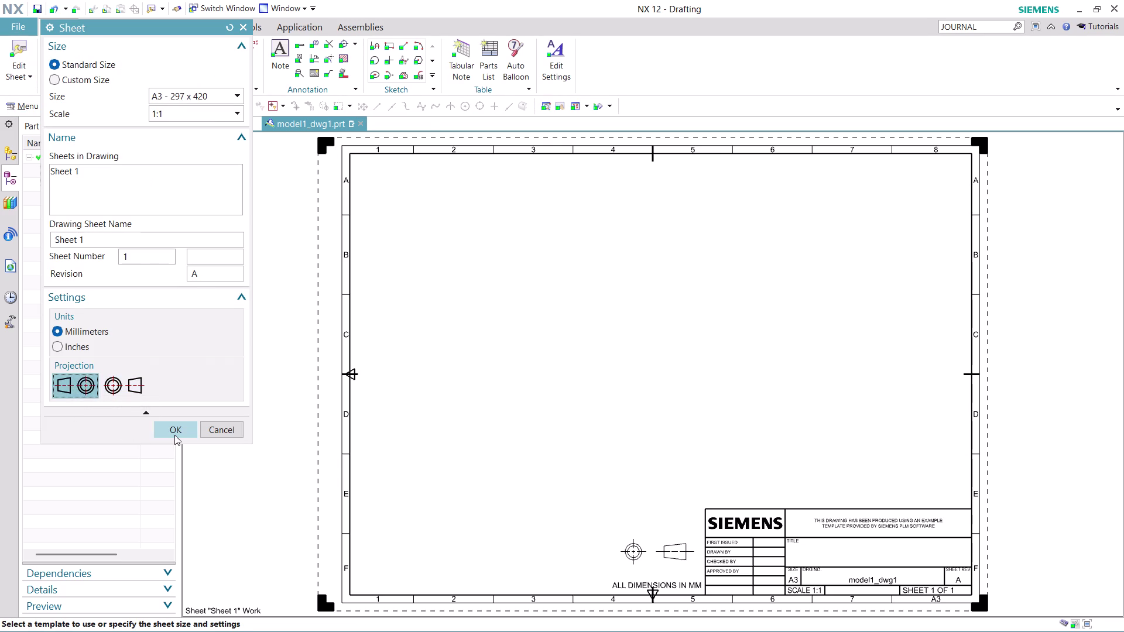
click(175, 430)
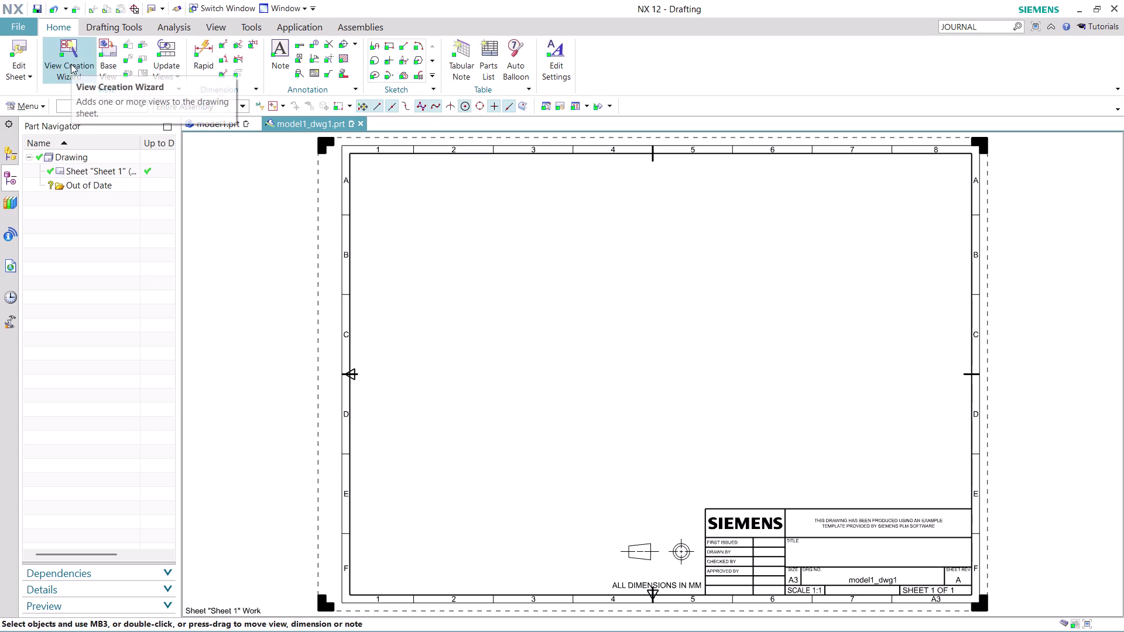
Place an Isometric base view of the bracket and a projected view below it.
click(113, 63)
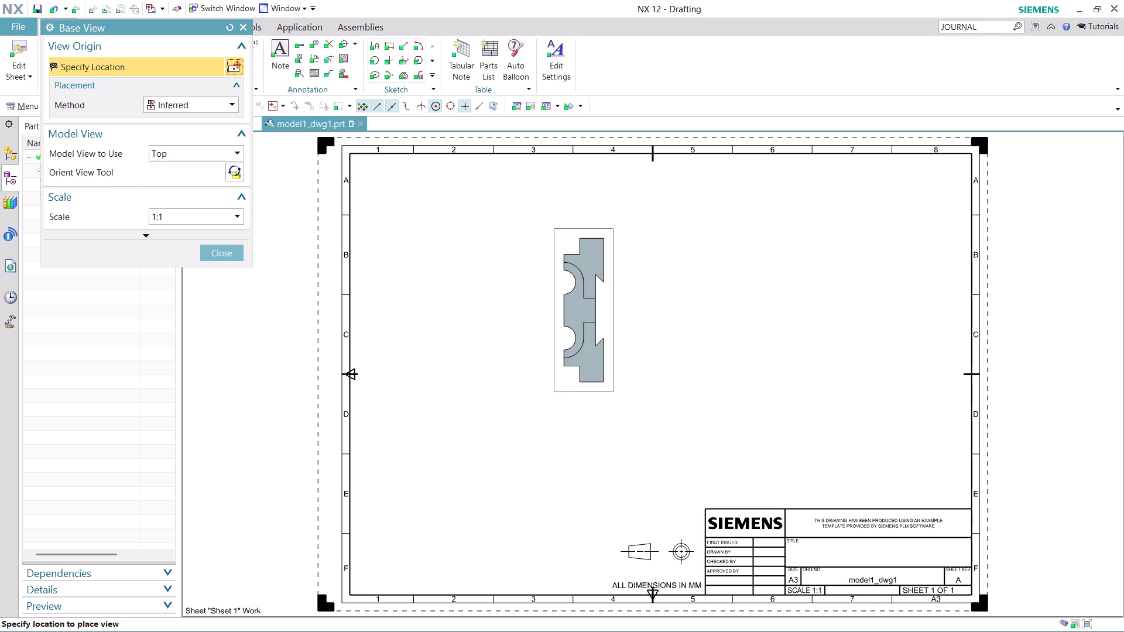
click(223, 152)
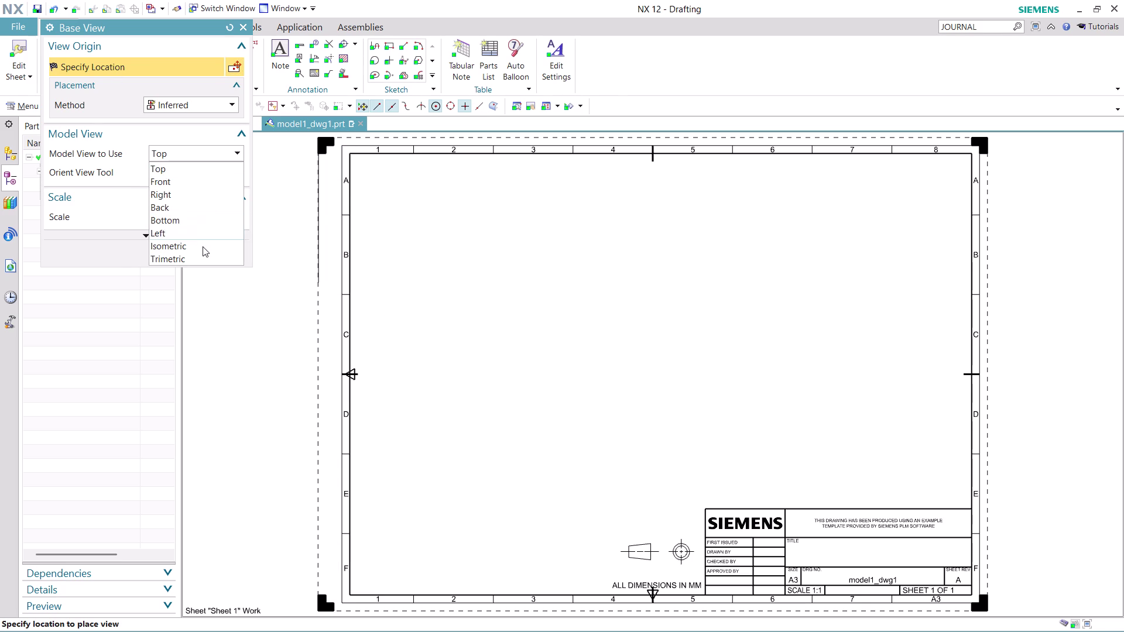
click(202, 247)
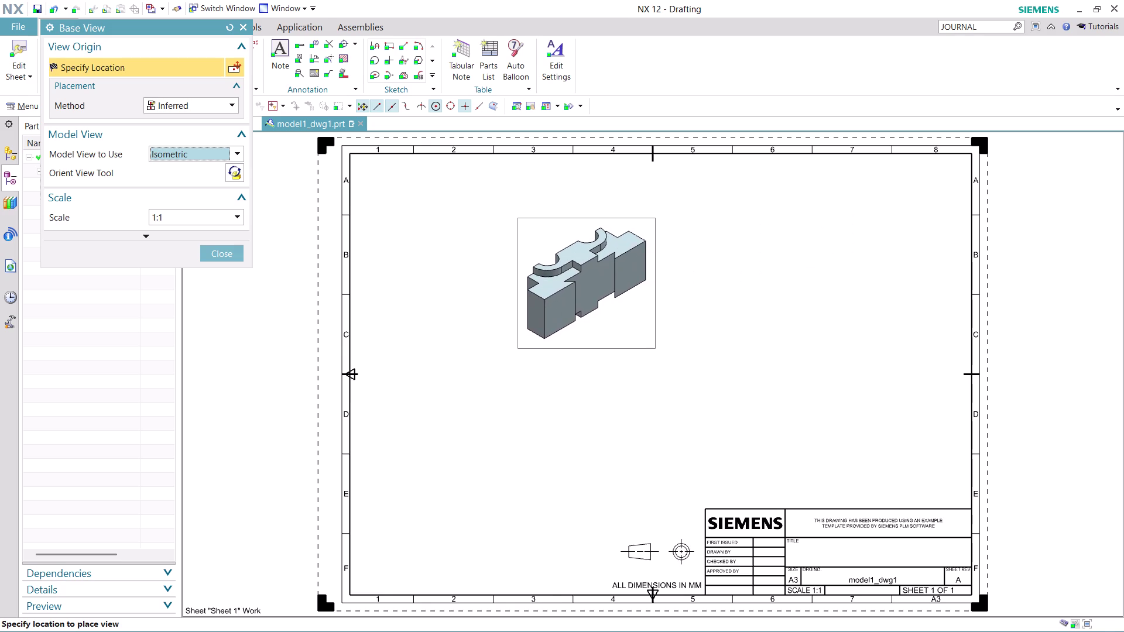
click(587, 283)
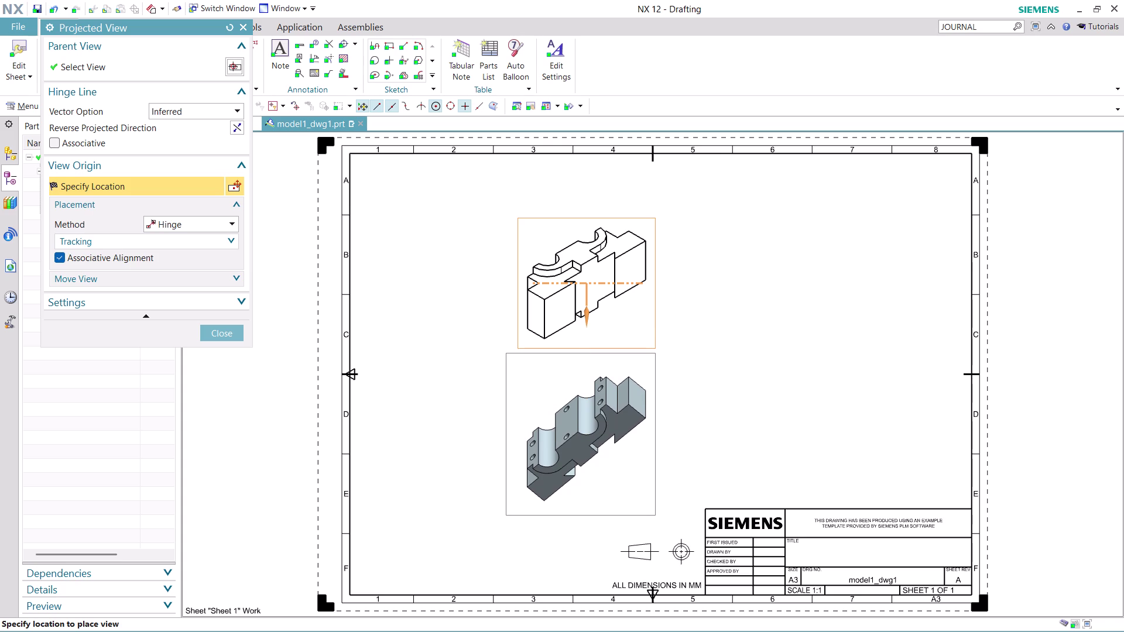
click(608, 434)
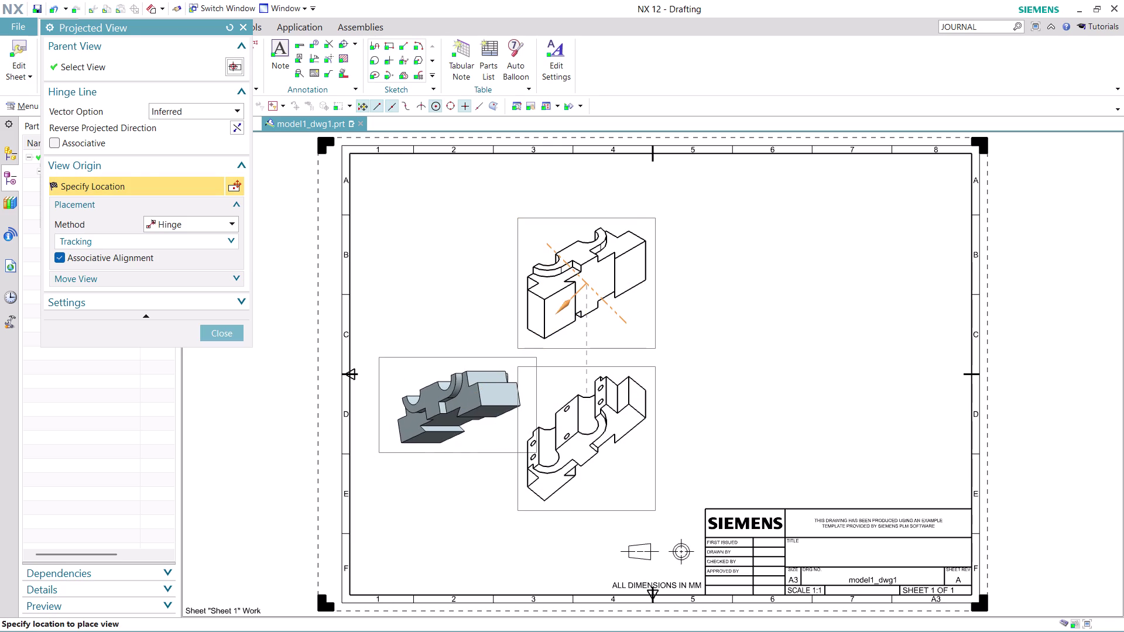
key(Escape)
Delete the shaded isometric view and move the remaining view to the upper right.
right_click(517, 349)
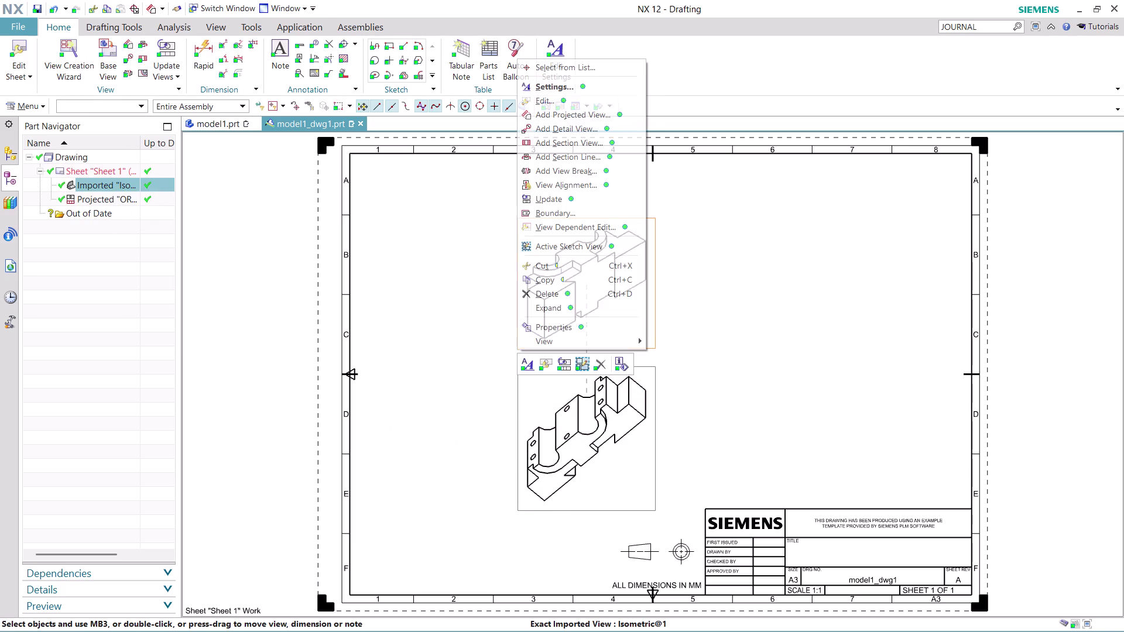
click(553, 298)
drag(623, 369, 624, 369)
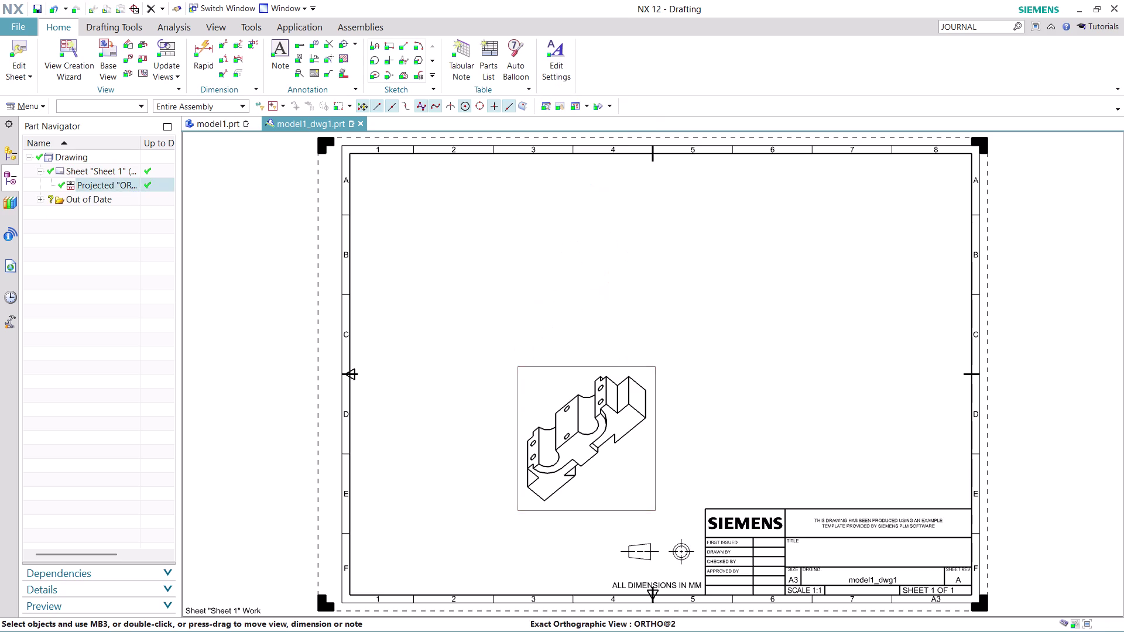
drag(624, 368, 906, 194)
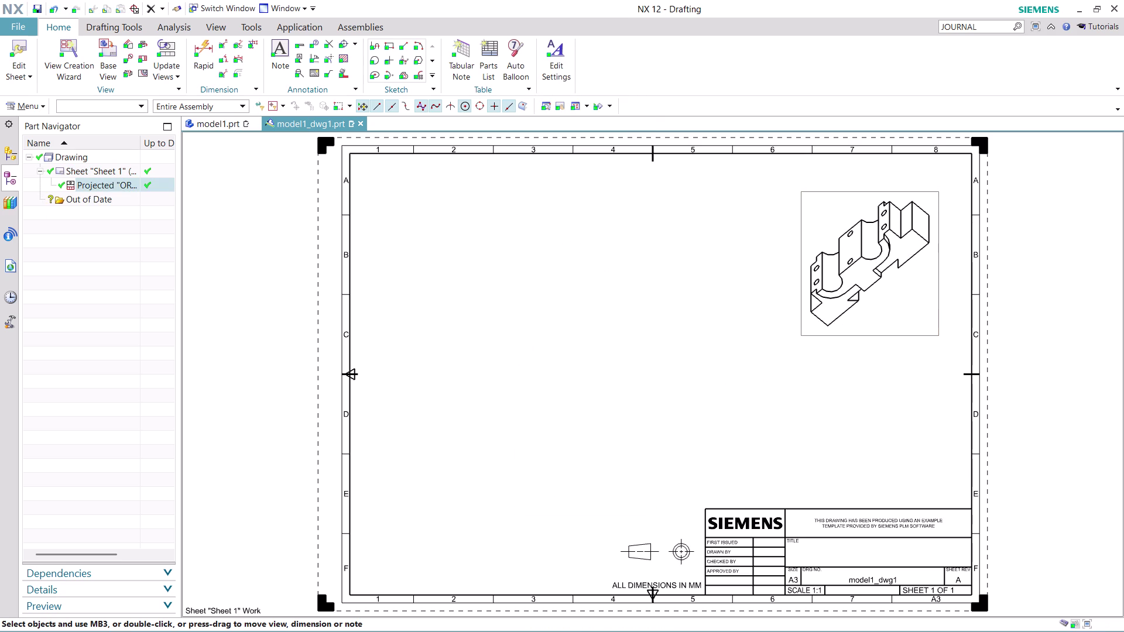
right_click(854, 339)
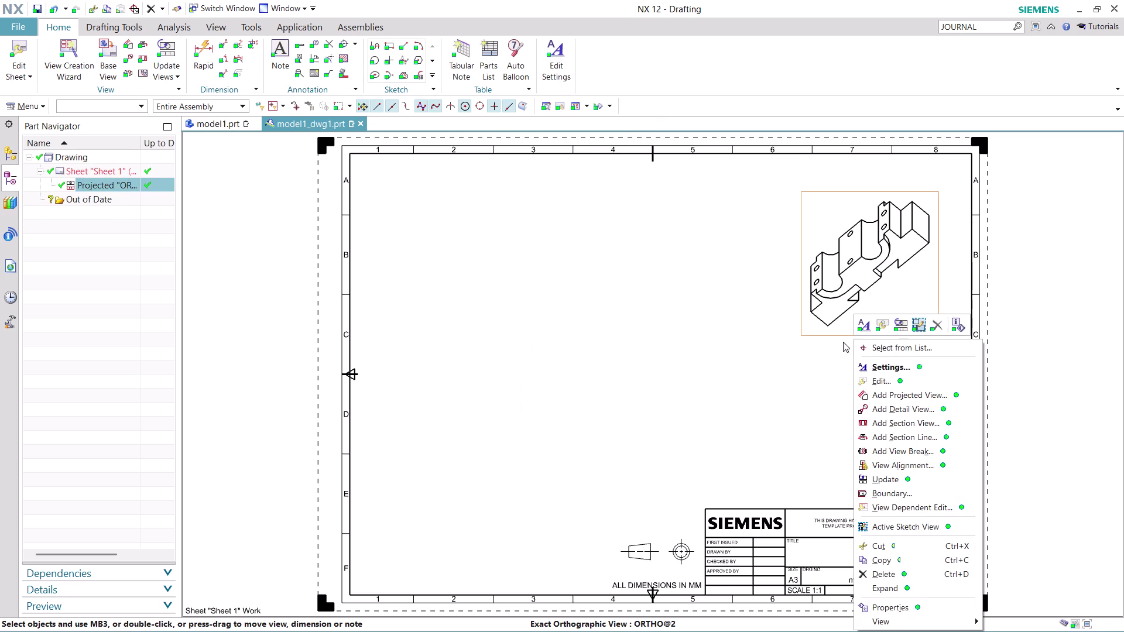
click(904, 367)
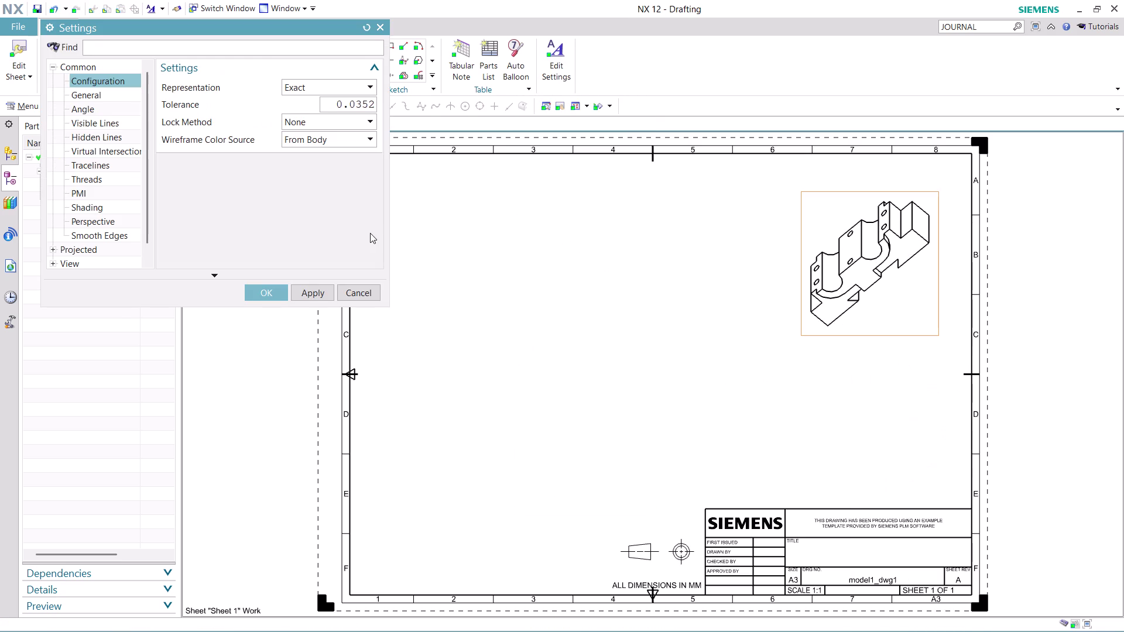
Try view scales 1:2 and then 2:1 on the isometric view.
click(98, 97)
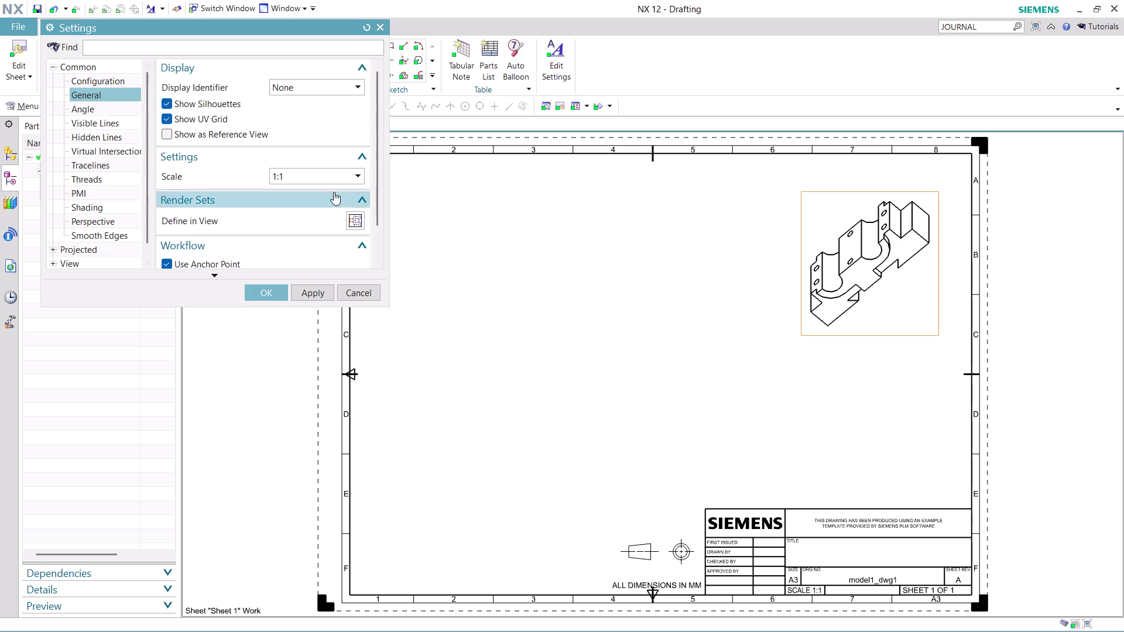
click(351, 175)
click(316, 242)
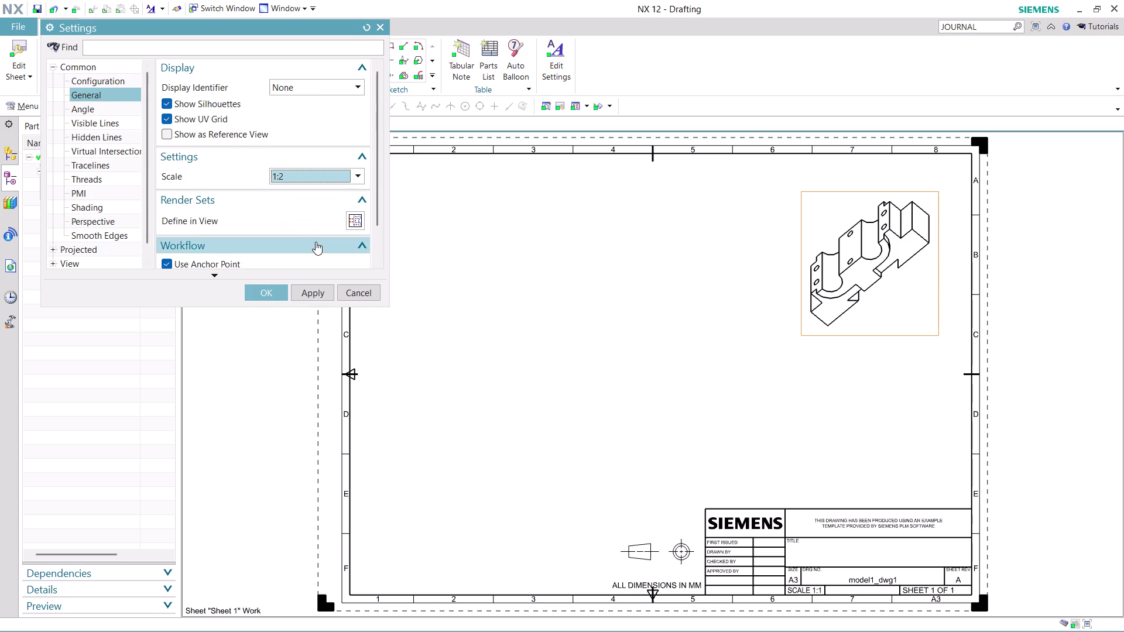
click(307, 292)
click(327, 162)
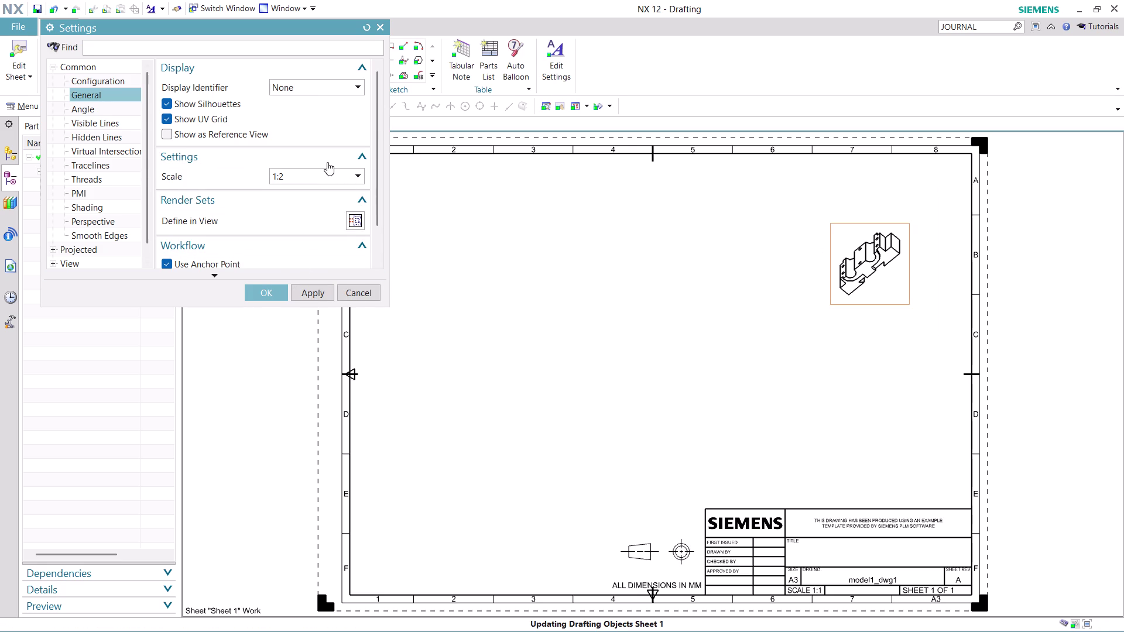
click(354, 153)
click(340, 177)
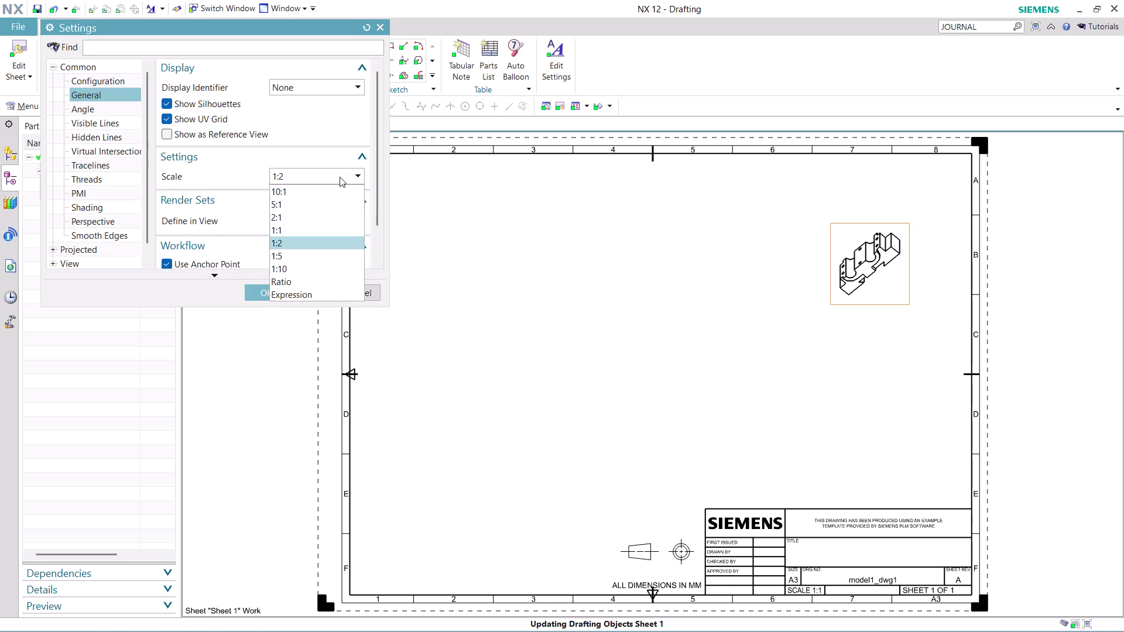
click(317, 223)
click(318, 296)
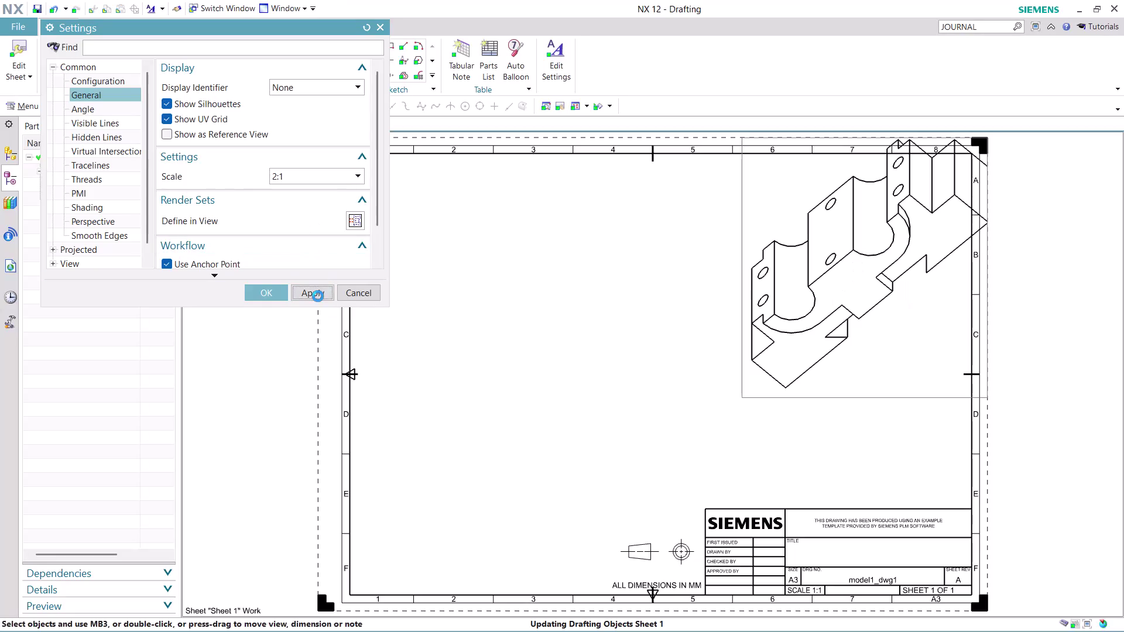
drag(742, 395, 702, 417)
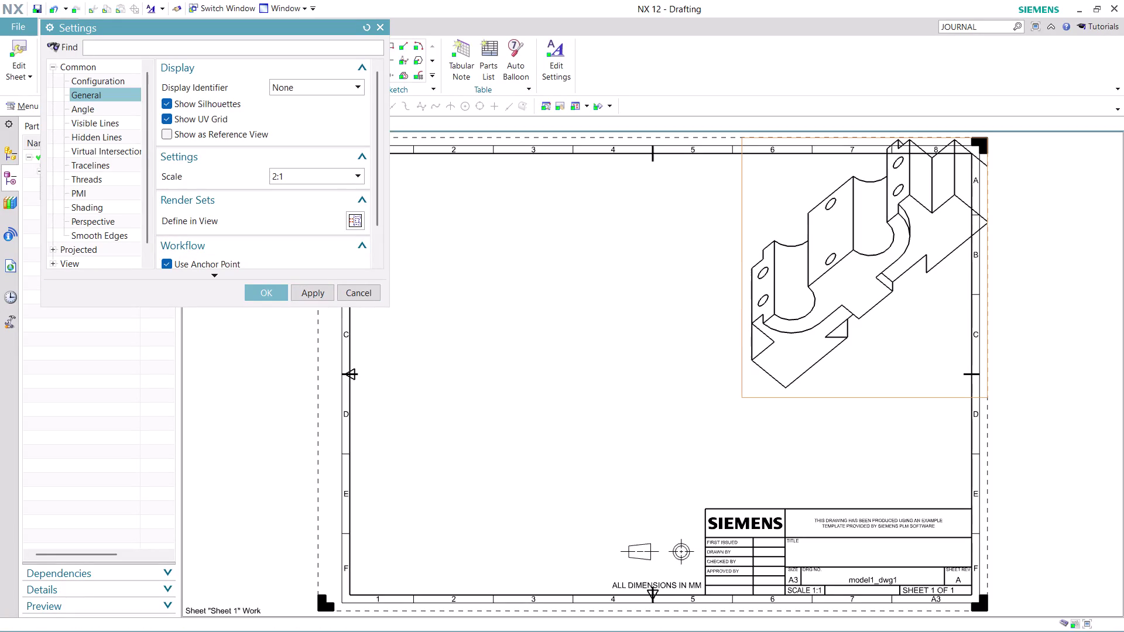
drag(885, 397, 784, 417)
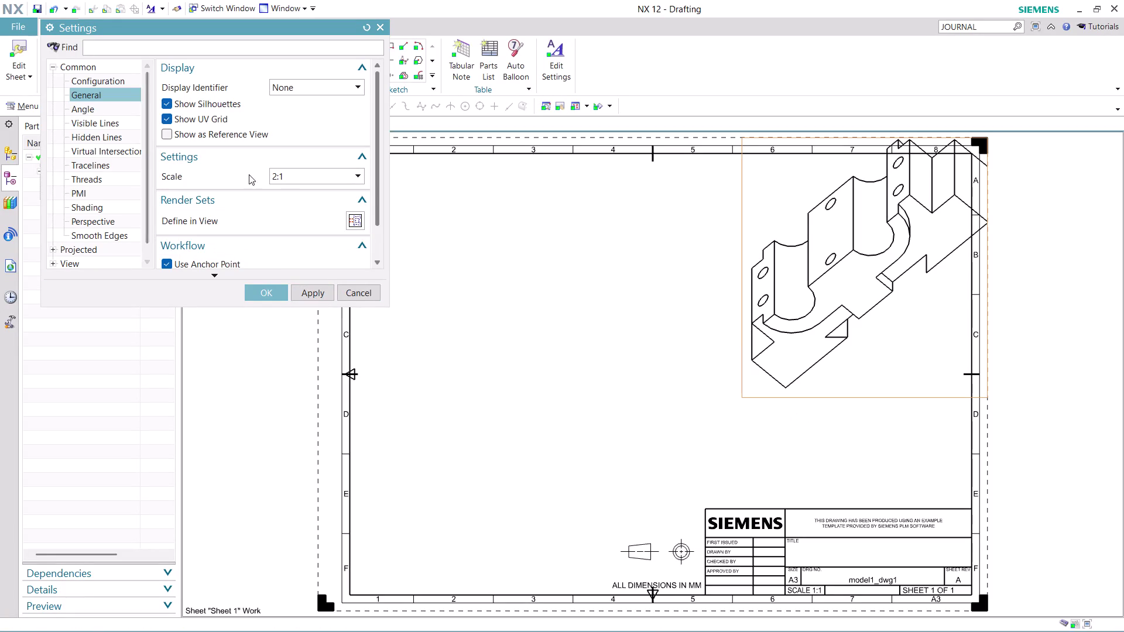
Revert the view scale to 1:1, then settle on 2:1.
click(338, 178)
click(319, 226)
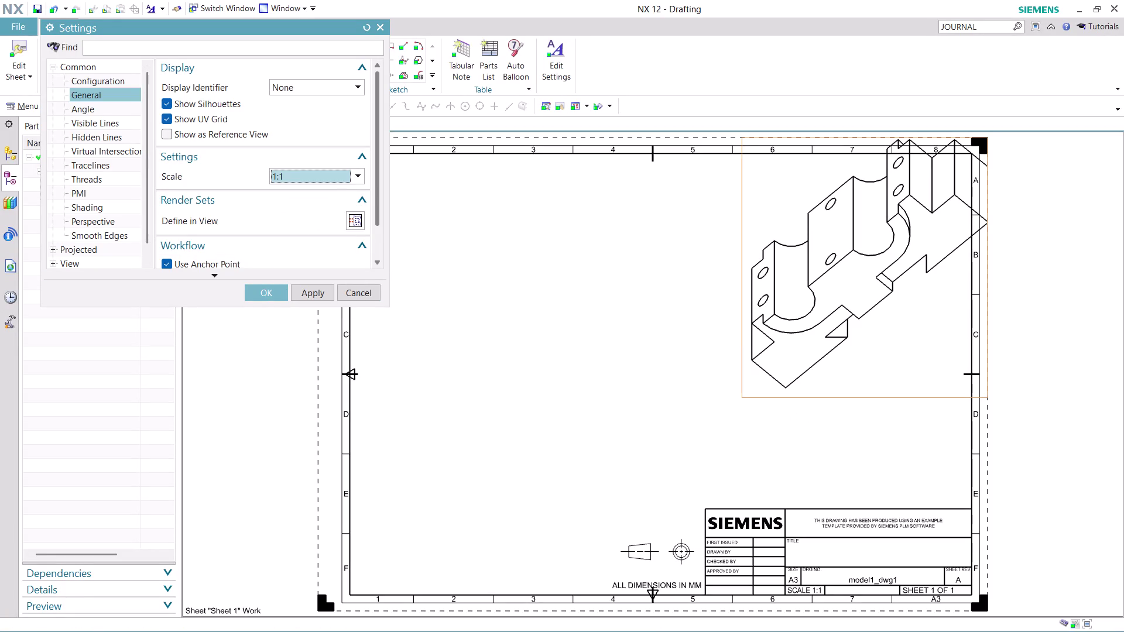
click(299, 287)
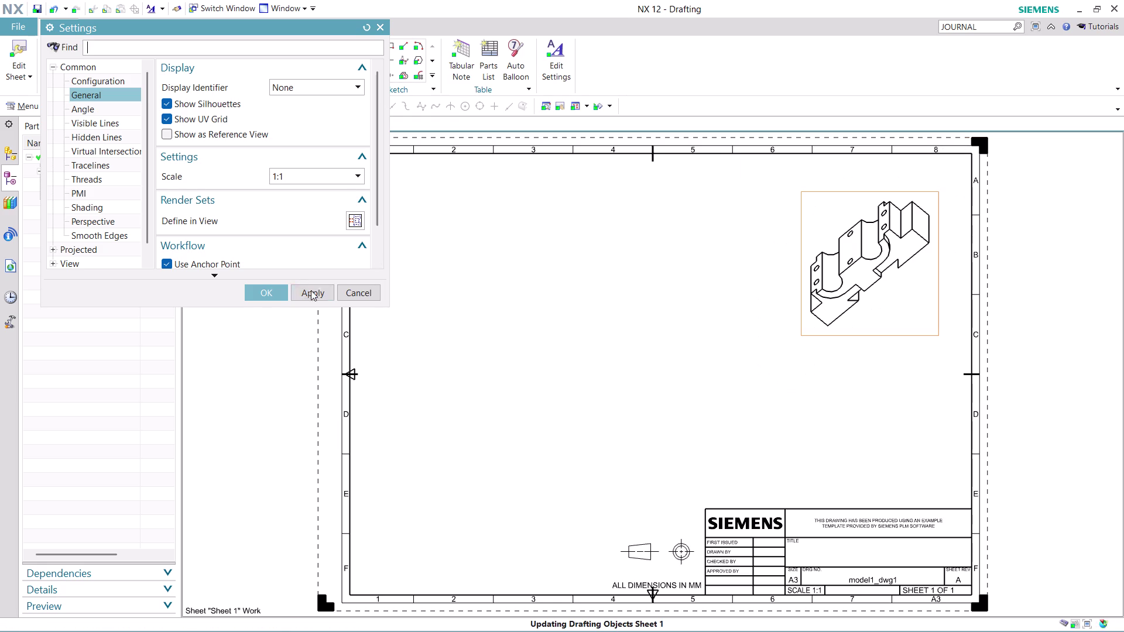
drag(834, 335, 821, 354)
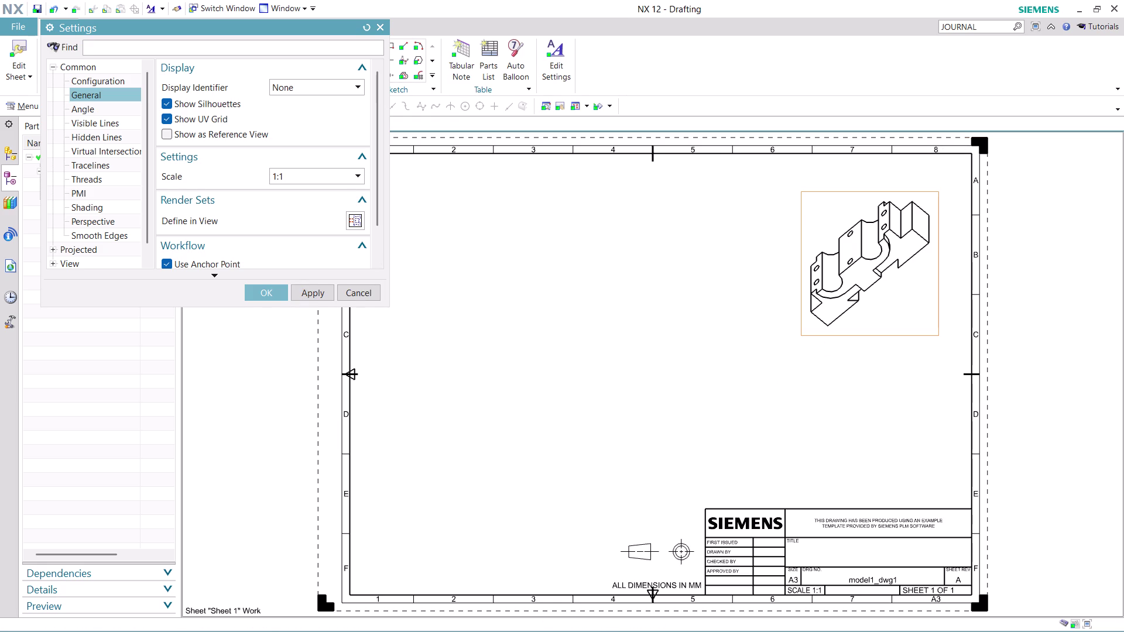
click(352, 181)
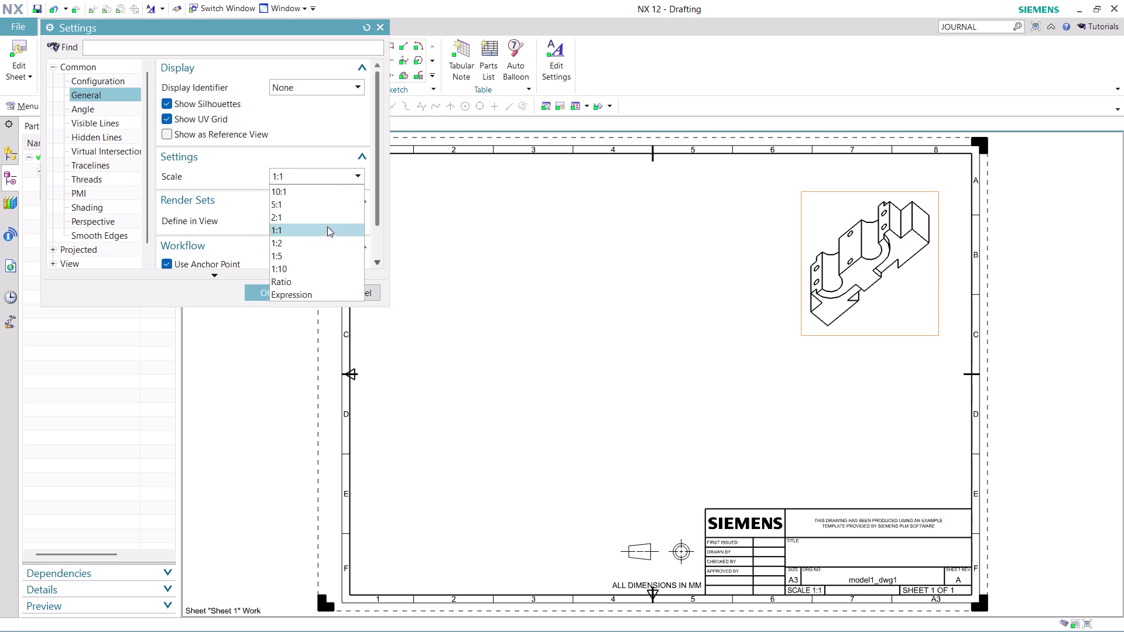
click(329, 221)
click(305, 285)
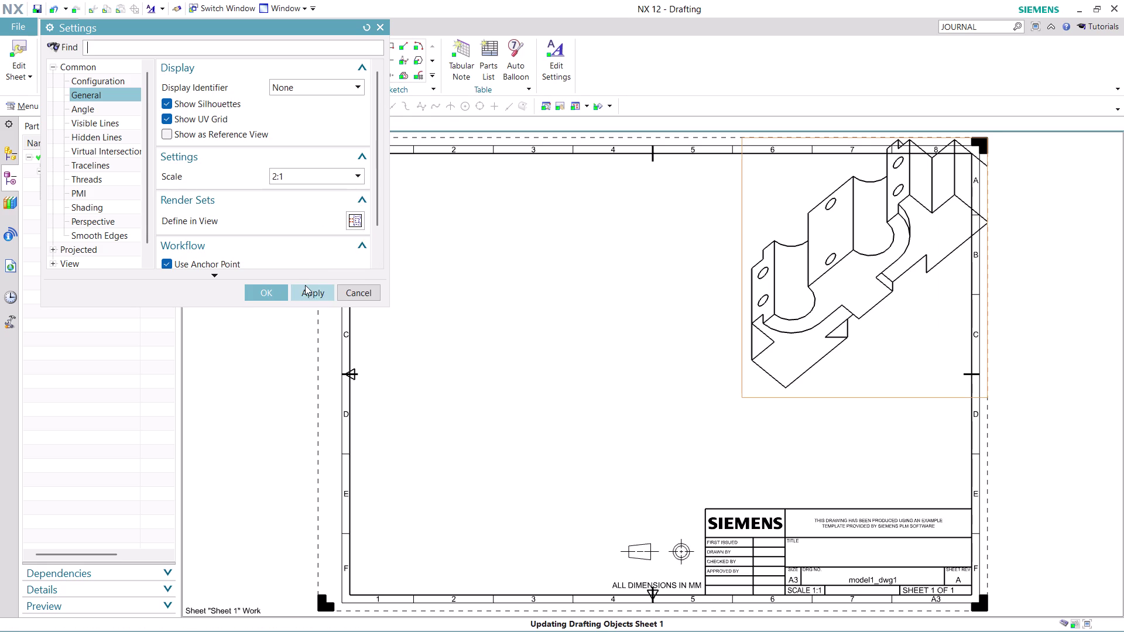
drag(216, 27, 324, 254)
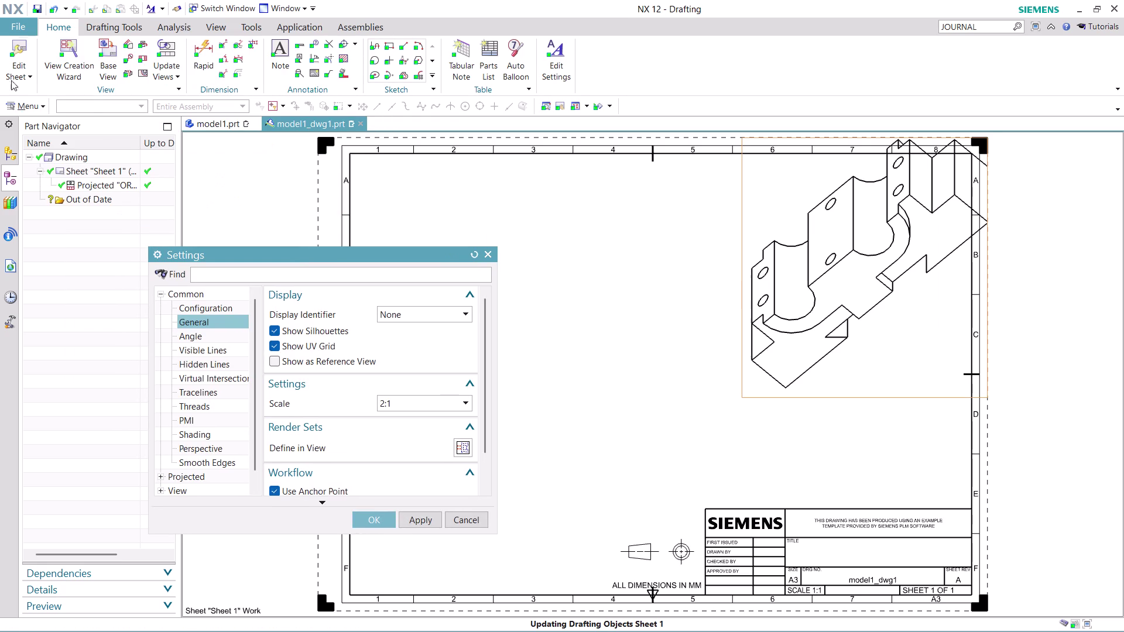
click(11, 74)
click(51, 108)
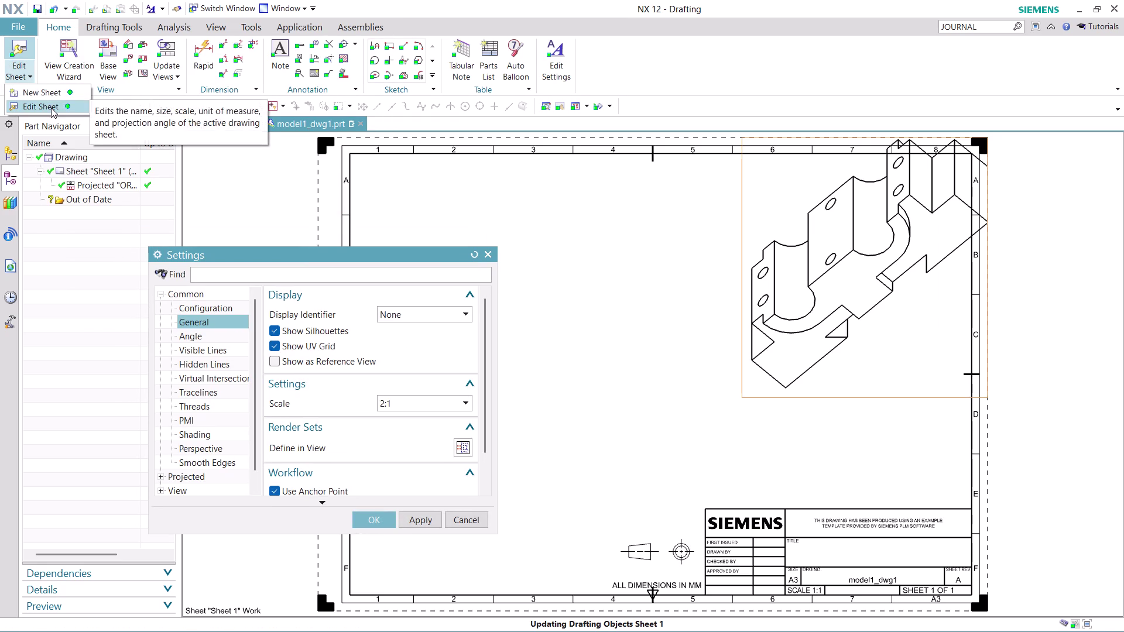
Change the sheet size to A2 - 420 x 594.
click(340, 320)
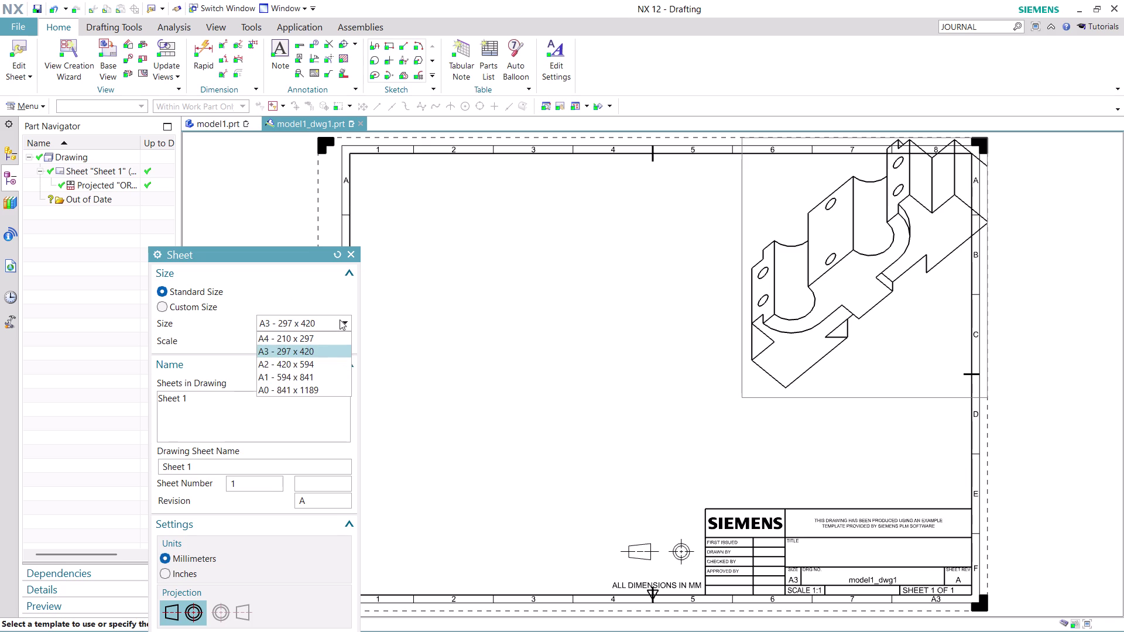
click(315, 361)
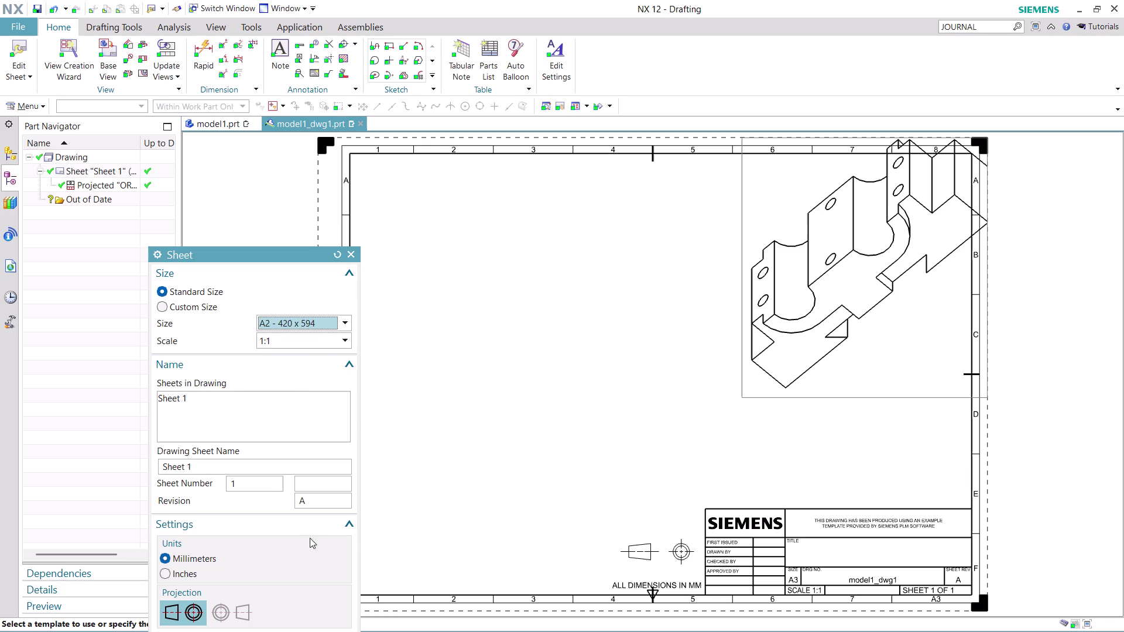
scroll(down, 3)
drag(278, 252, 237, 118)
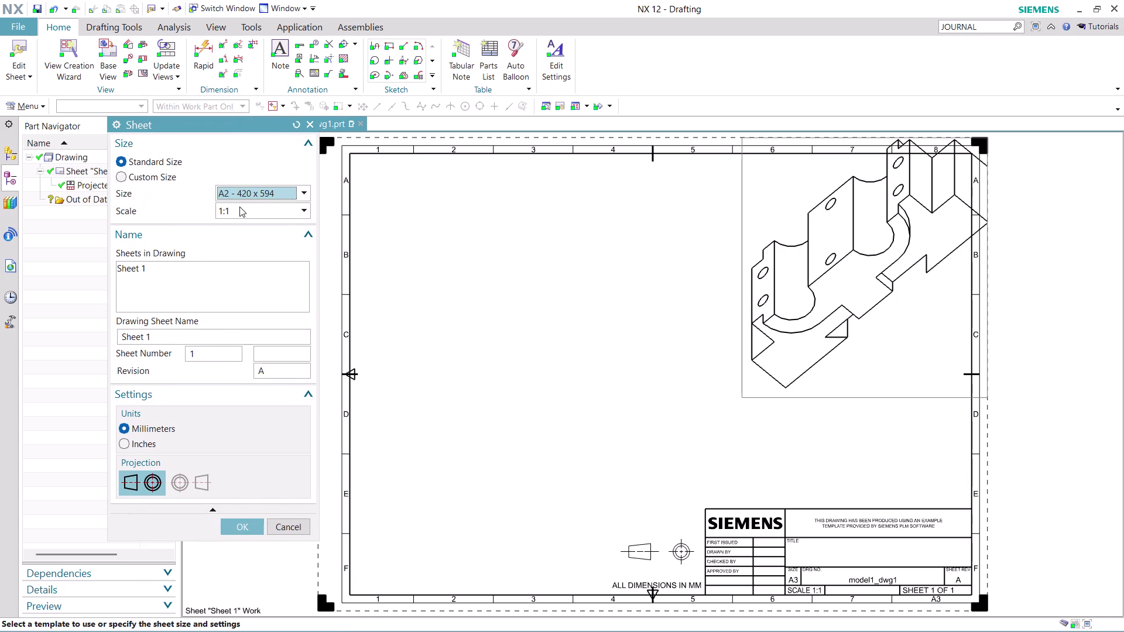
click(246, 529)
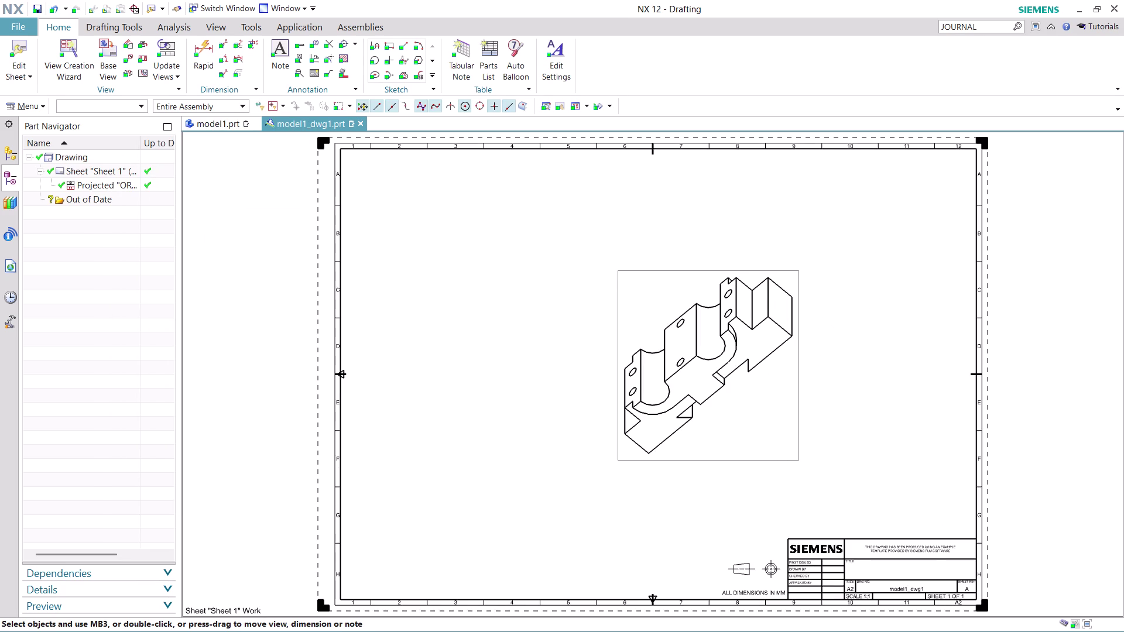
Drag the 2:1 isometric view into the sheet's upper-right corner.
drag(794, 421, 938, 319)
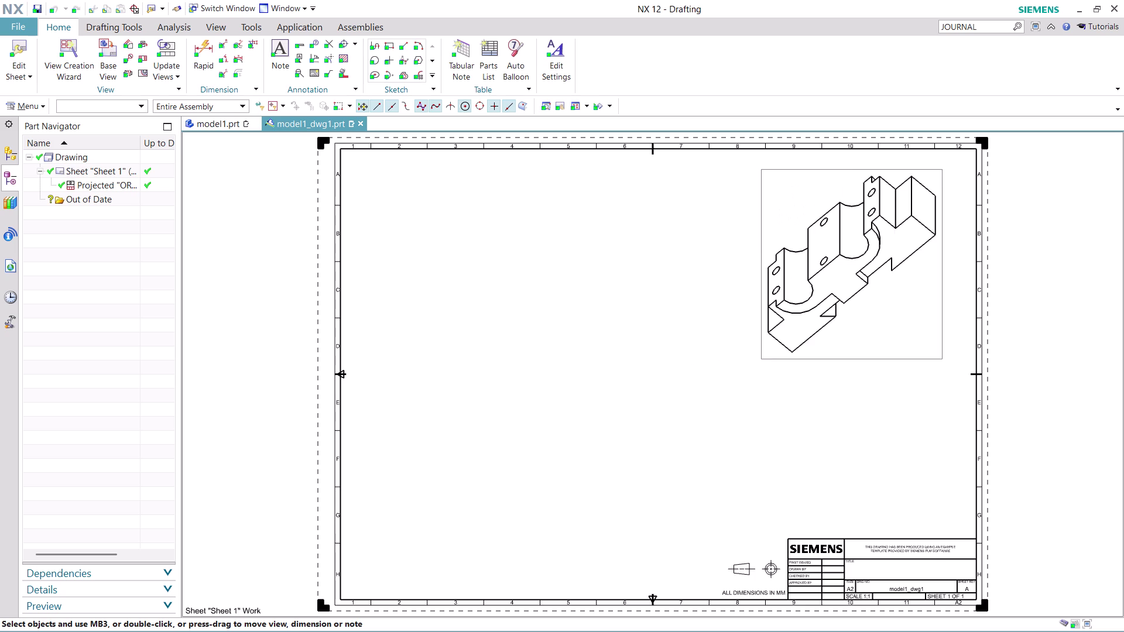
drag(938, 320, 955, 322)
right_click(856, 357)
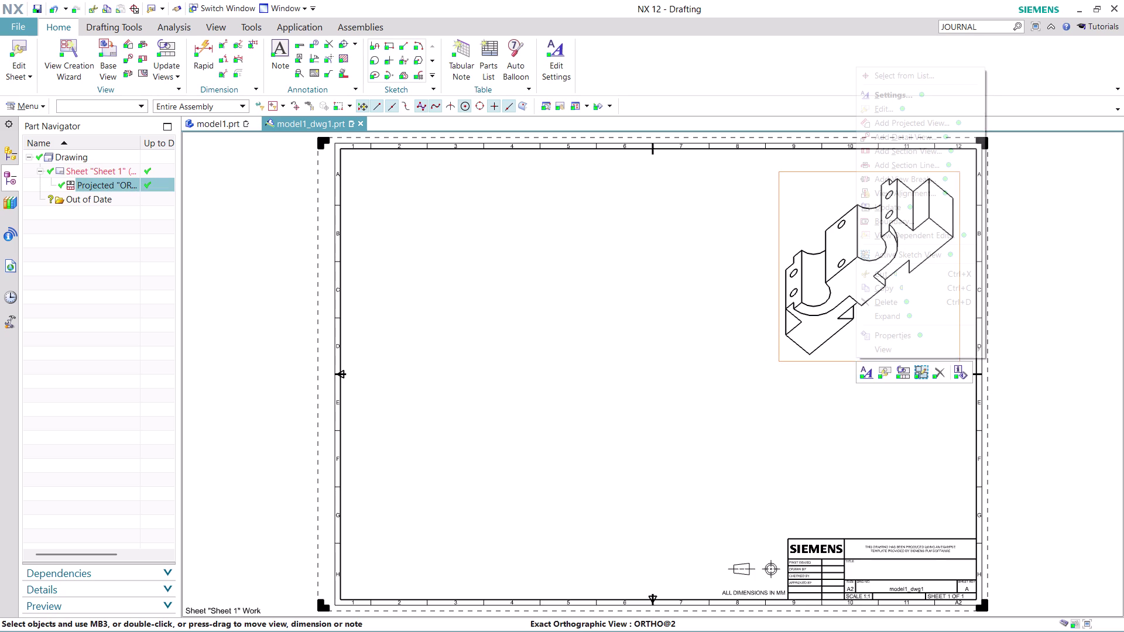
click(893, 97)
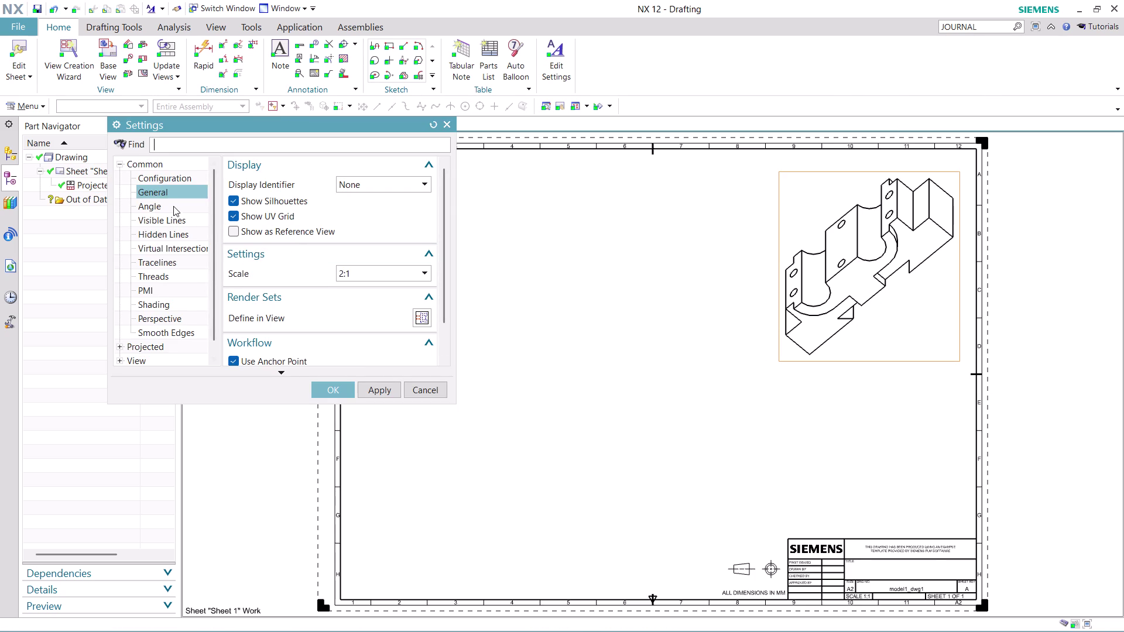
Set the isometric view's Rendering Style to Fully Shaded and apply.
click(163, 304)
click(427, 186)
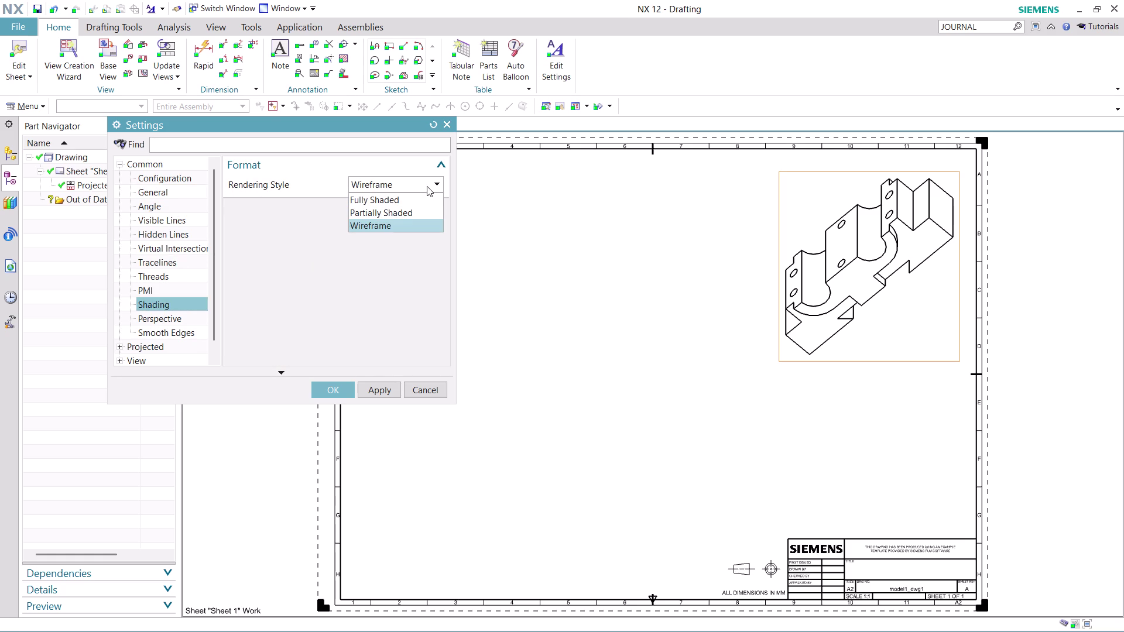
click(404, 202)
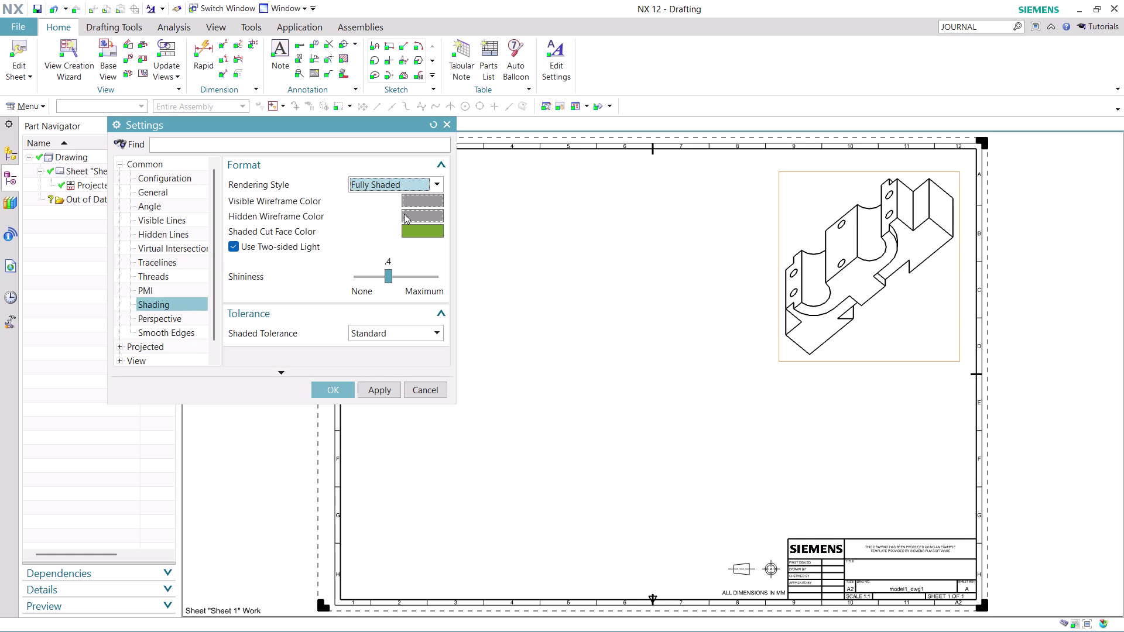
click(391, 389)
click(319, 390)
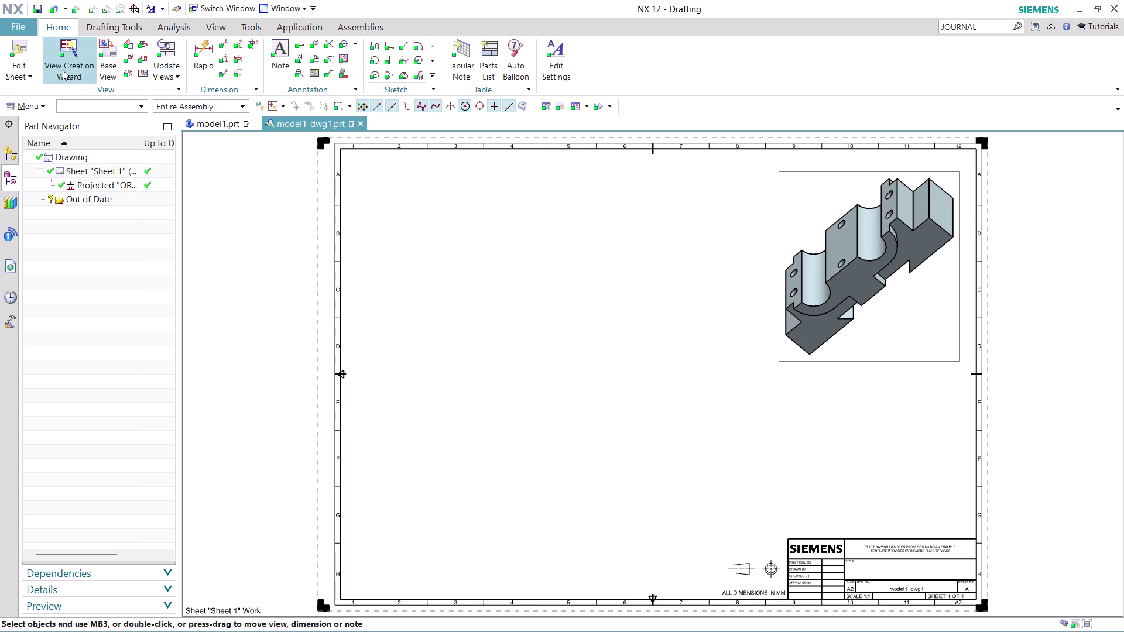
Place a 2:1 Left base view at upper left with a projected front view below.
click(111, 63)
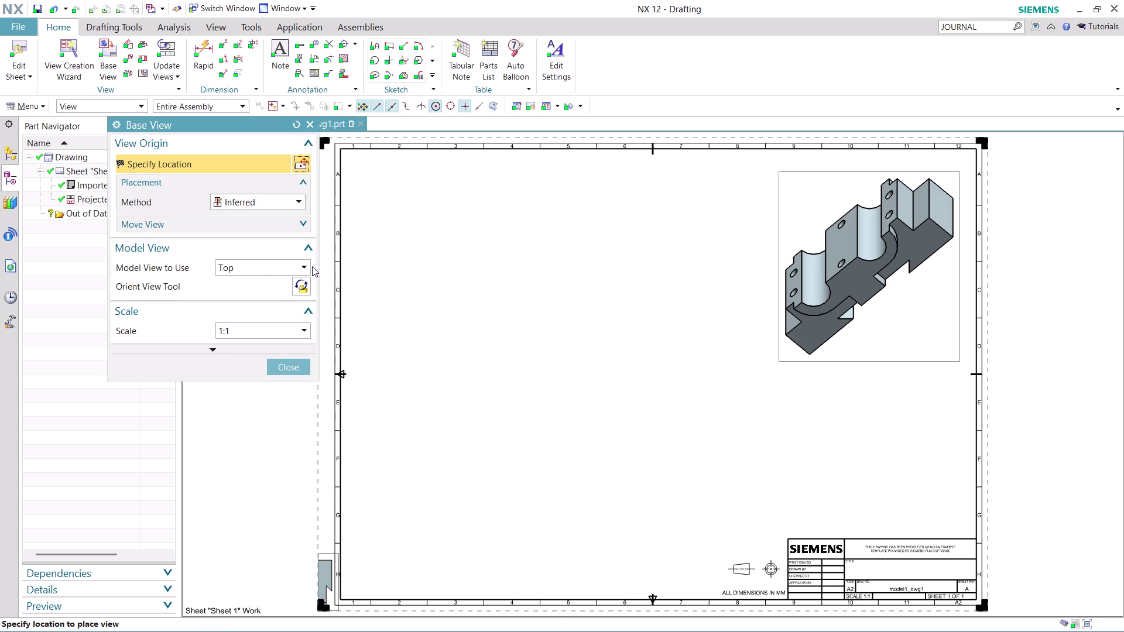
click(306, 266)
click(275, 351)
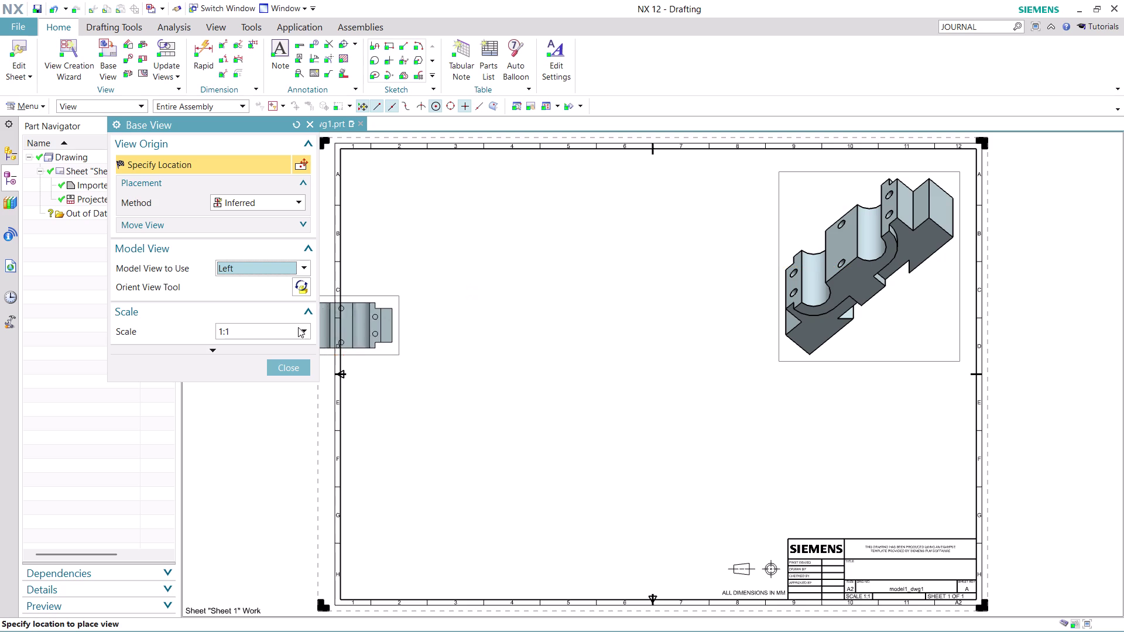
click(285, 330)
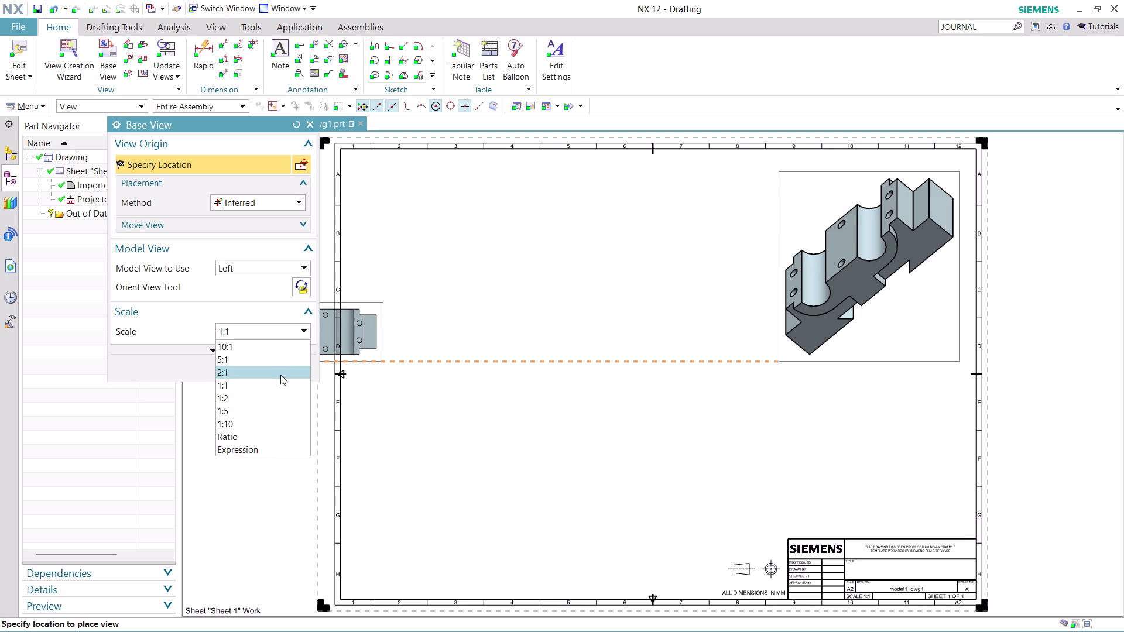
click(282, 371)
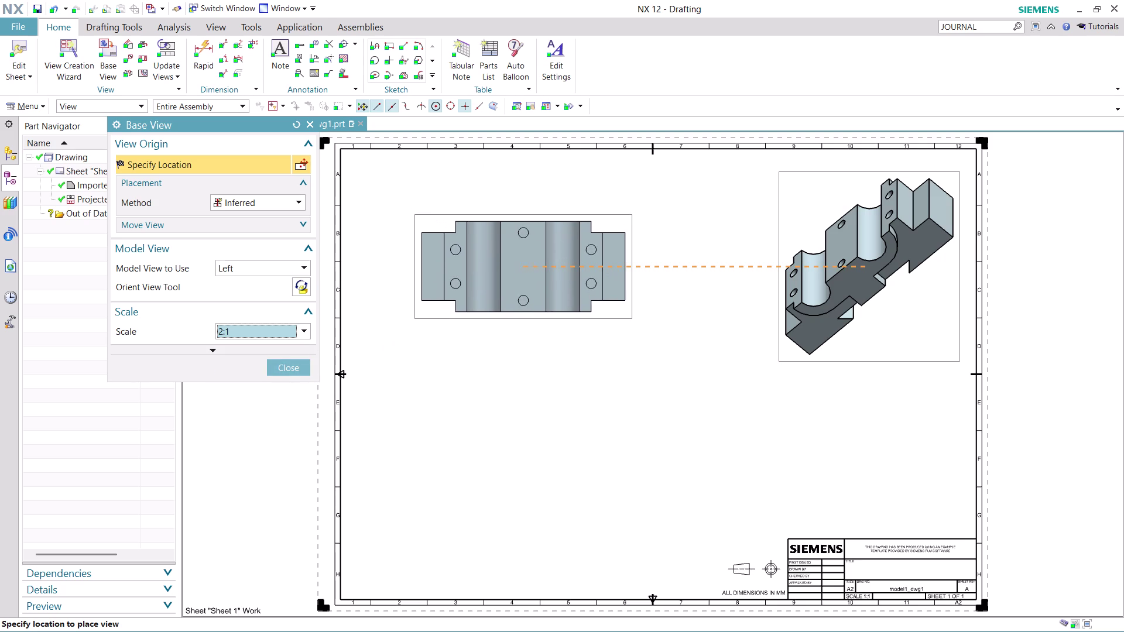
click(523, 261)
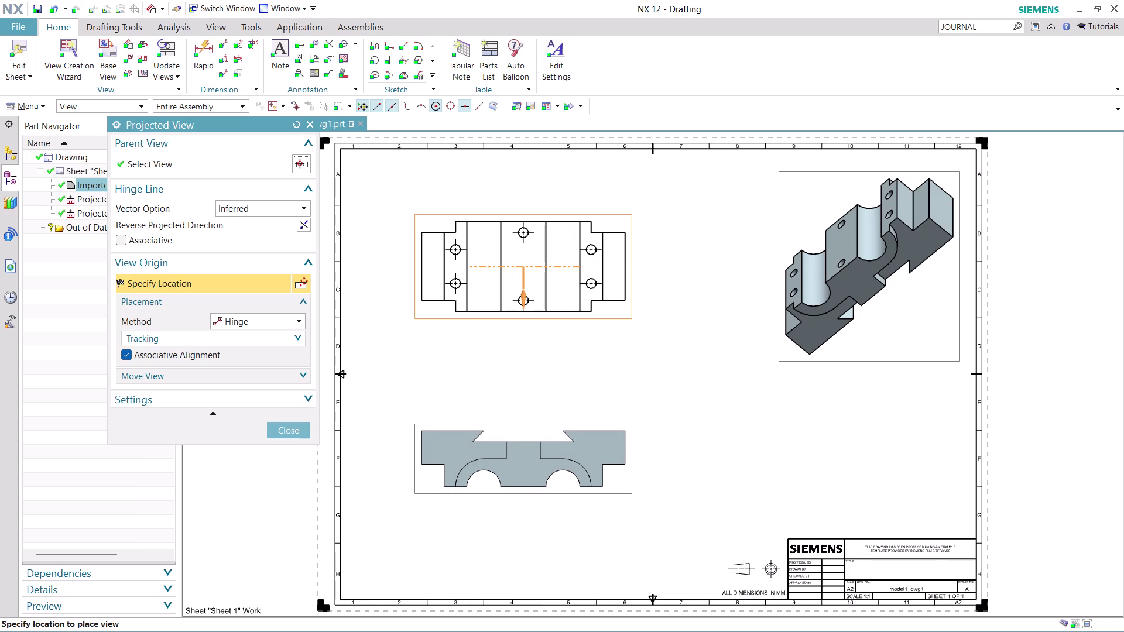
click(546, 459)
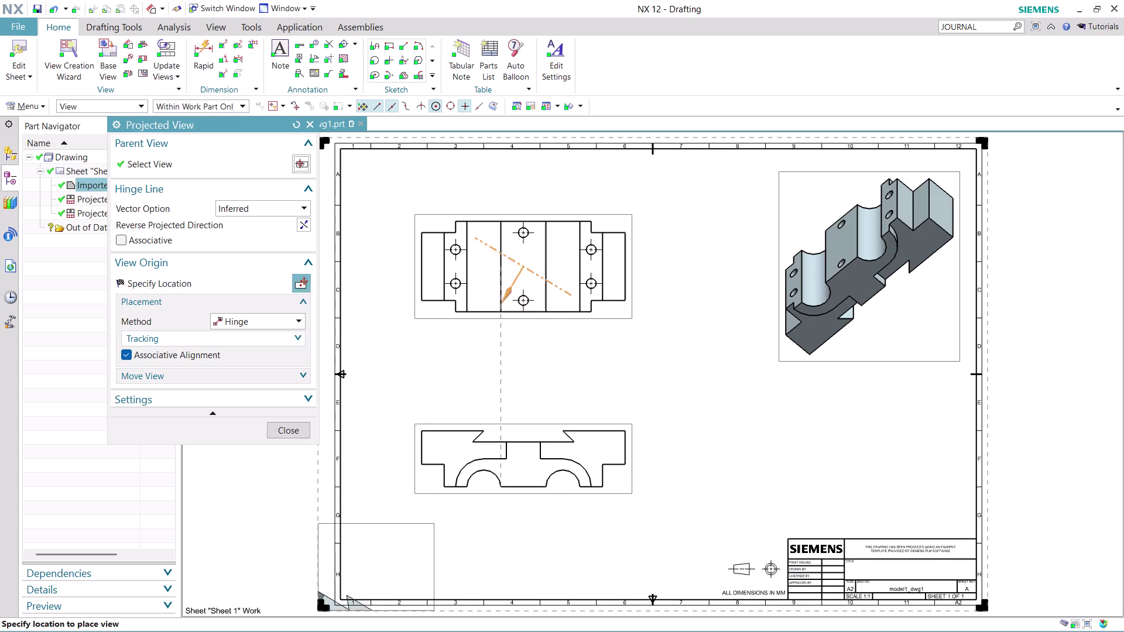
click(292, 428)
scroll(down, 3)
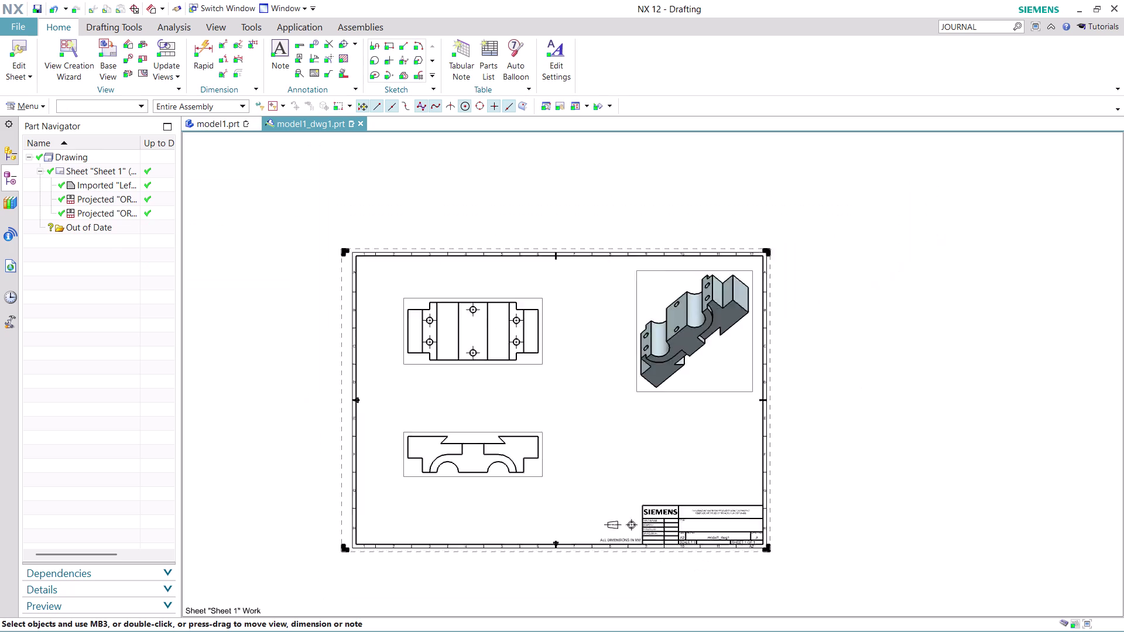
Set the front view's rotation angle to 90° and apply.
scroll(down, 3)
scroll(up, 3)
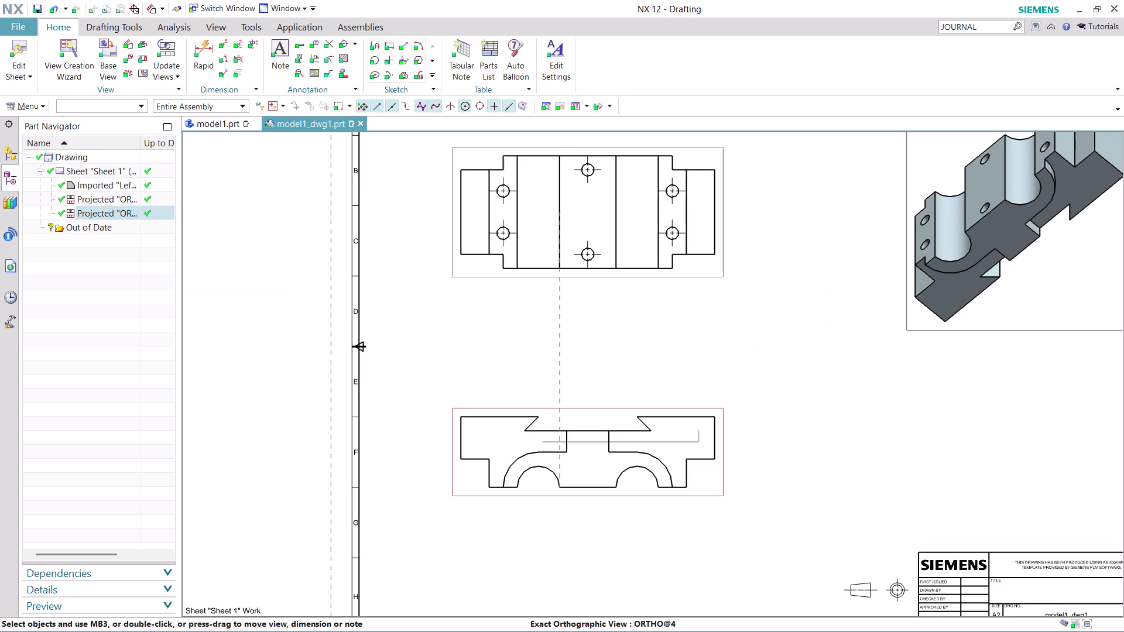
right_click(539, 411)
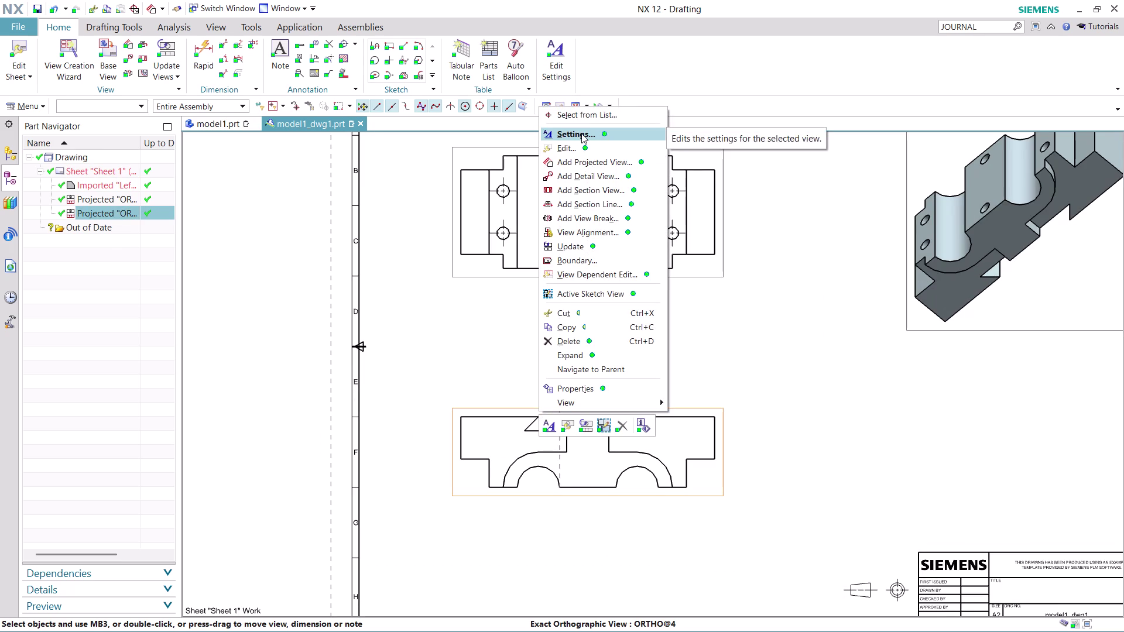
click(582, 133)
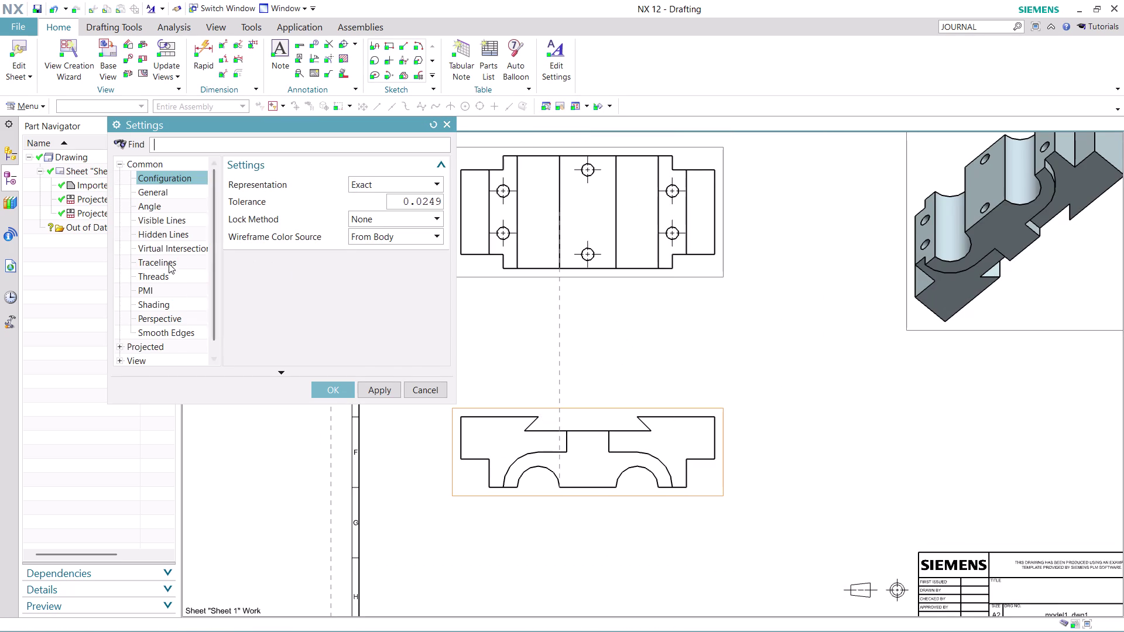
click(183, 201)
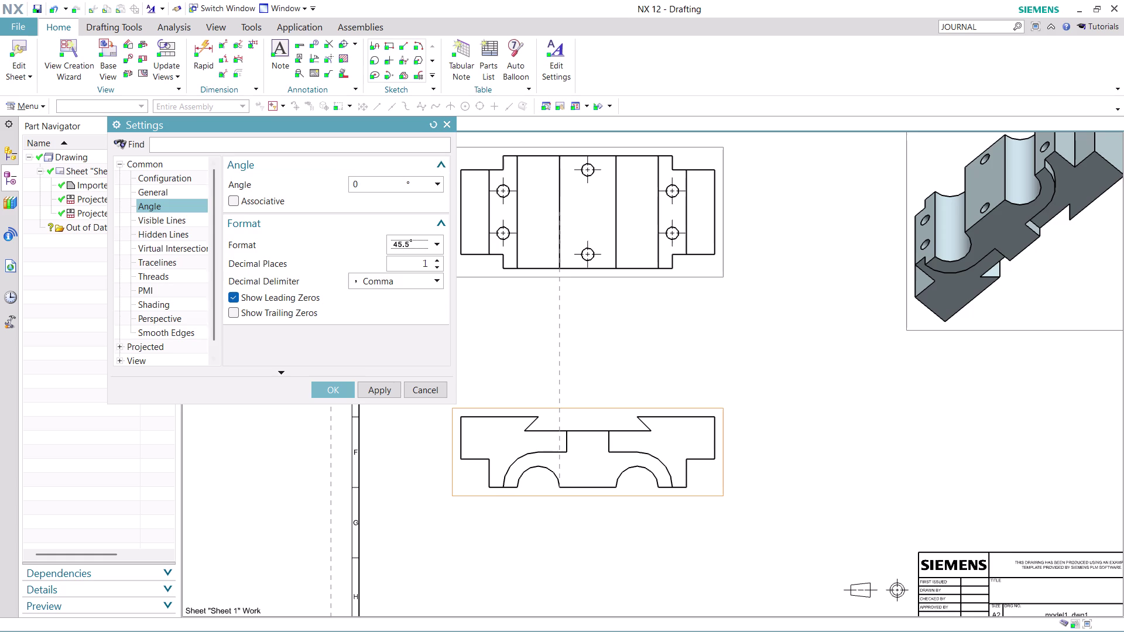
double_click(394, 187)
text(90)
click(391, 390)
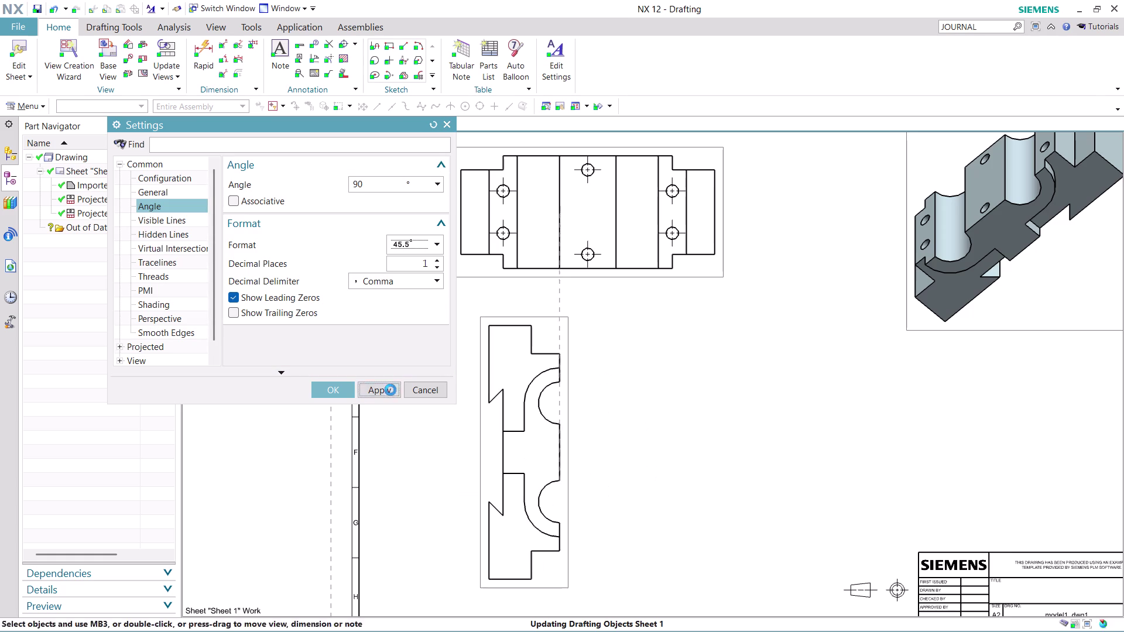
Change the front view's rotation angle to 180° and confirm.
double_click(371, 184)
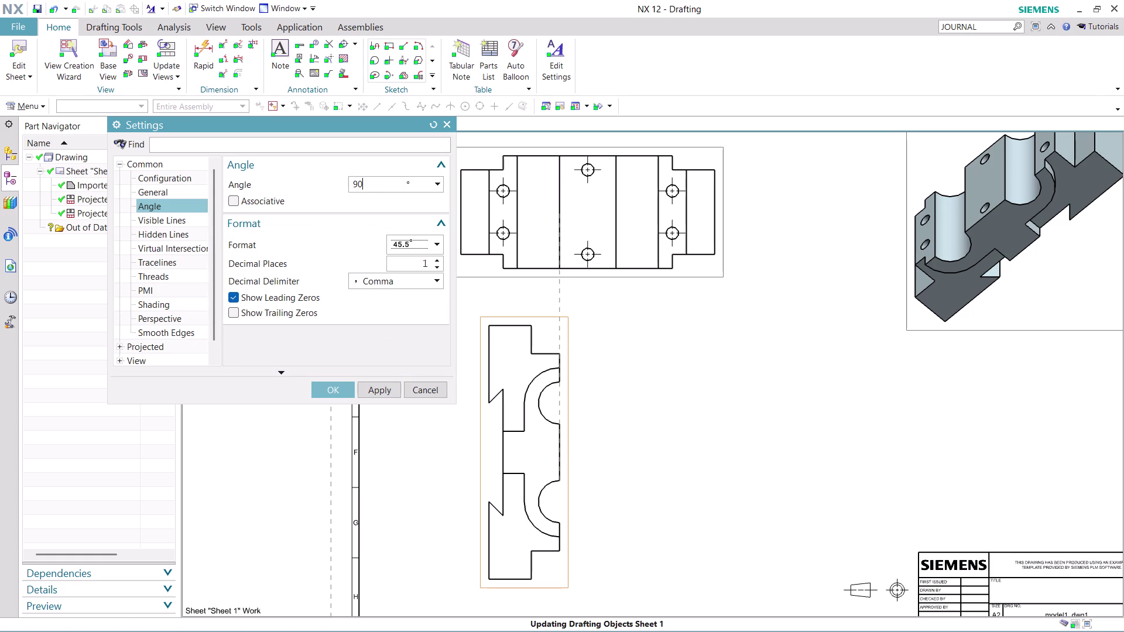
text(18)
key(0)
click(384, 389)
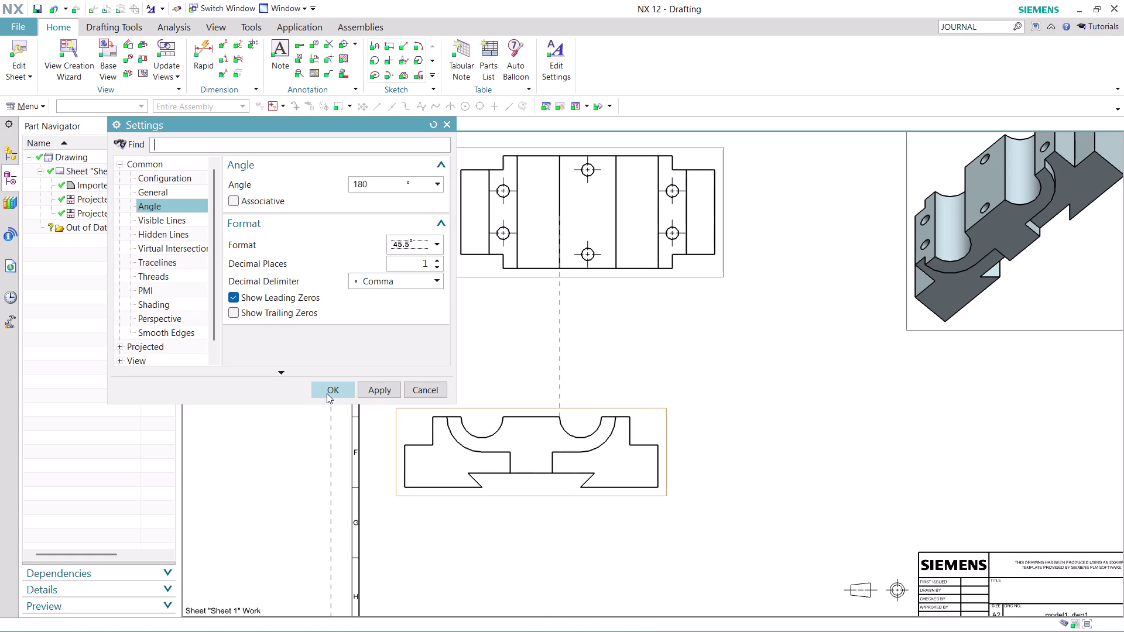
click(326, 394)
drag(670, 438, 714, 441)
right_click(651, 276)
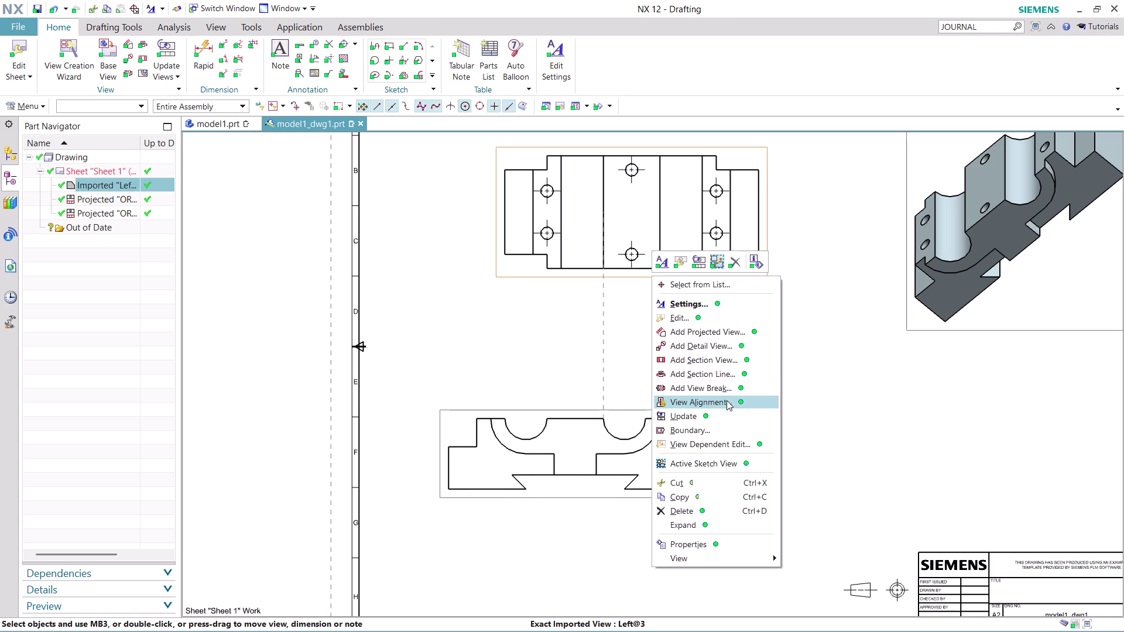
Remove the top view's hinge alignment to the front view.
click(727, 400)
click(238, 294)
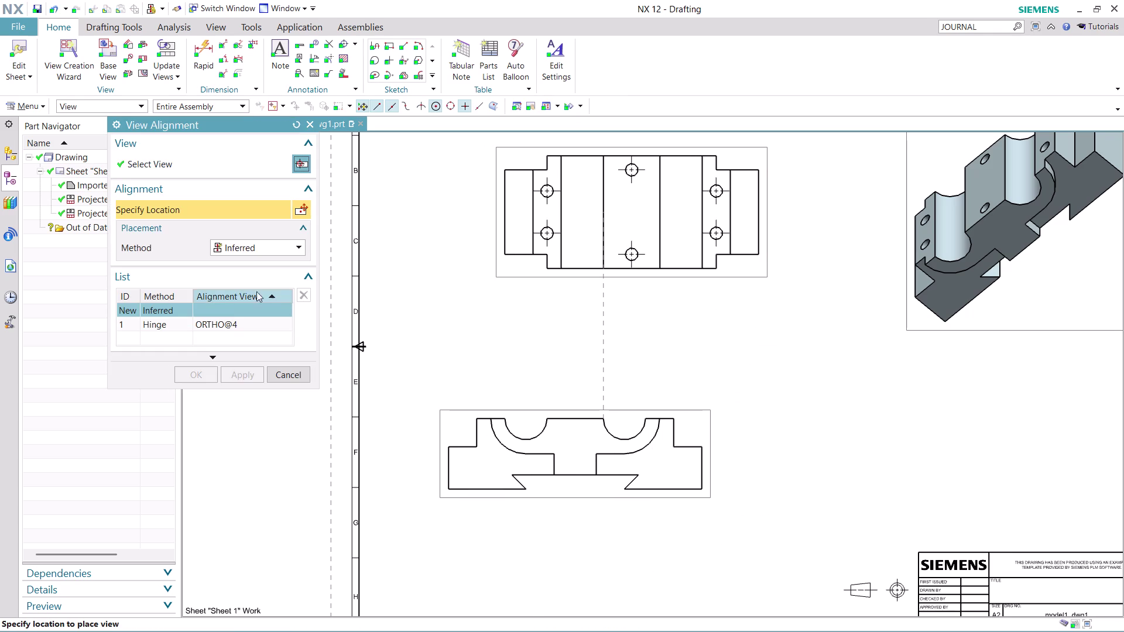
click(310, 293)
click(253, 324)
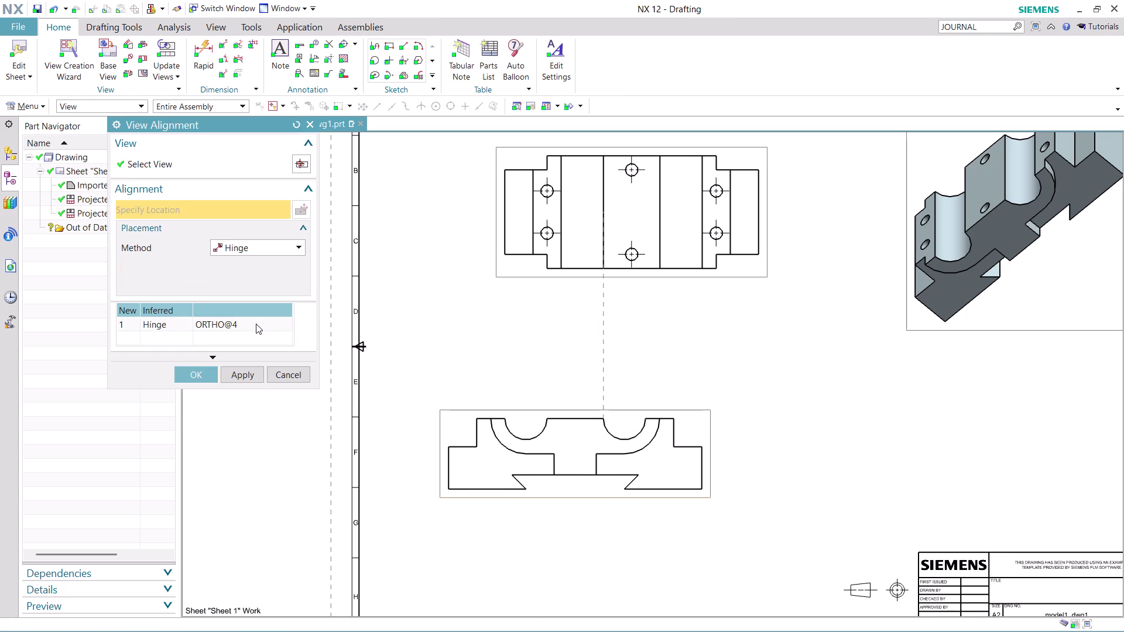
click(305, 332)
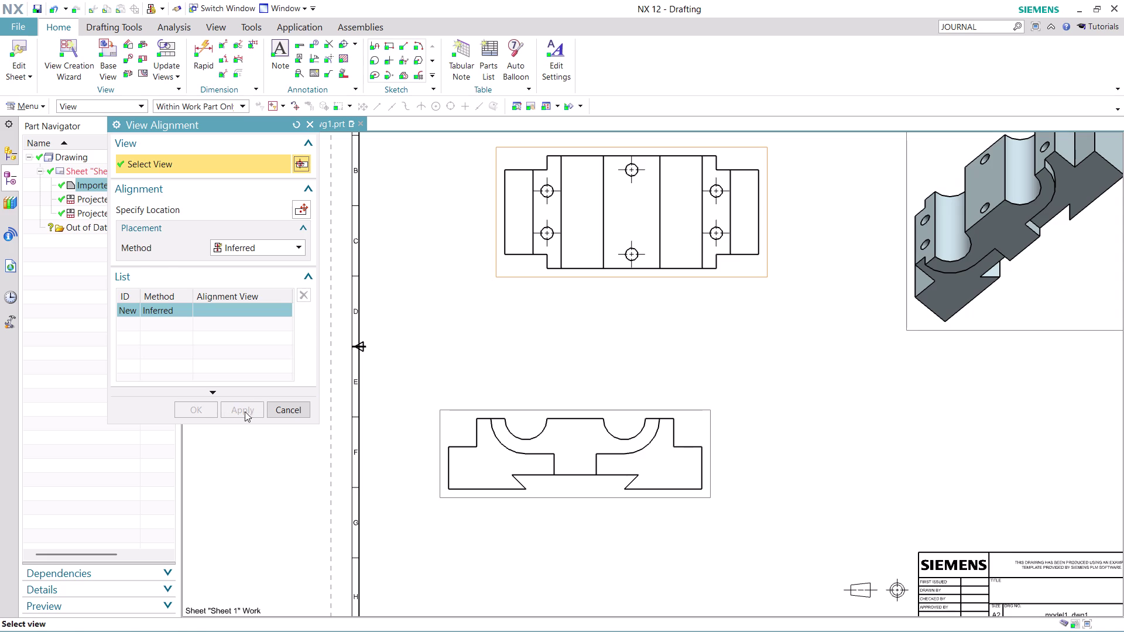
click(280, 407)
Line the front view up beneath the top view and add centre marks to the six holes.
drag(709, 443, 800, 444)
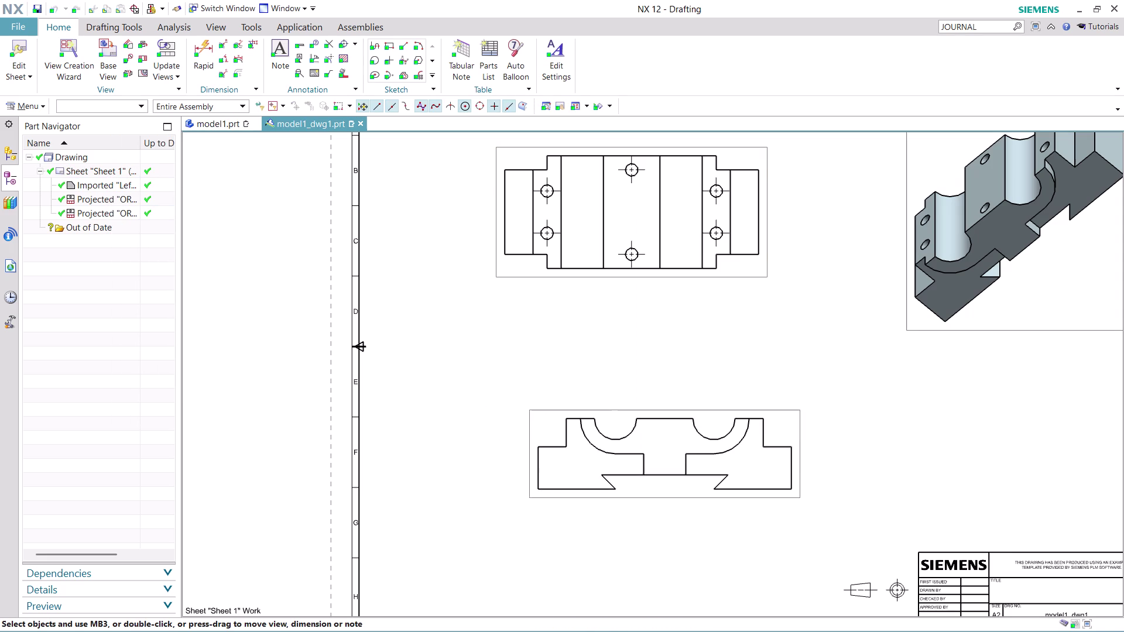
drag(800, 444, 779, 473)
drag(673, 283, 668, 340)
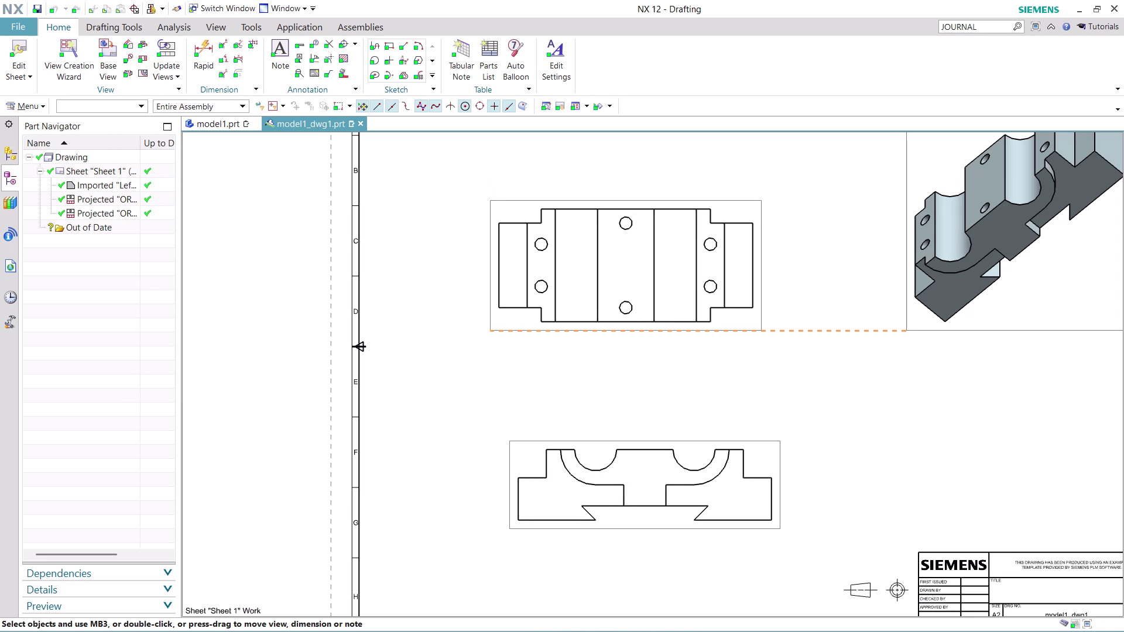
drag(668, 340, 668, 343)
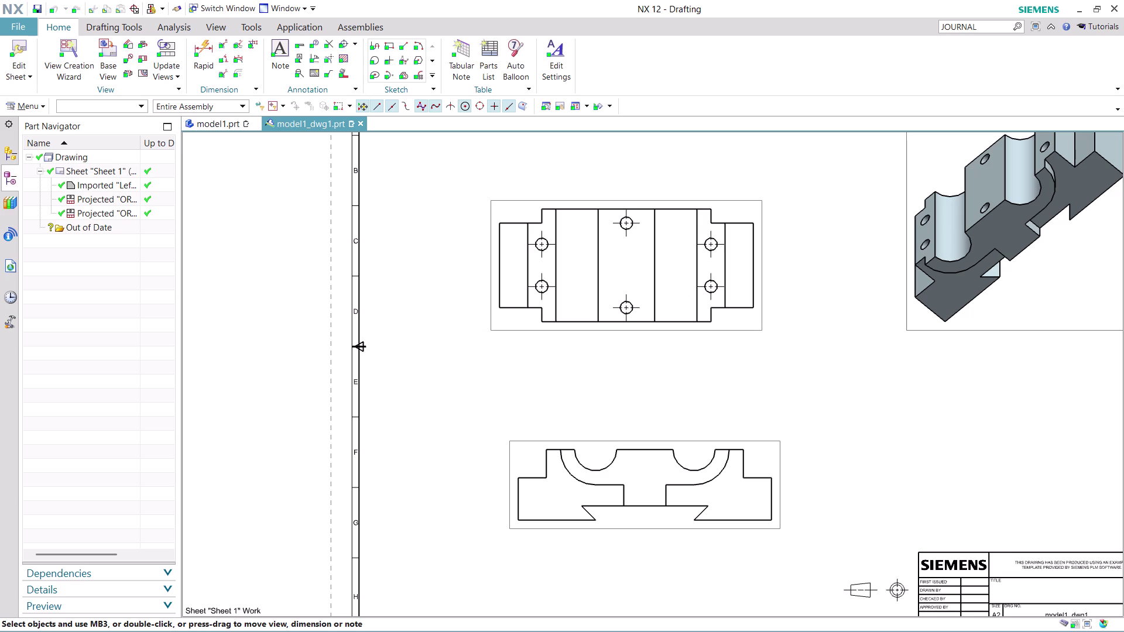
scroll(up, 3)
scroll(up, 3)
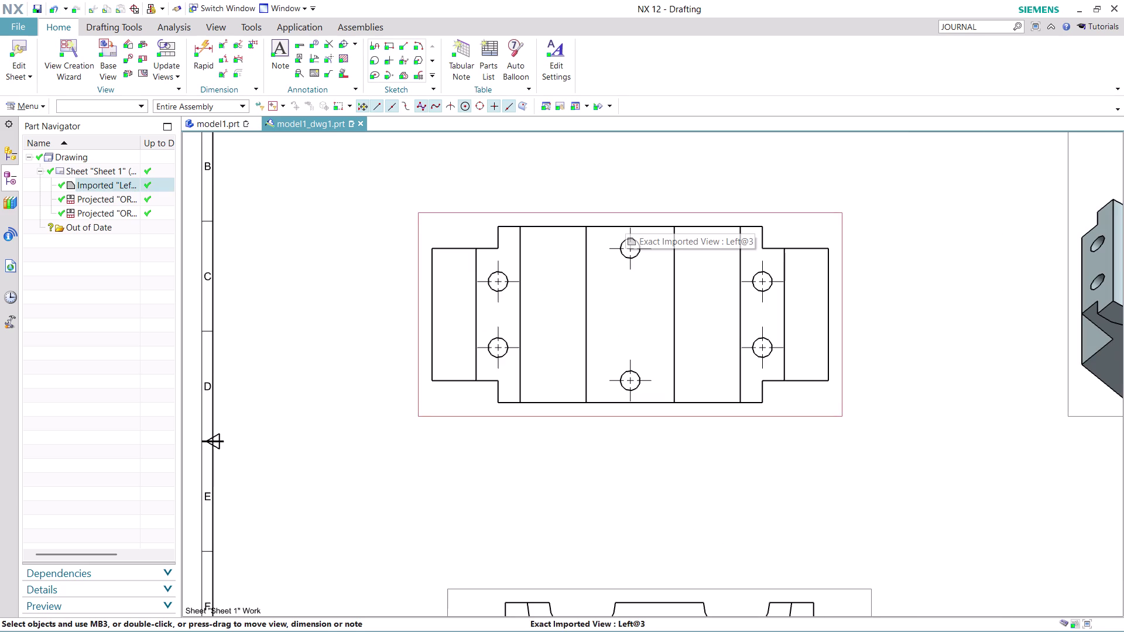
drag(605, 212, 600, 236)
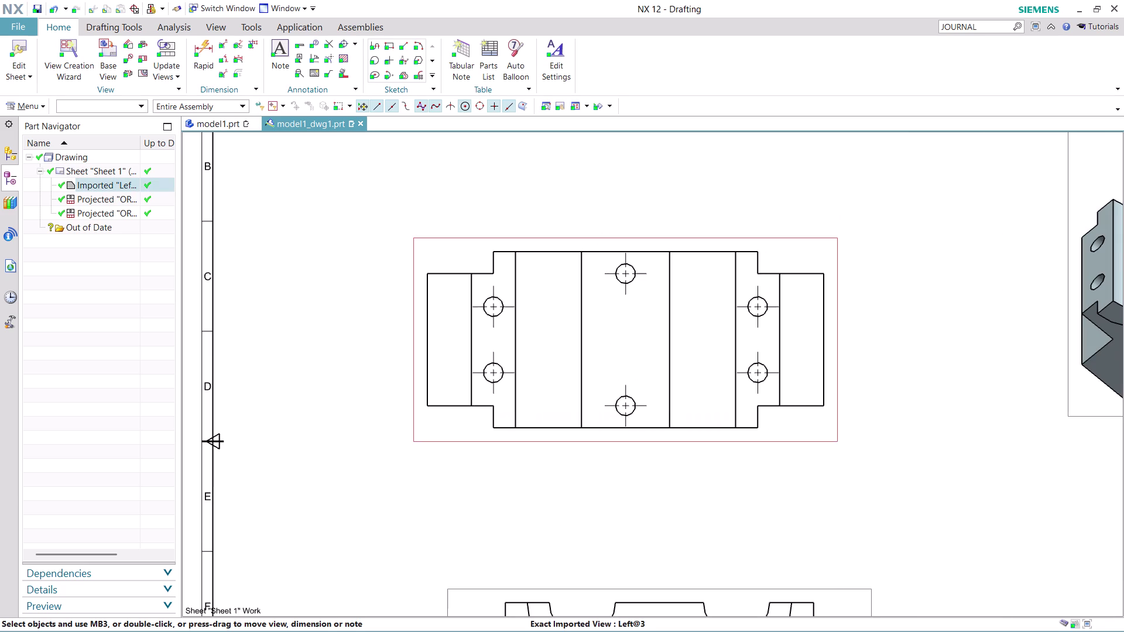
click(200, 46)
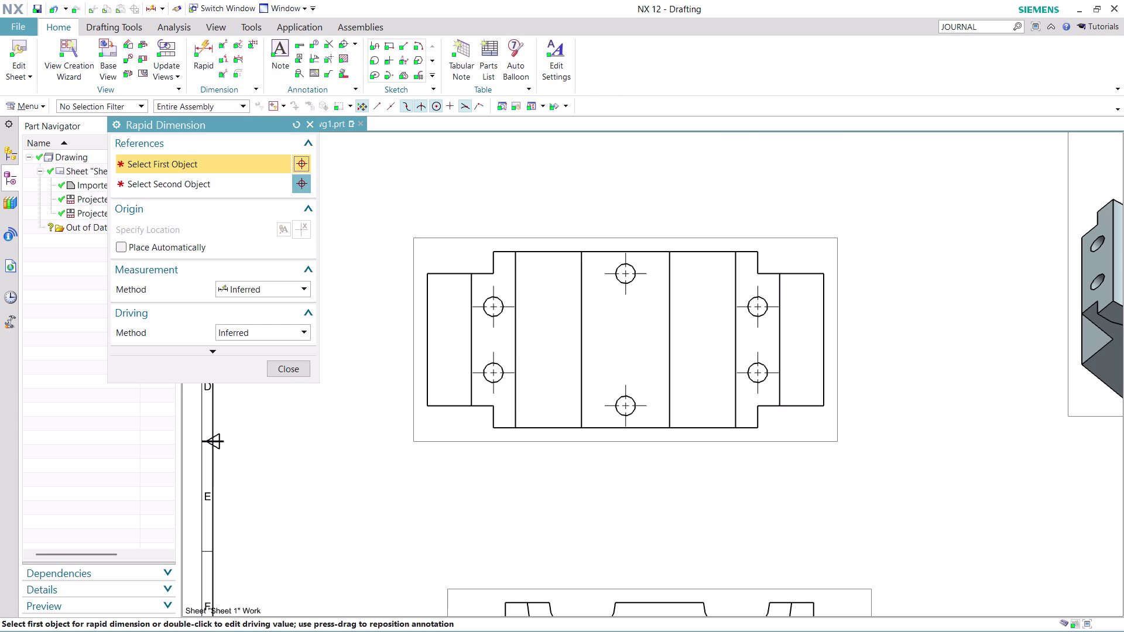
Dimension the 15 mm vertical spacing between the two left holes.
scroll(up, 3)
click(565, 253)
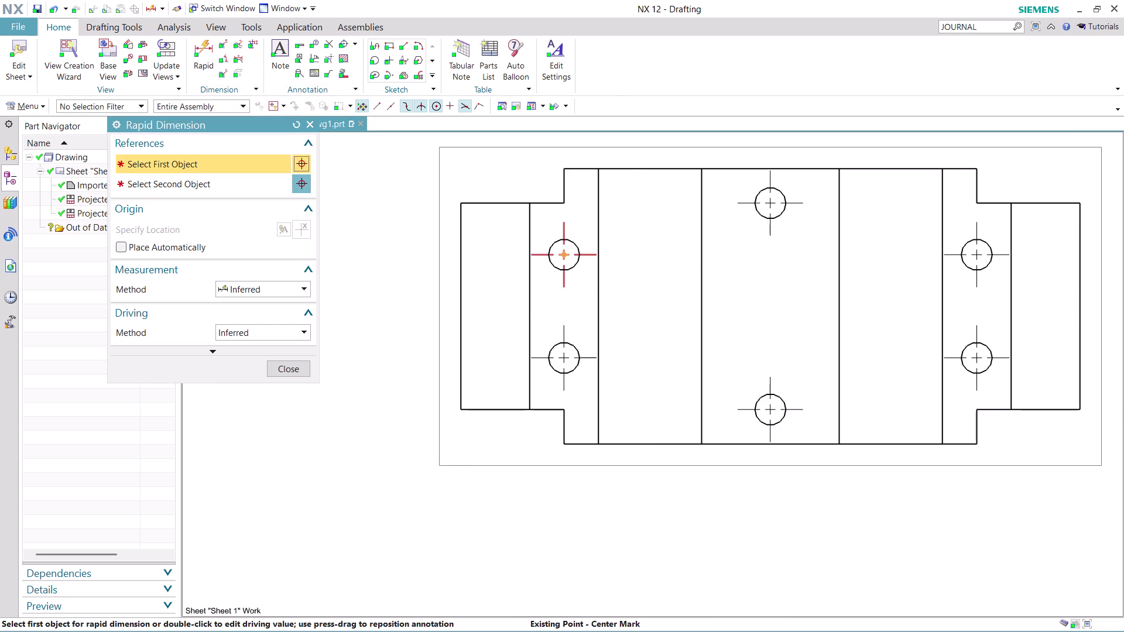
click(564, 361)
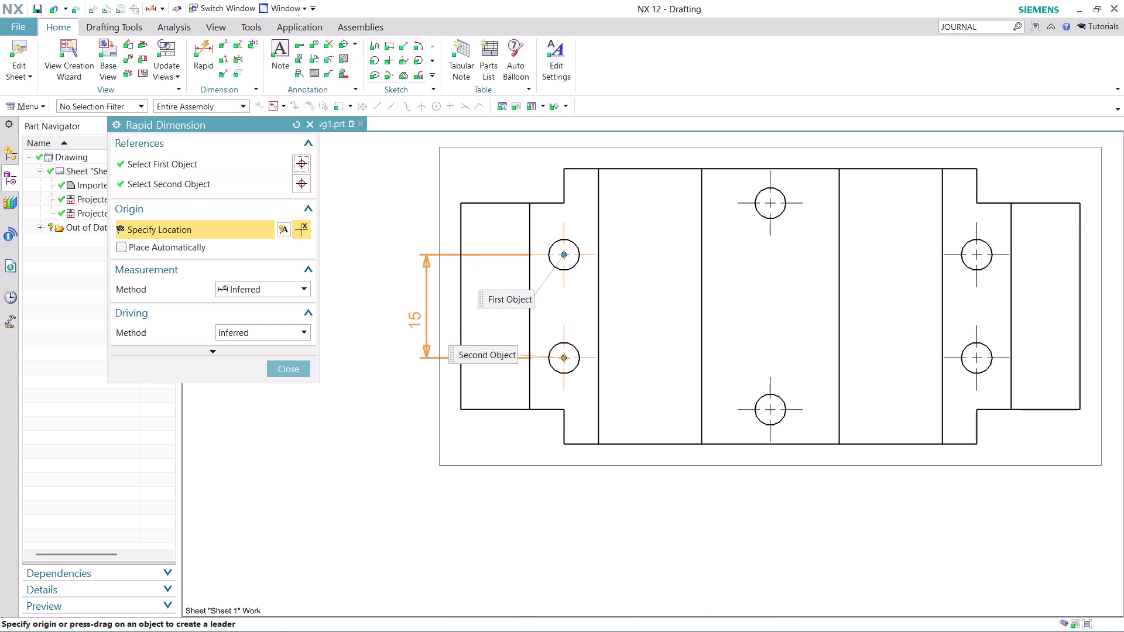
click(414, 317)
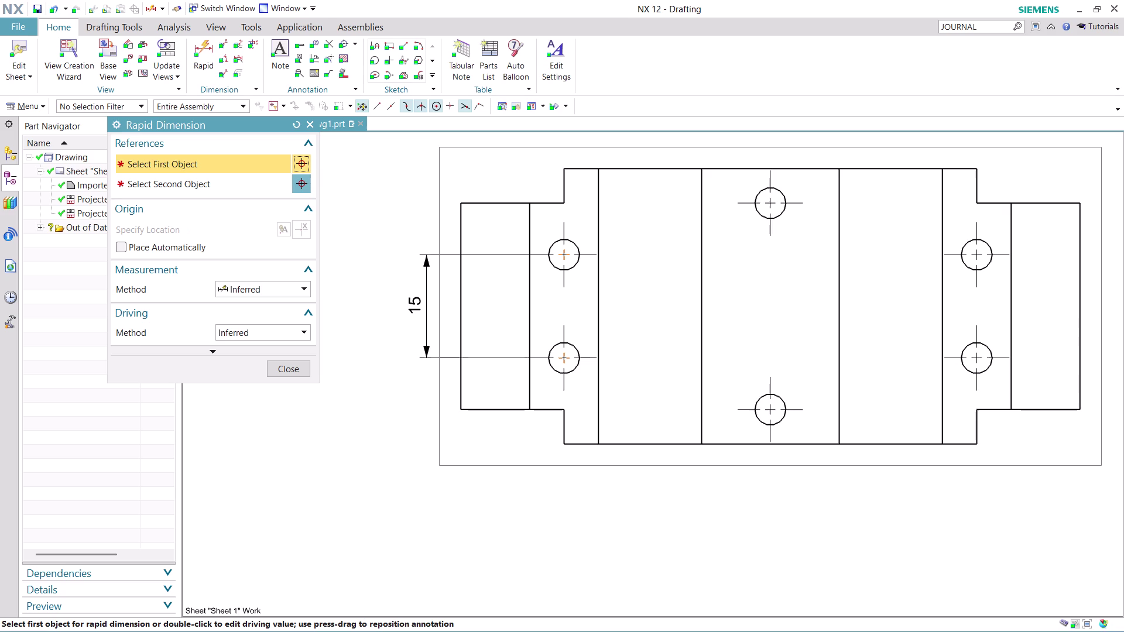
Add the 30 mm vertical dimension between the middle holes.
click(772, 203)
click(771, 408)
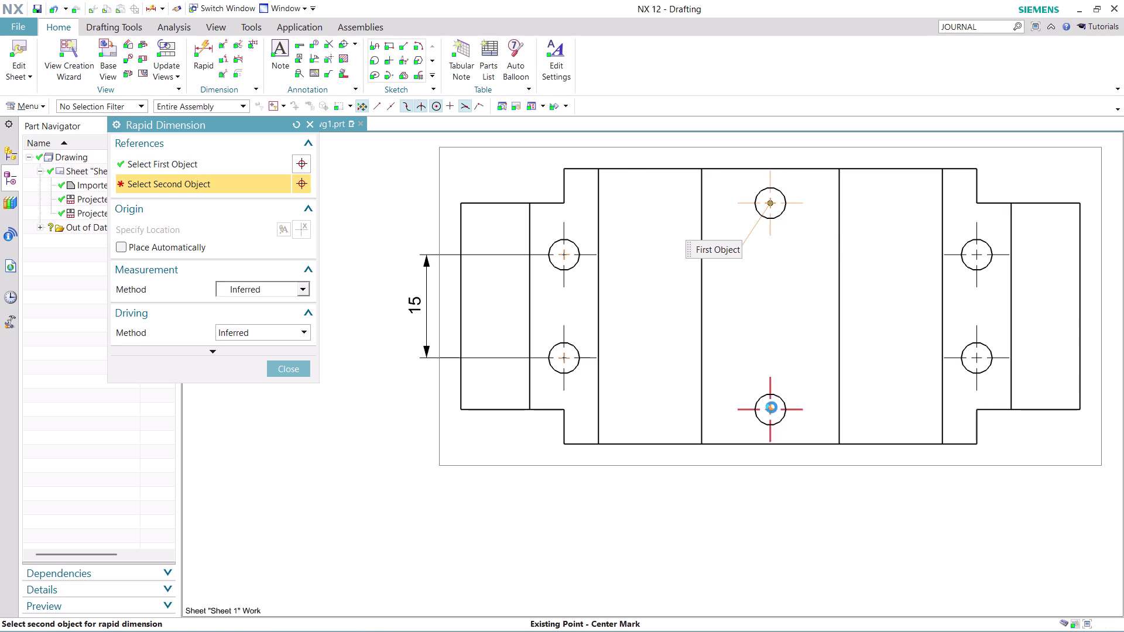
click(339, 300)
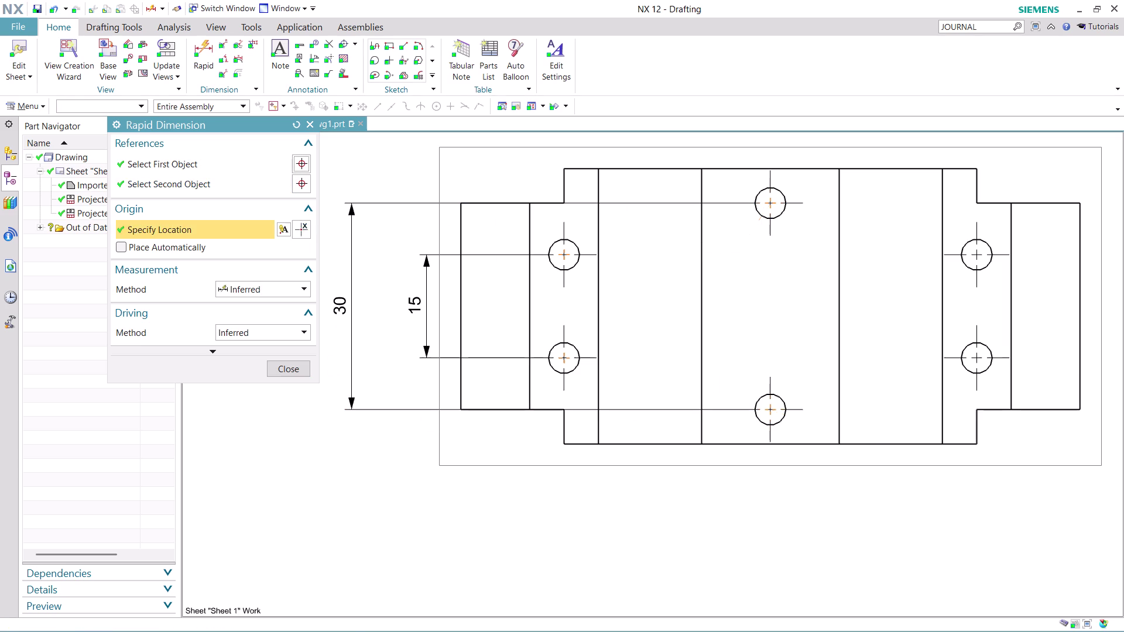
scroll(down, 3)
scroll(up, 3)
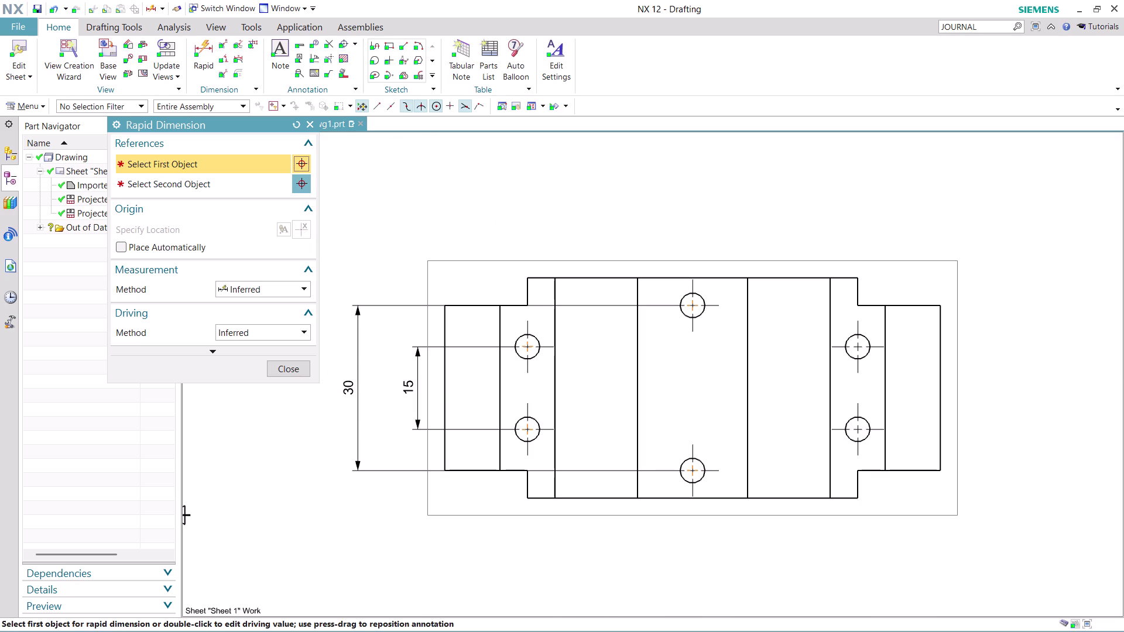
scroll(up, 3)
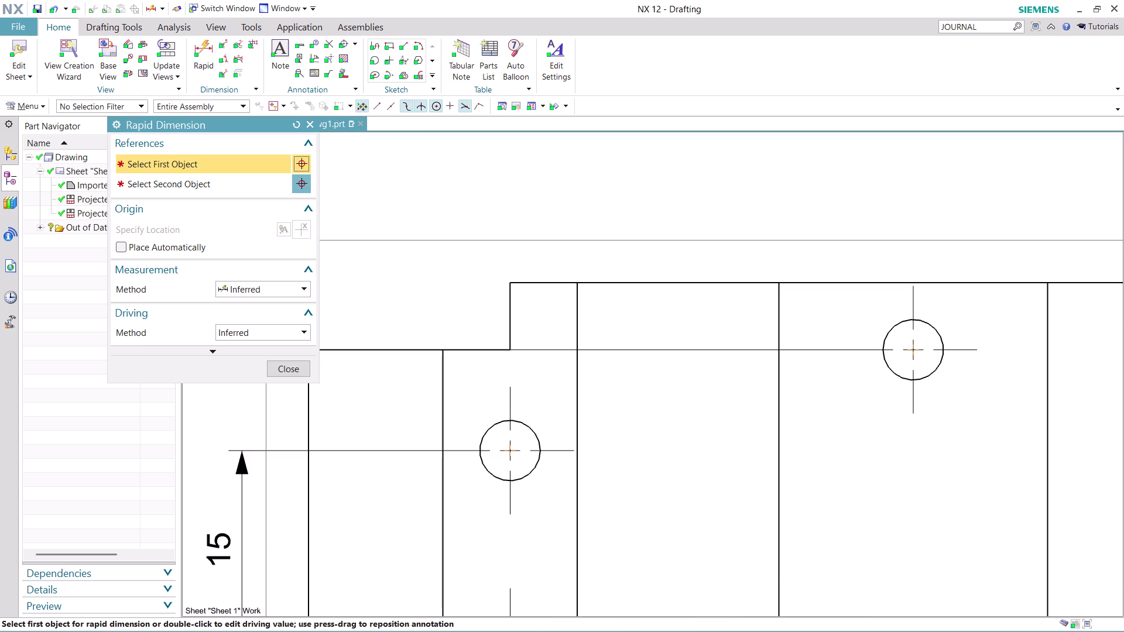
Cancel an unwanted 17,5 dimension and pan toward the top-left of the top view.
click(913, 348)
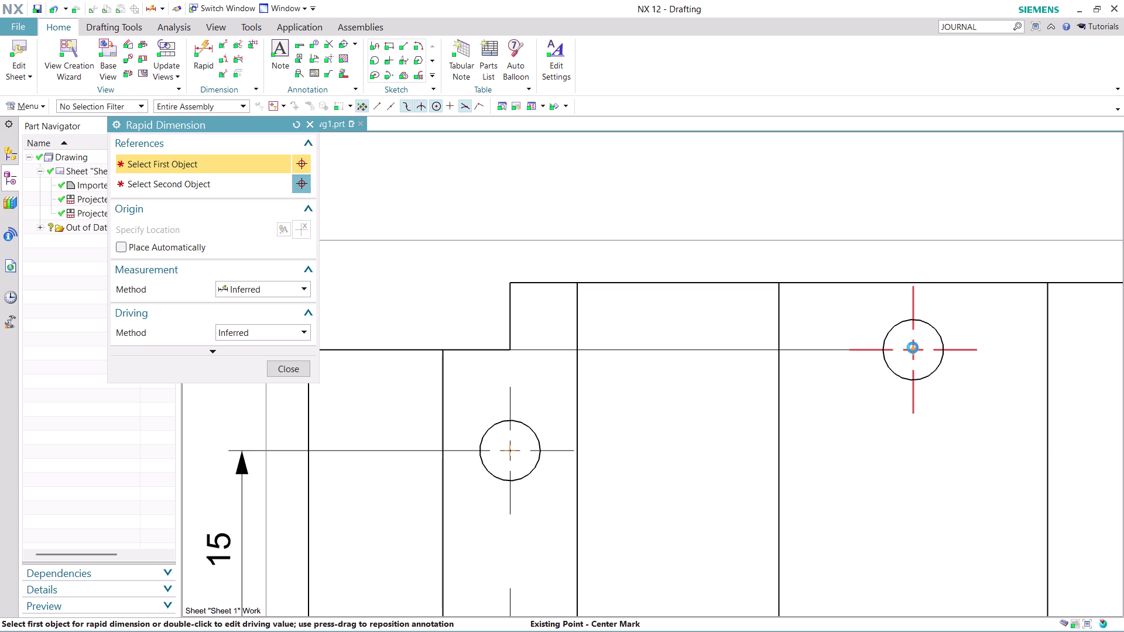
click(991, 358)
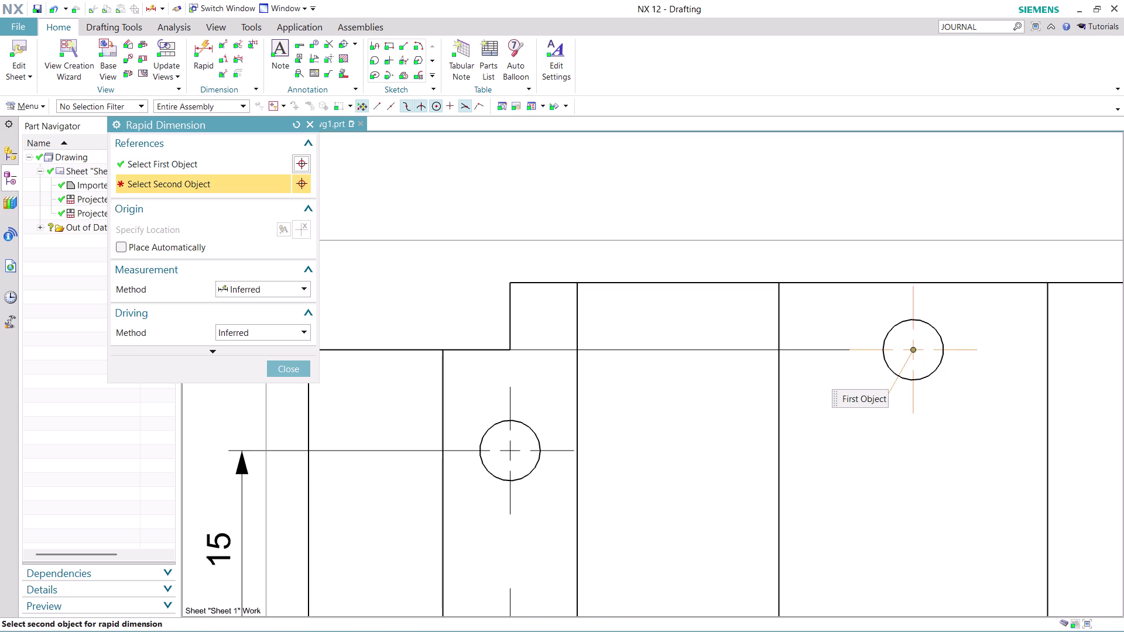
click(513, 329)
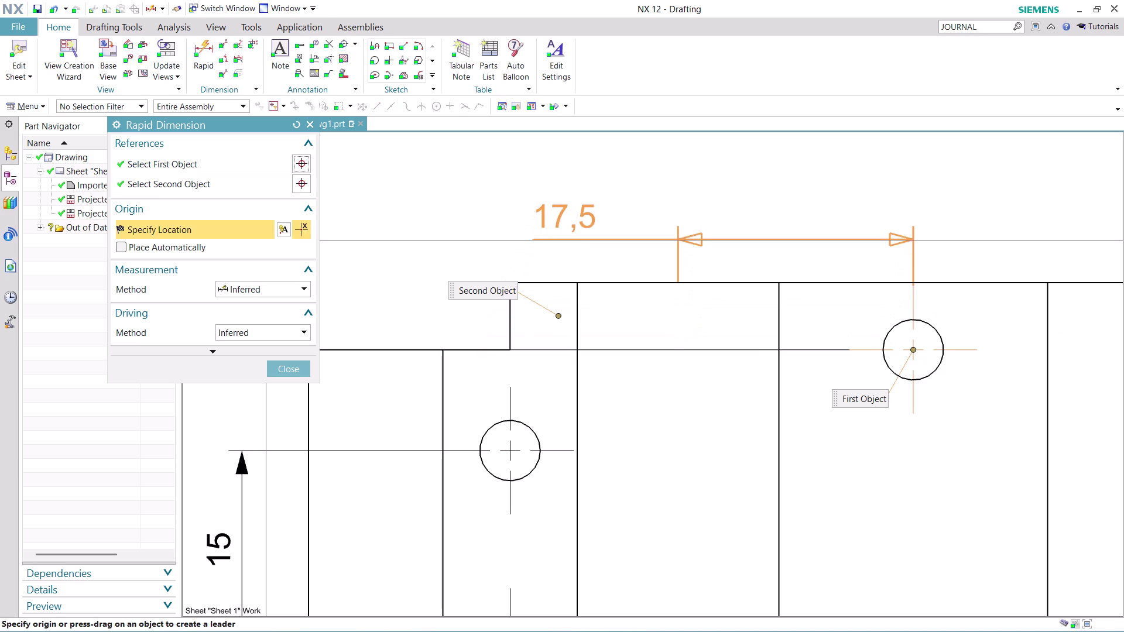
key(Escape)
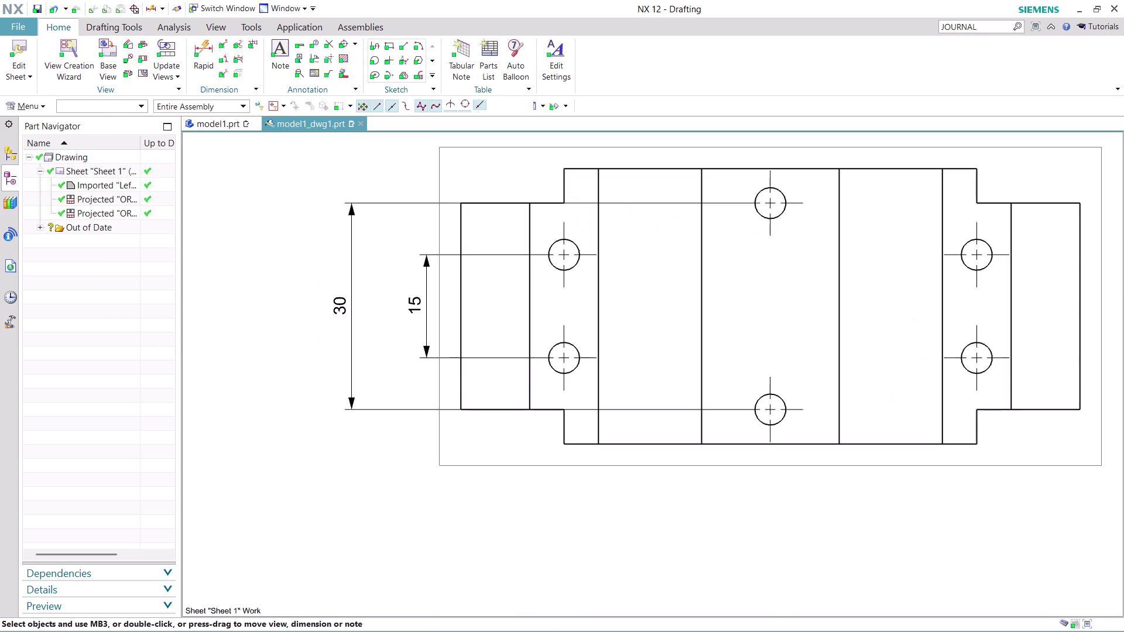
scroll(down, 3)
scroll(up, 3)
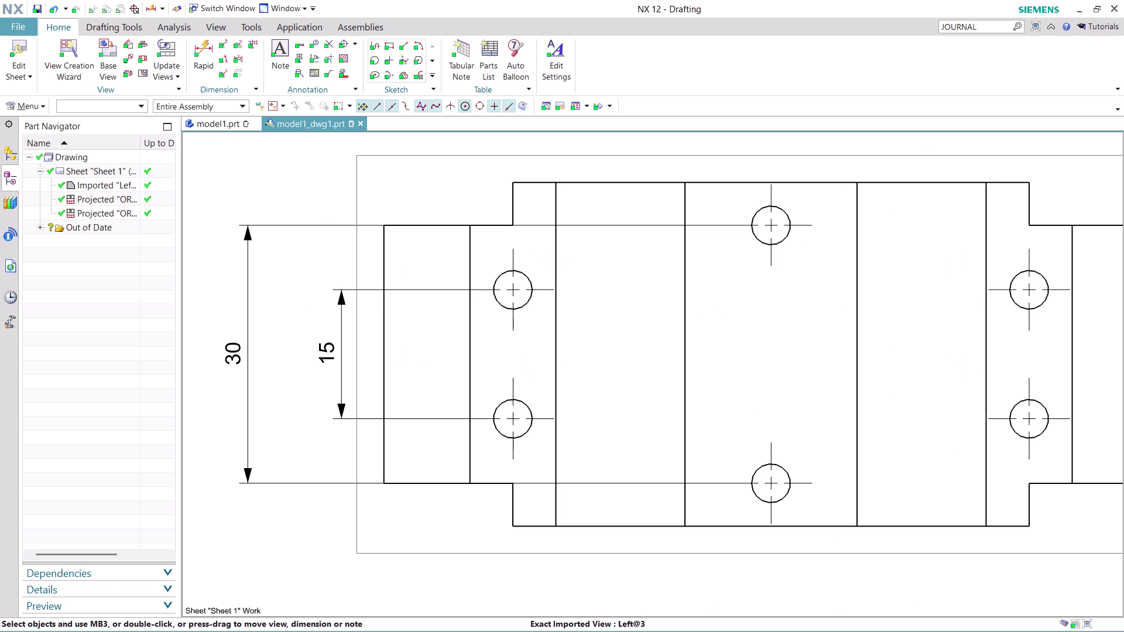
middle_drag(716, 332, 680, 415)
middle_click(681, 415)
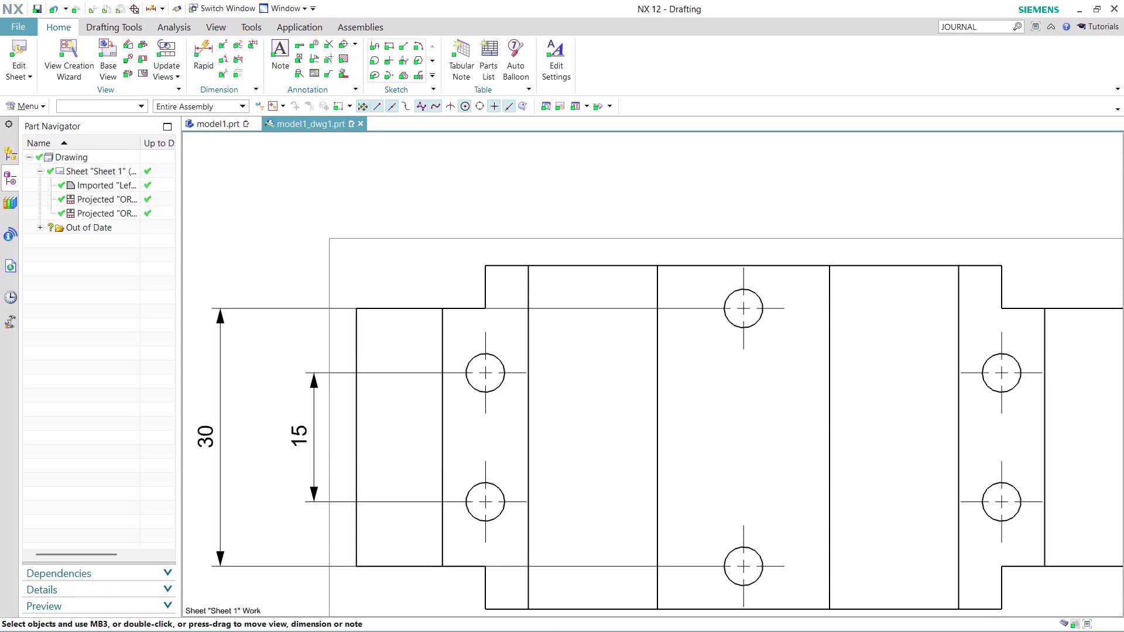
Place a 30 mm horizontal dimension from the top-left corner to the top middle hole.
click(203, 46)
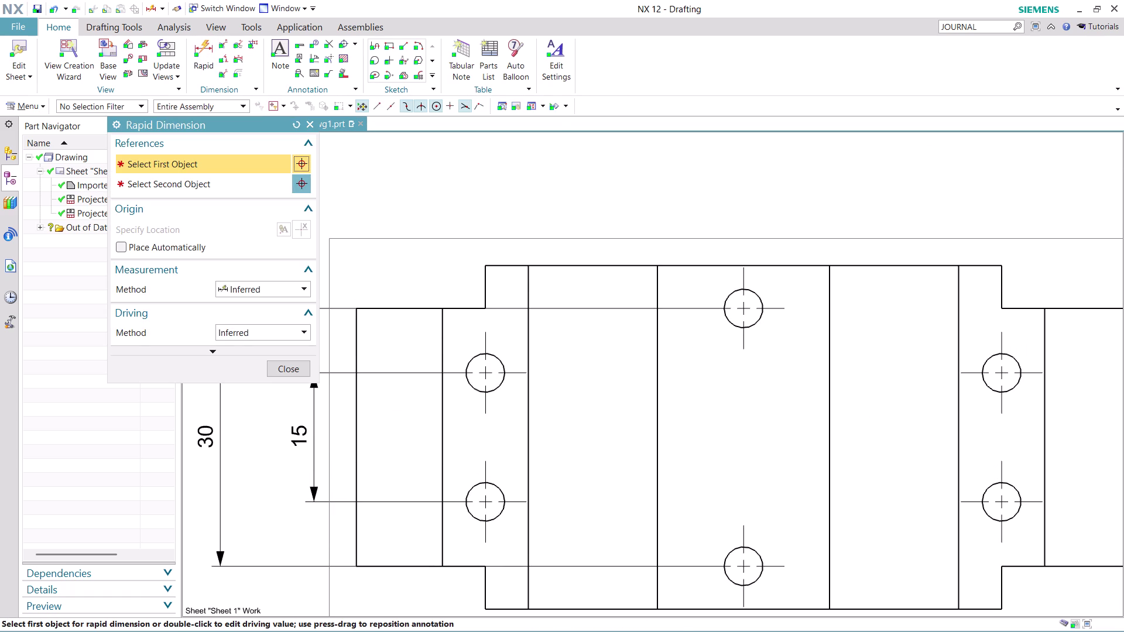
click(485, 308)
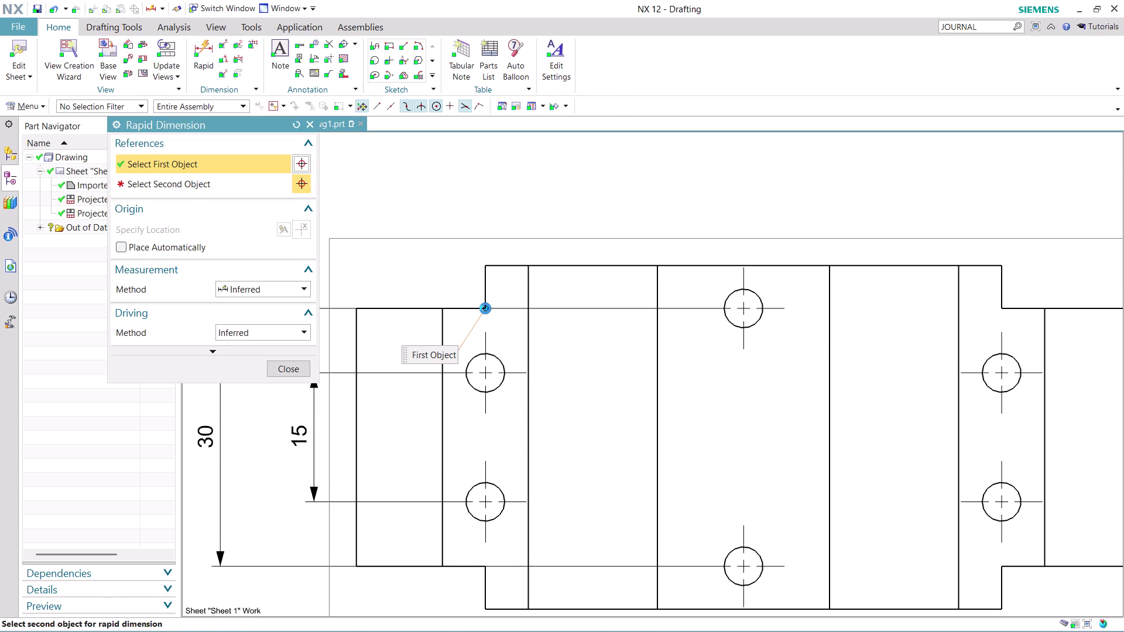
click(743, 305)
click(593, 188)
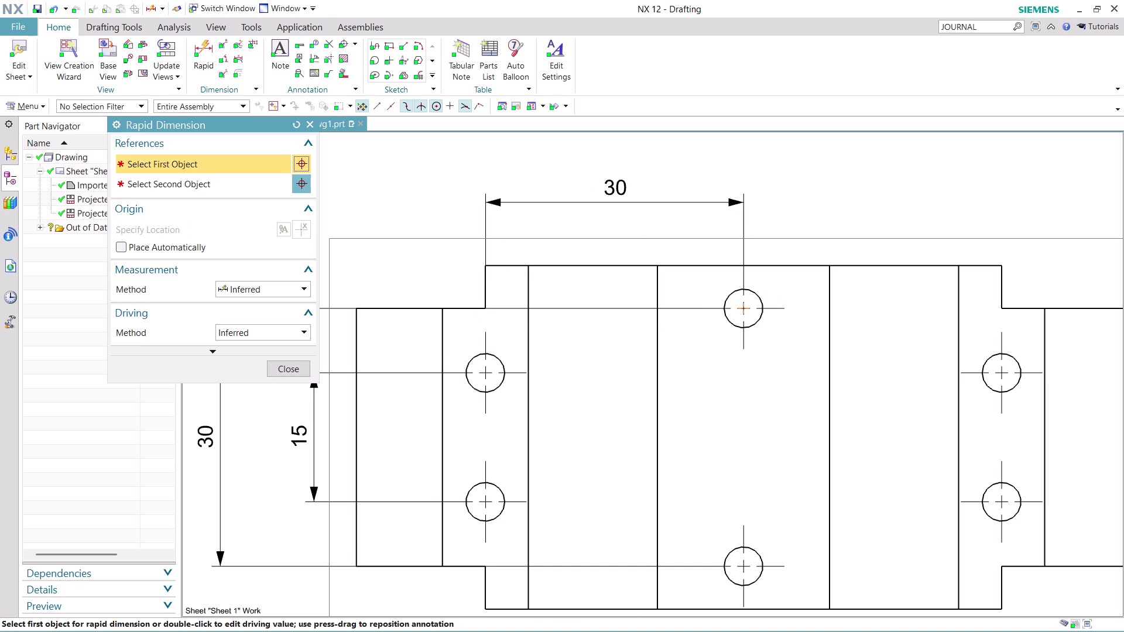
scroll(down, 3)
scroll(up, 3)
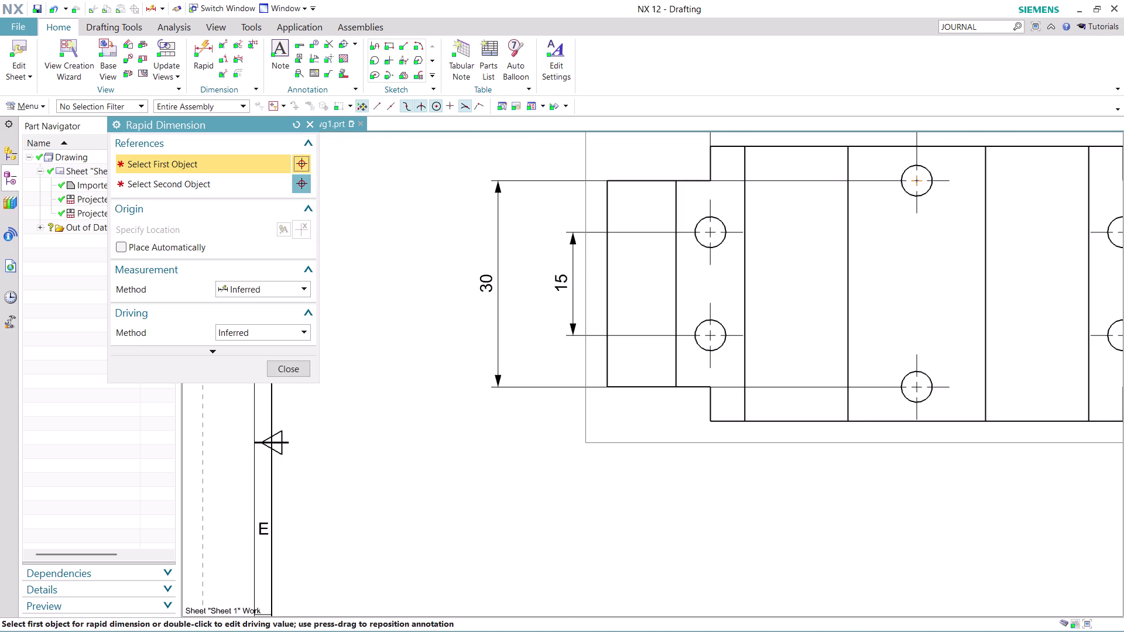
scroll(up, 3)
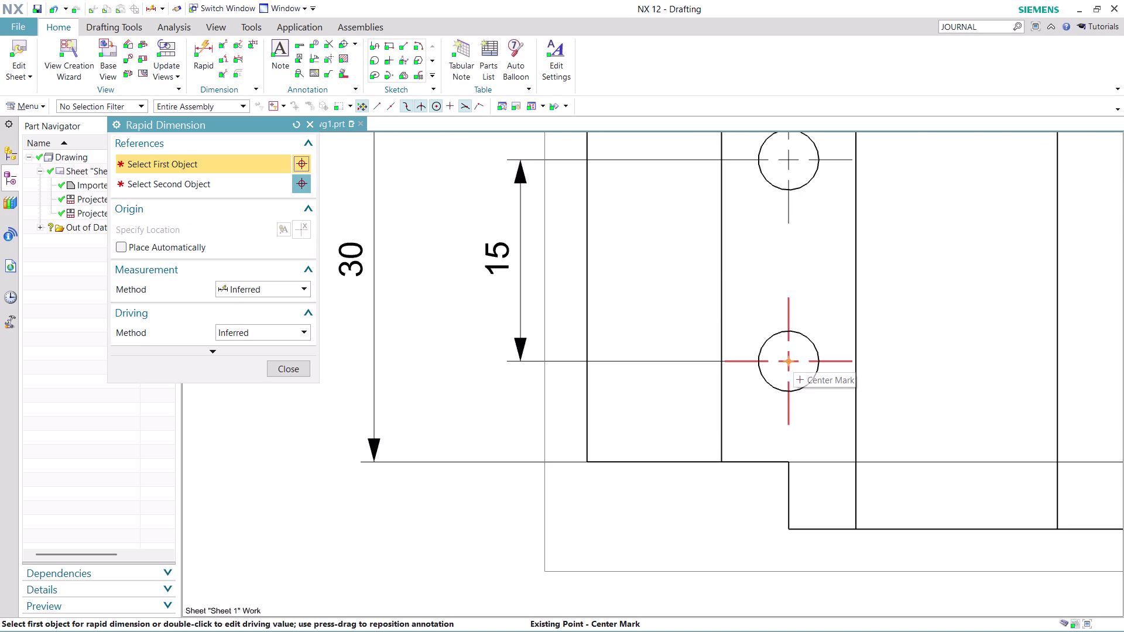
Add the 7,5 mm hole-to-edge dimension, using QuickPick for the edge end point.
click(790, 361)
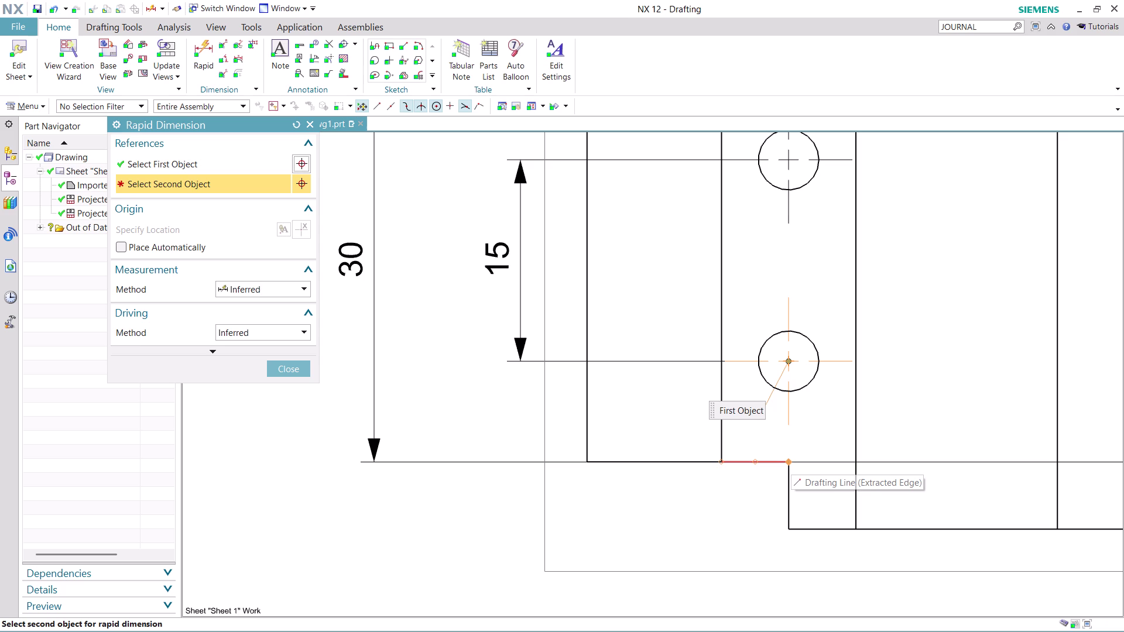
click(791, 461)
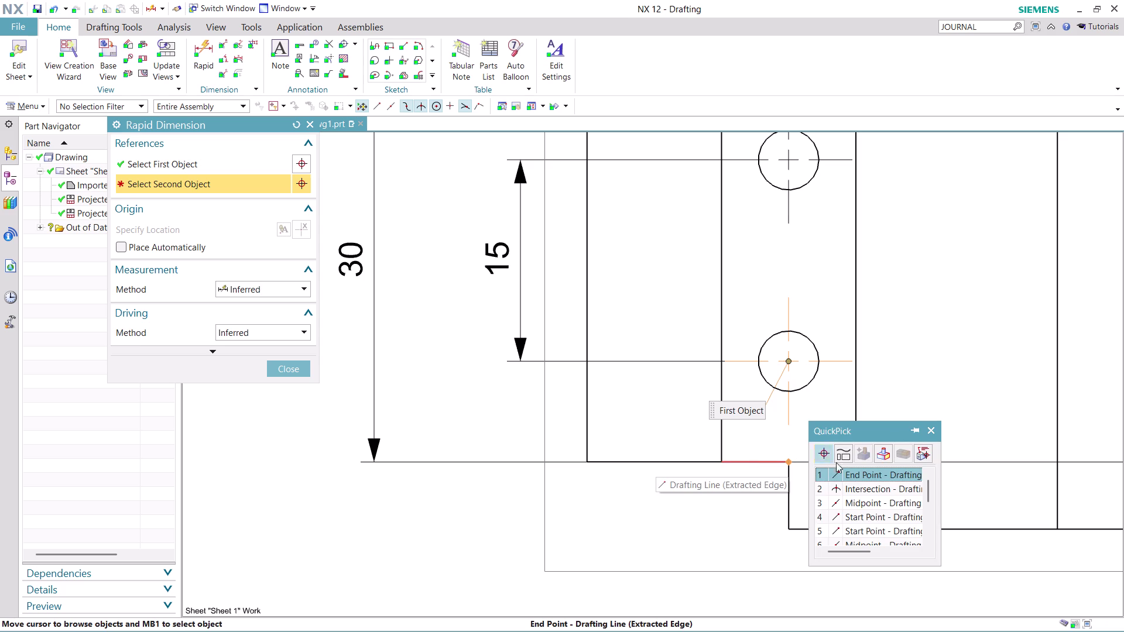
click(861, 475)
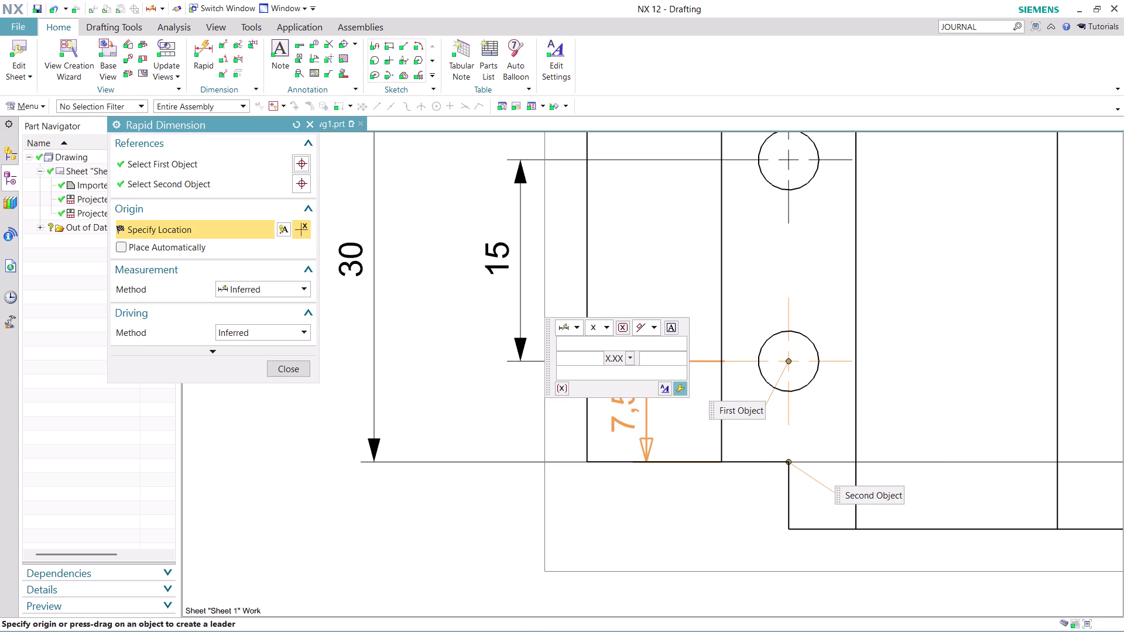
click(639, 421)
scroll(down, 3)
scroll(down, 3)
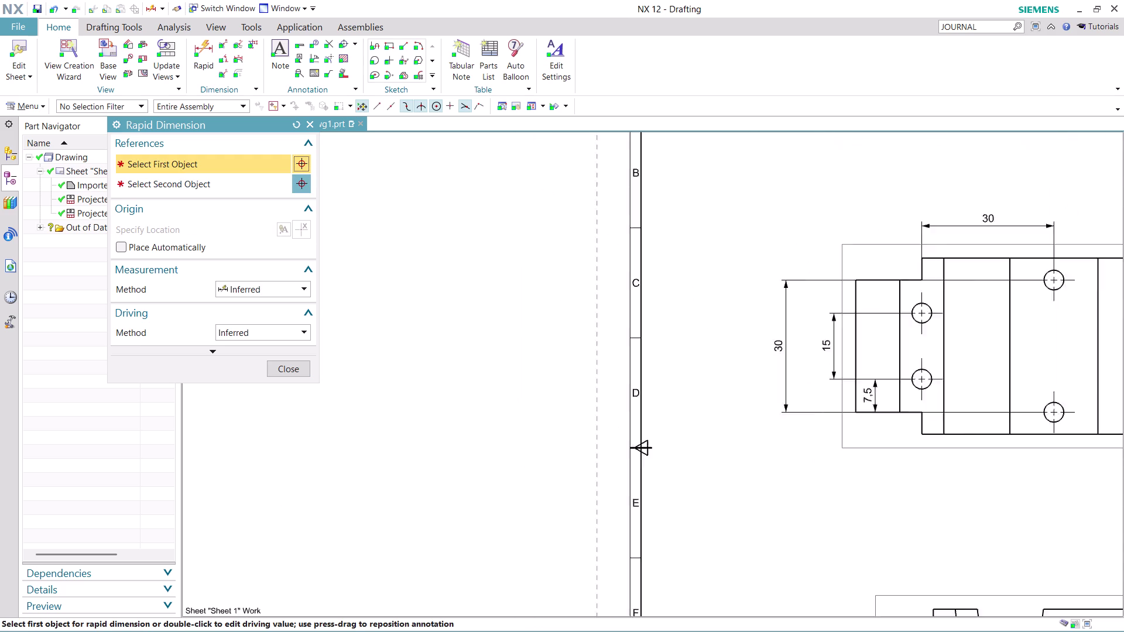
Pan back to the top view and place the 60 mm width dimension below it.
scroll(down, 3)
scroll(up, 3)
scroll(down, 3)
scroll(up, 3)
scroll(down, 3)
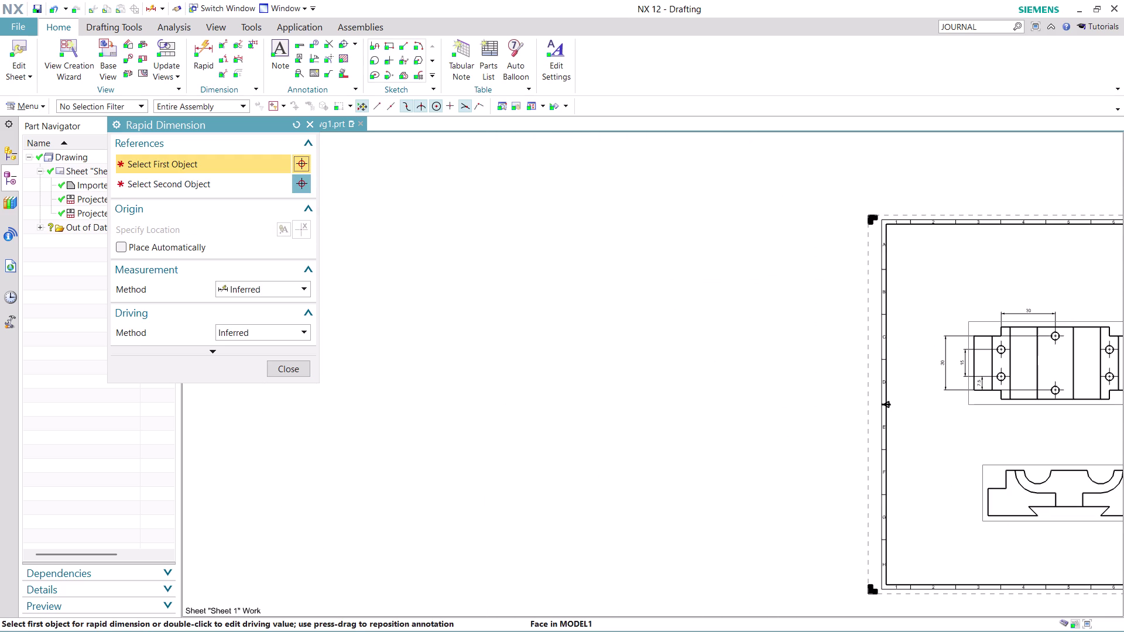
middle_drag(1021, 417, 626, 435)
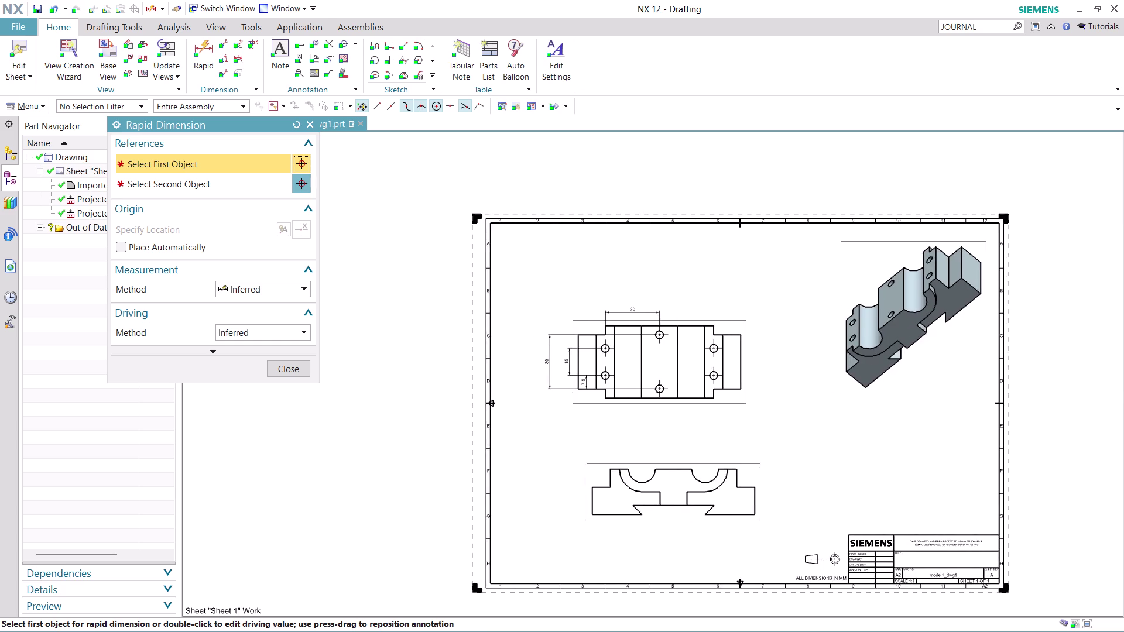
scroll(up, 3)
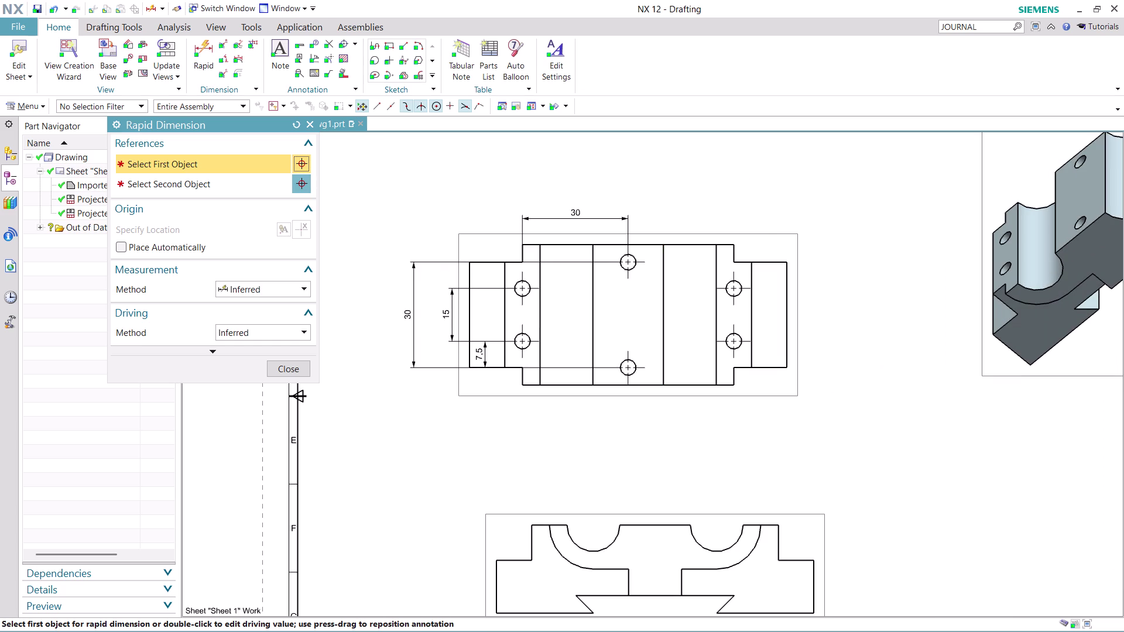
scroll(up, 3)
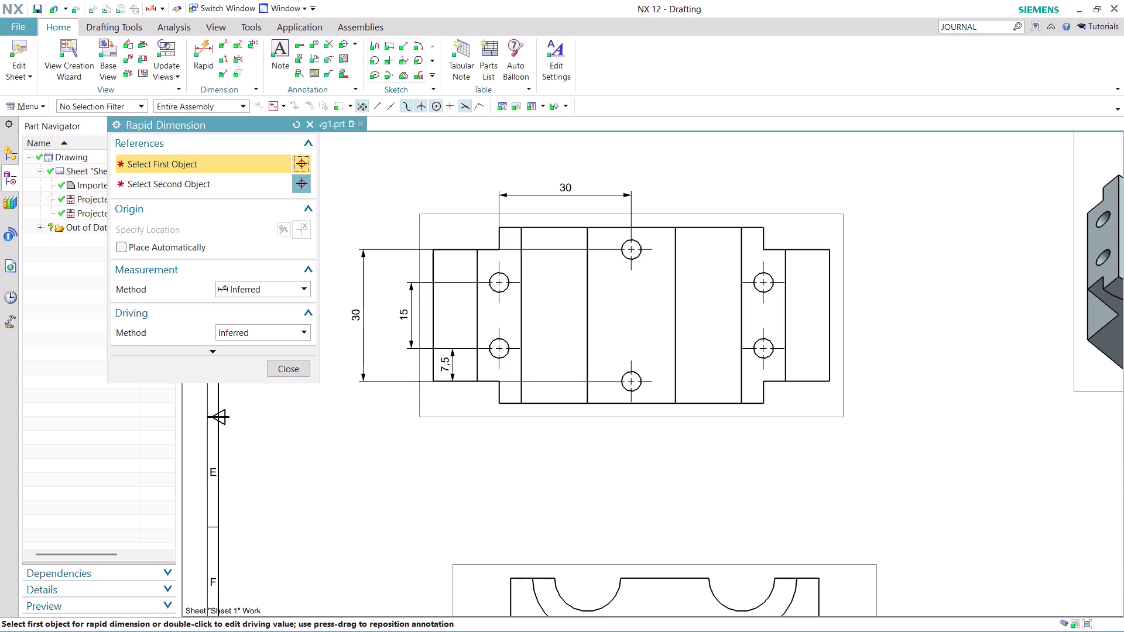
scroll(up, 3)
scroll(down, 3)
scroll(up, 3)
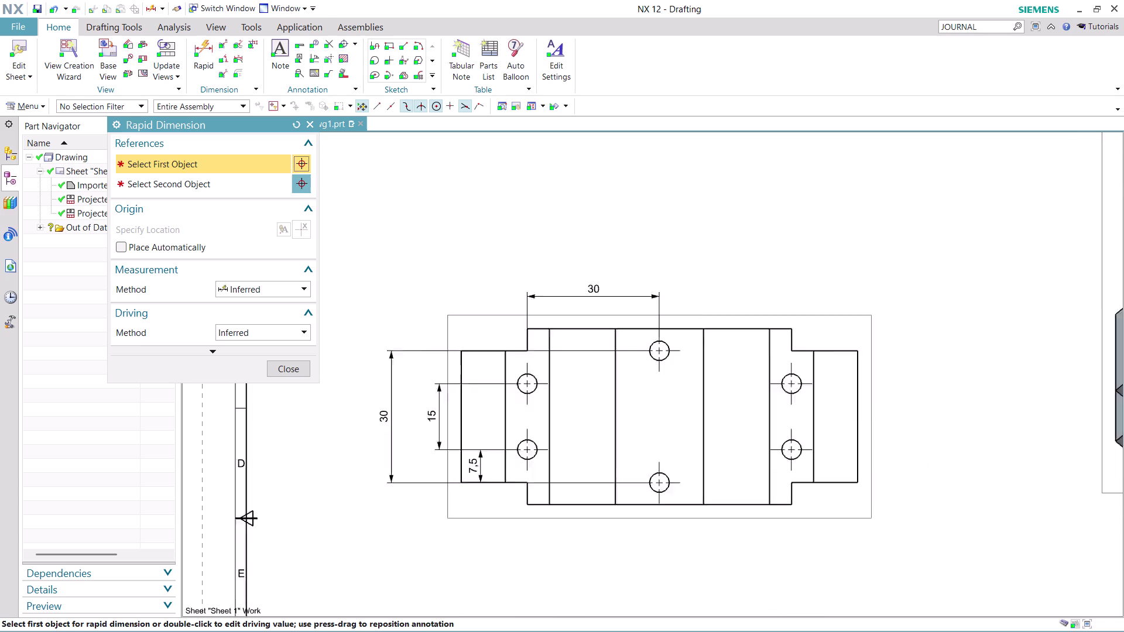
scroll(up, 3)
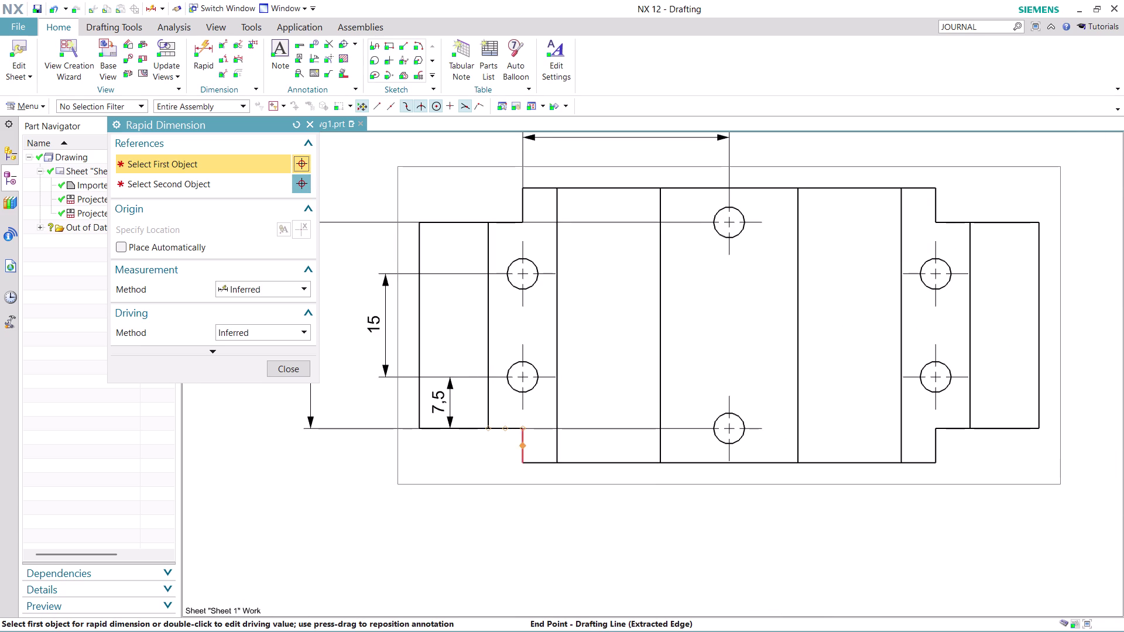
click(525, 462)
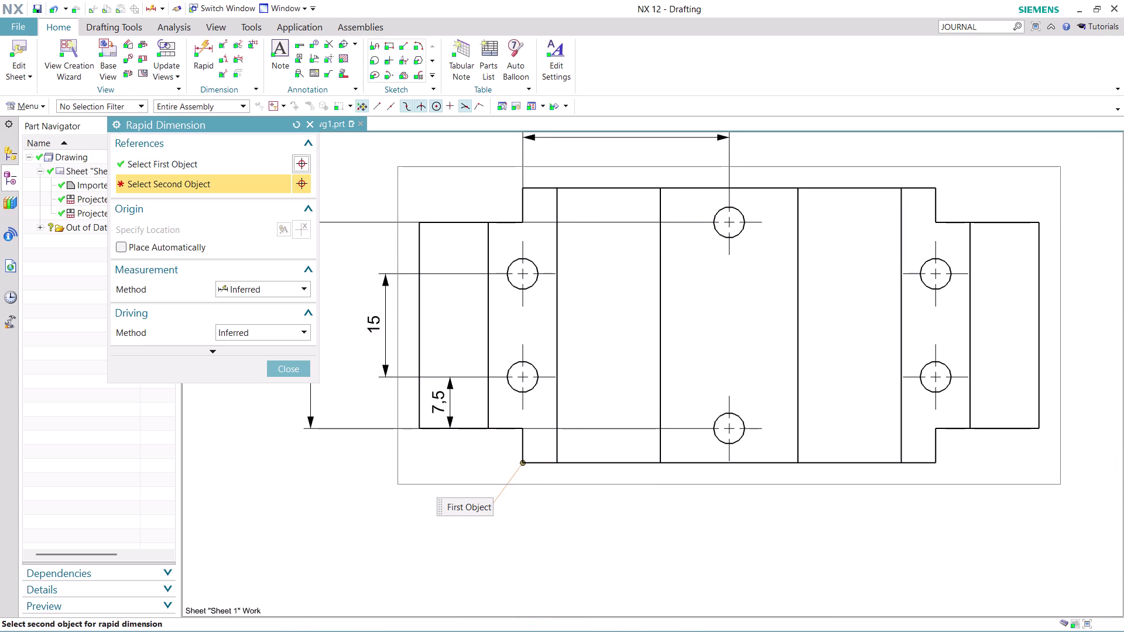
click(937, 463)
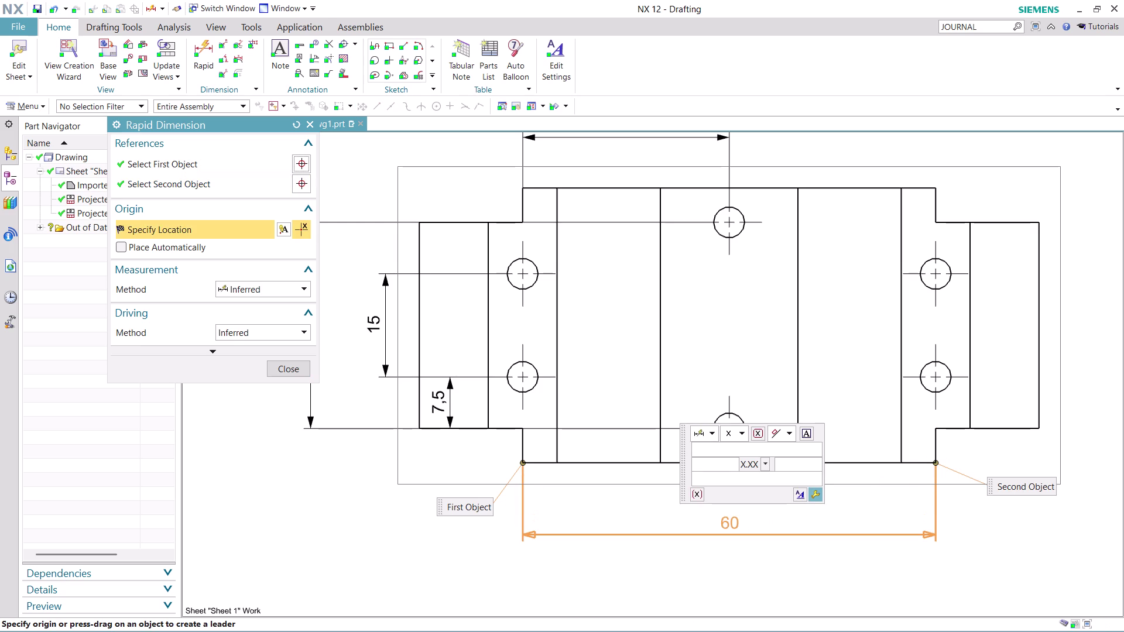
click(758, 523)
Cancel an unwanted 70 mm dimension and restart Rapid Dimension.
scroll(down, 3)
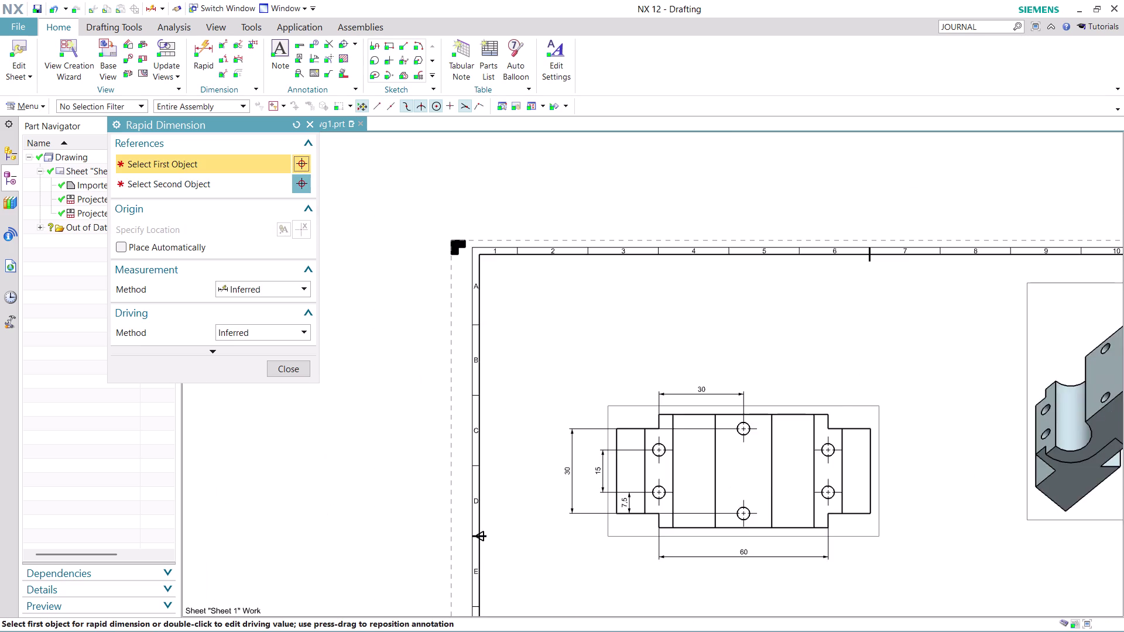
scroll(up, 3)
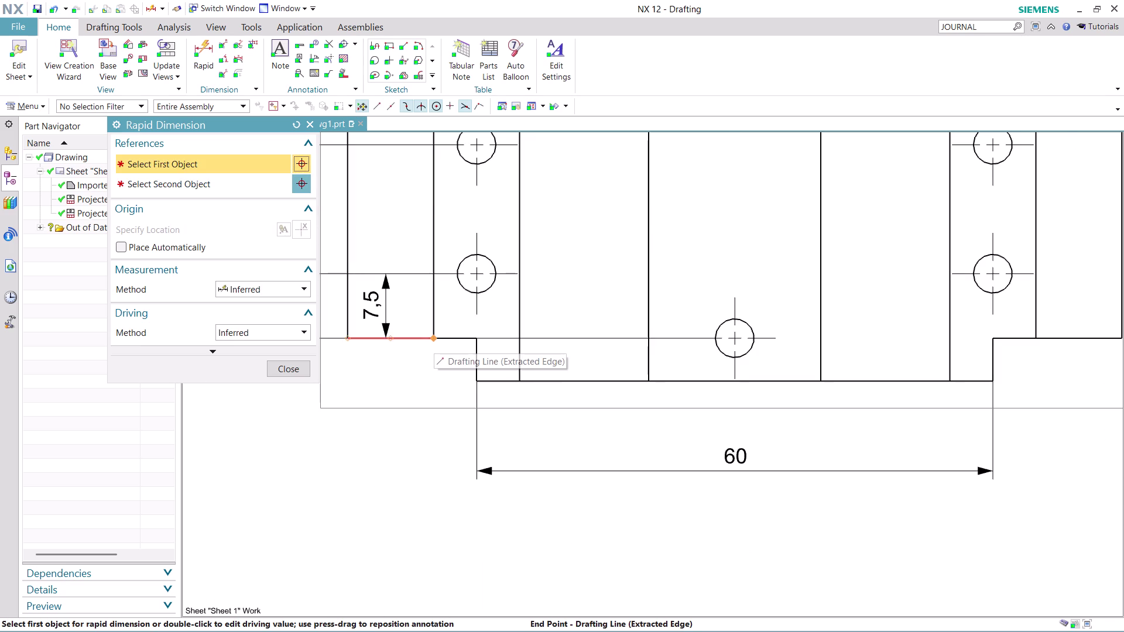
click(434, 338)
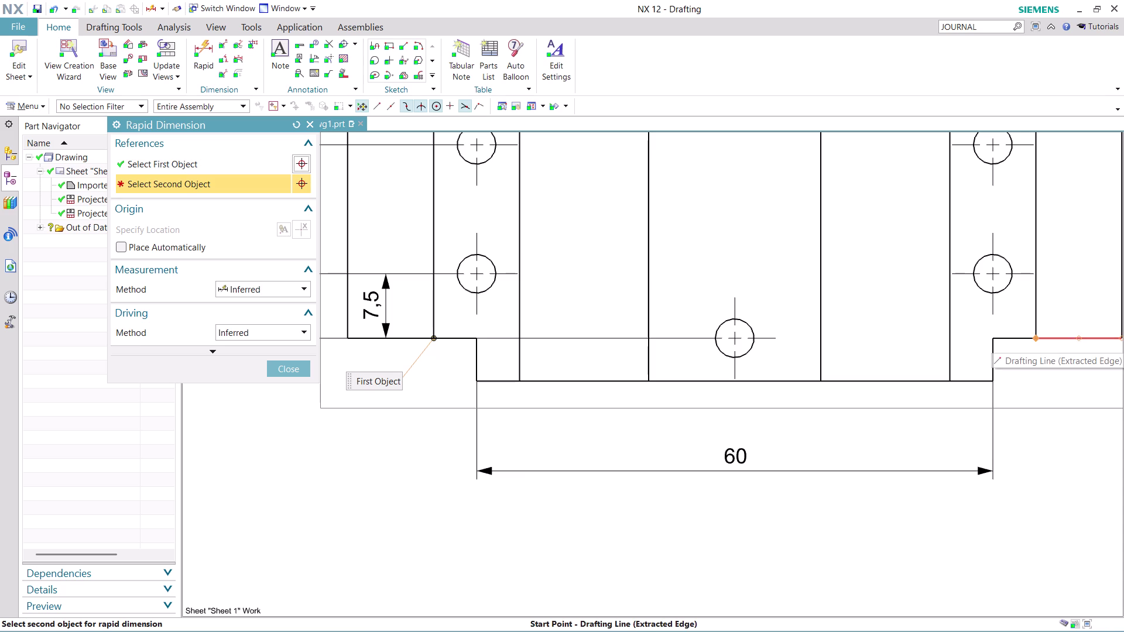
click(1038, 338)
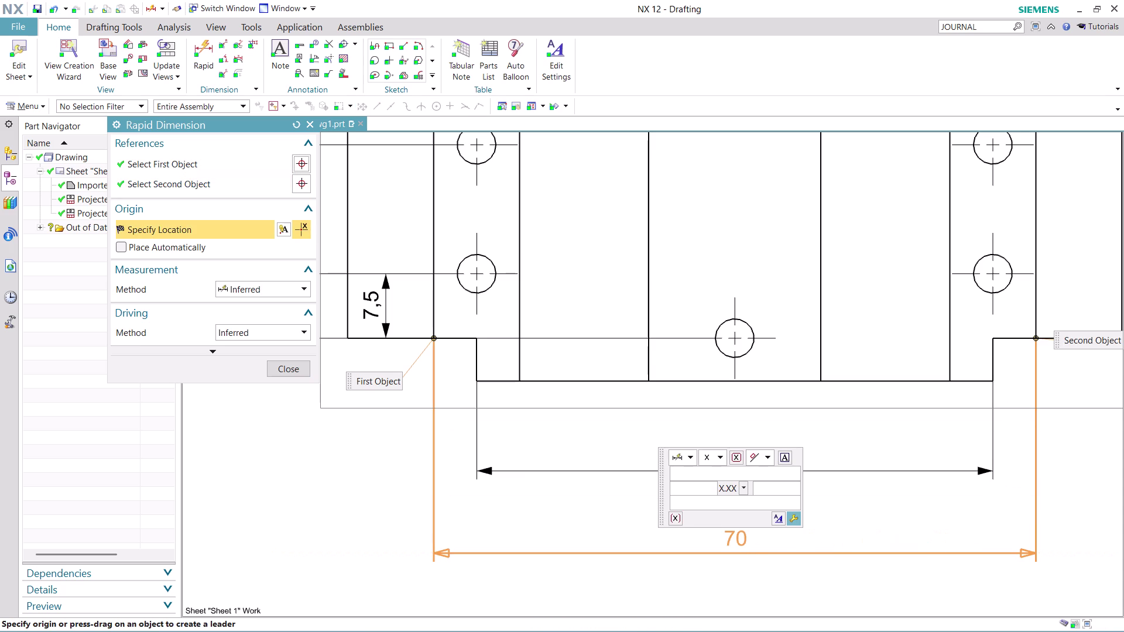
key(Escape)
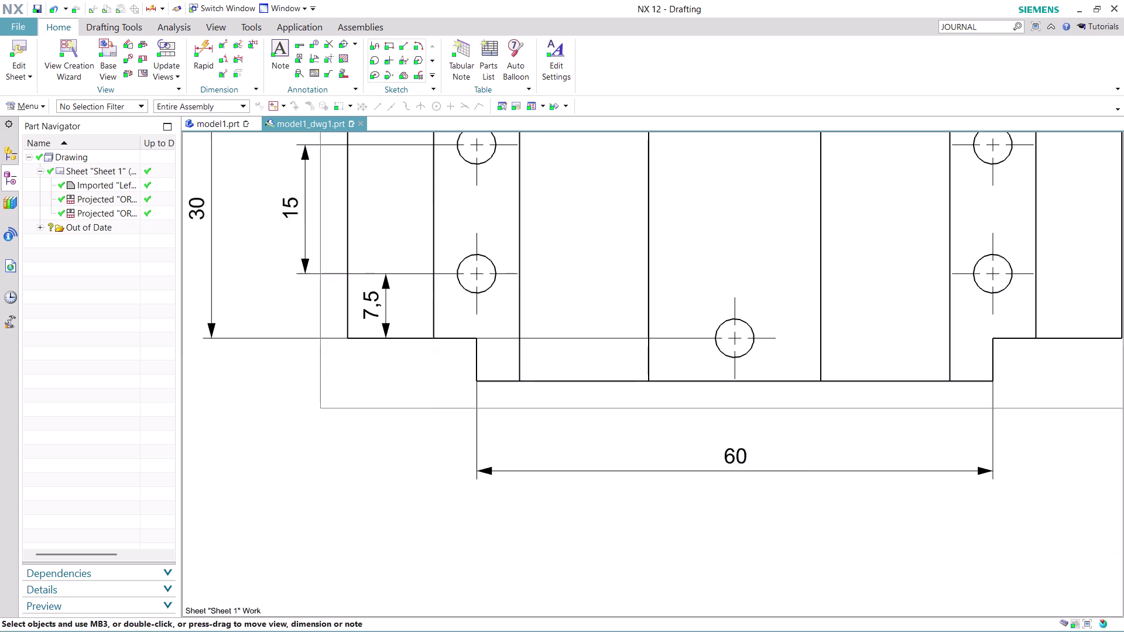
scroll(down, 3)
scroll(up, 3)
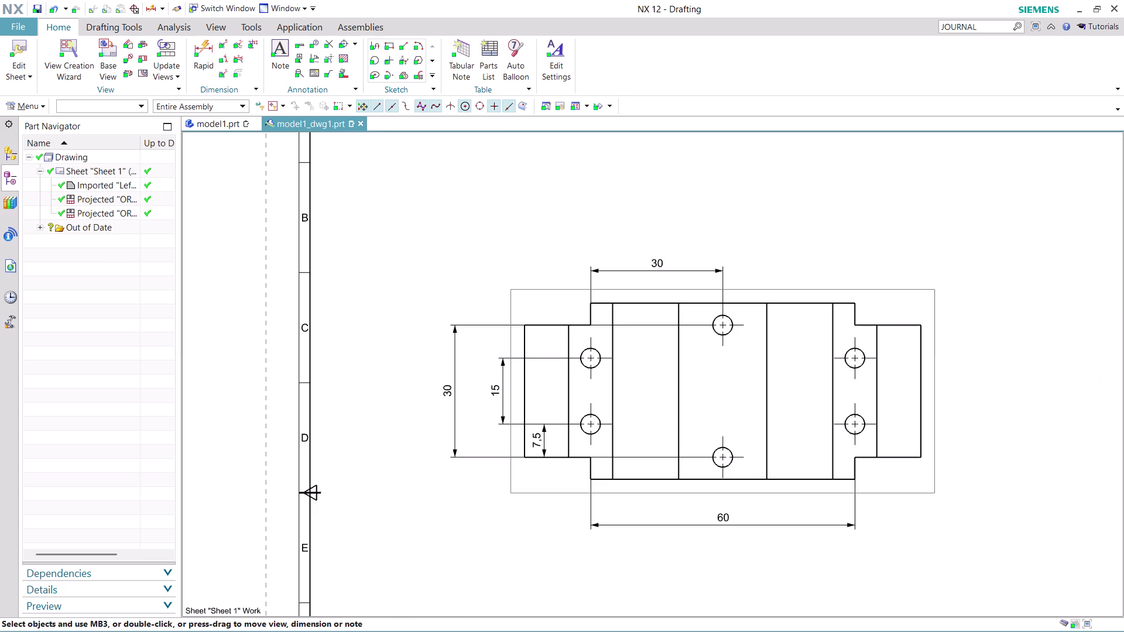
click(201, 50)
Dimension the 90 mm overall width between the outer bottom corners, below the 60.
scroll(up, 3)
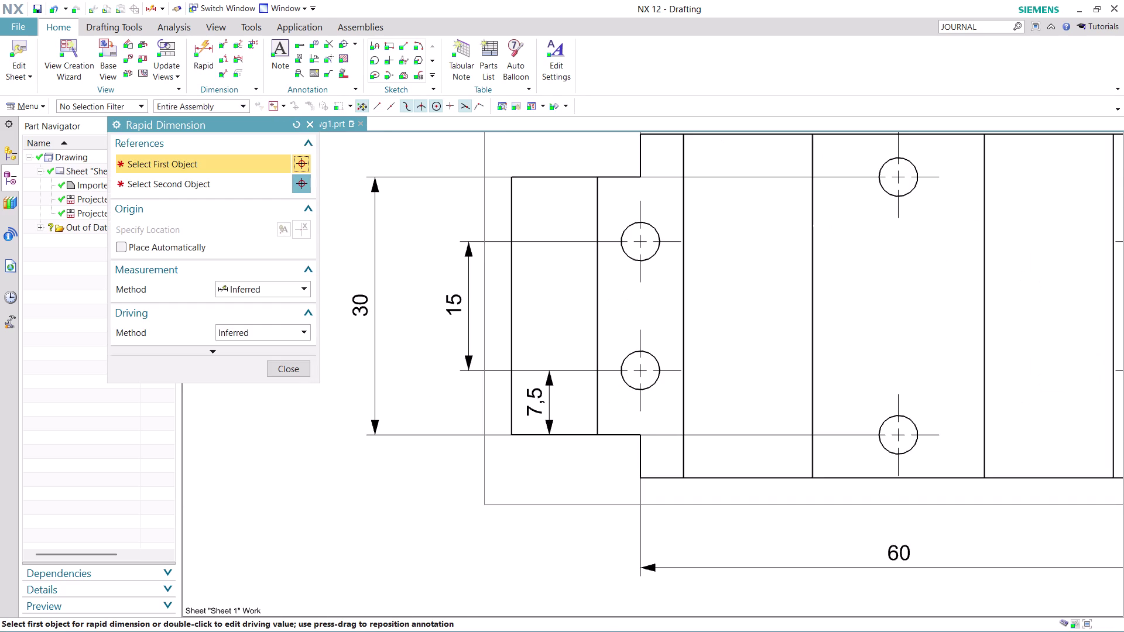
scroll(up, 3)
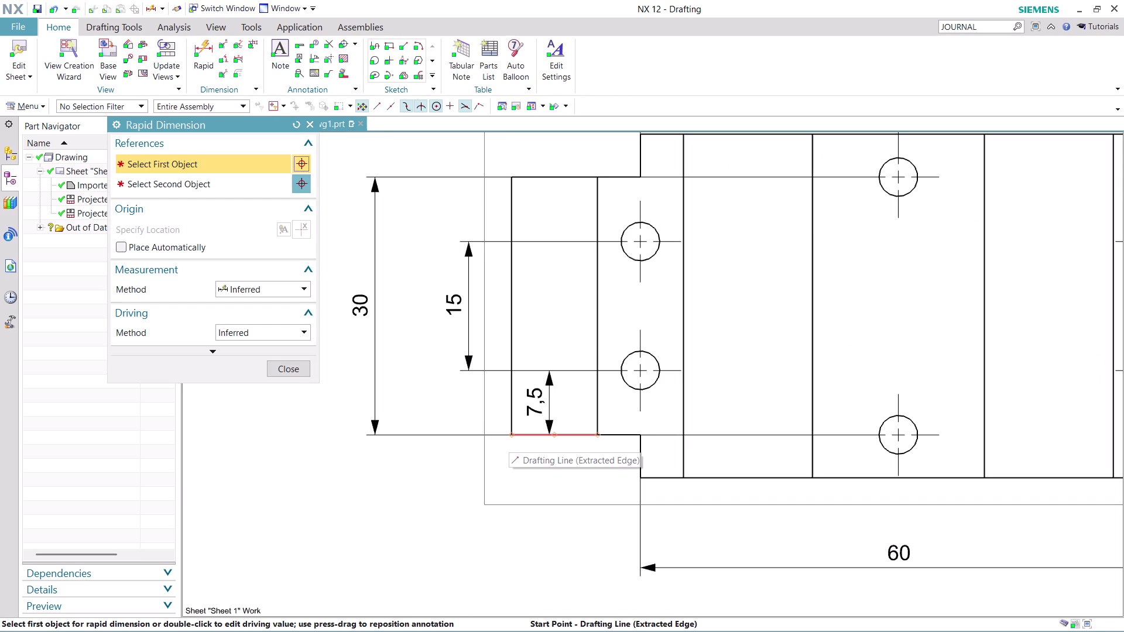
click(511, 436)
scroll(down, 3)
scroll(up, 3)
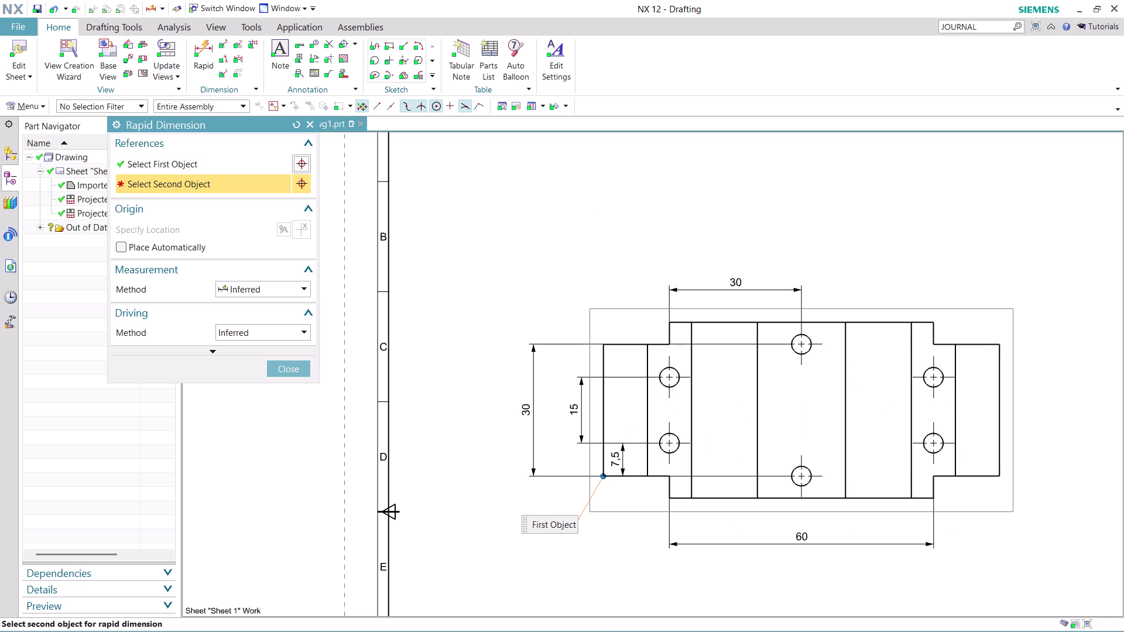
click(1001, 474)
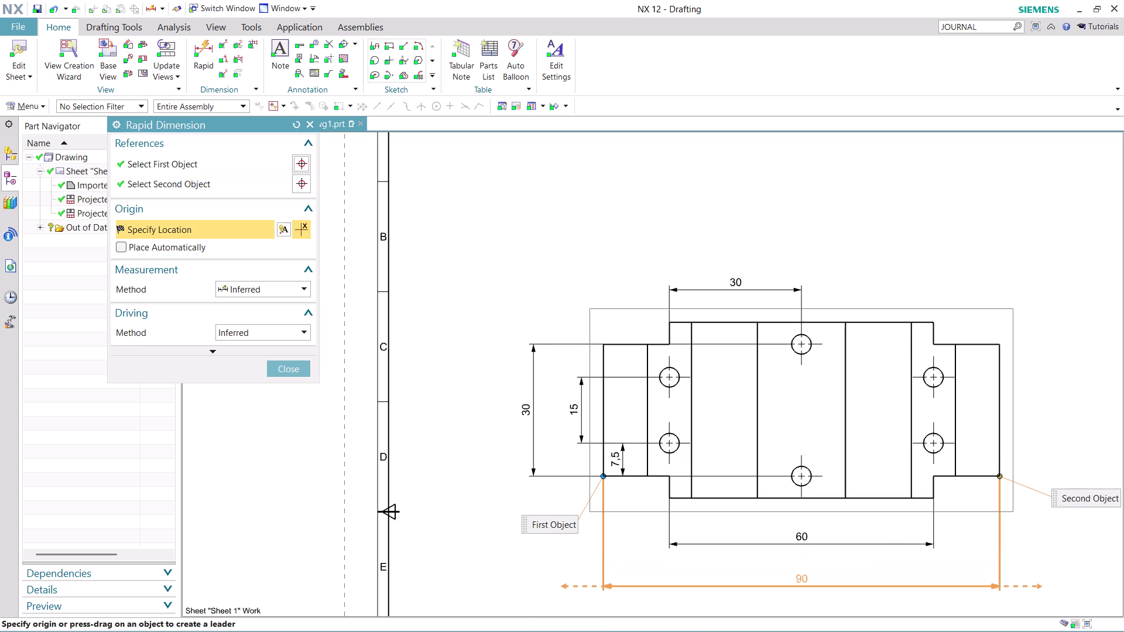
click(791, 572)
scroll(down, 3)
scroll(up, 3)
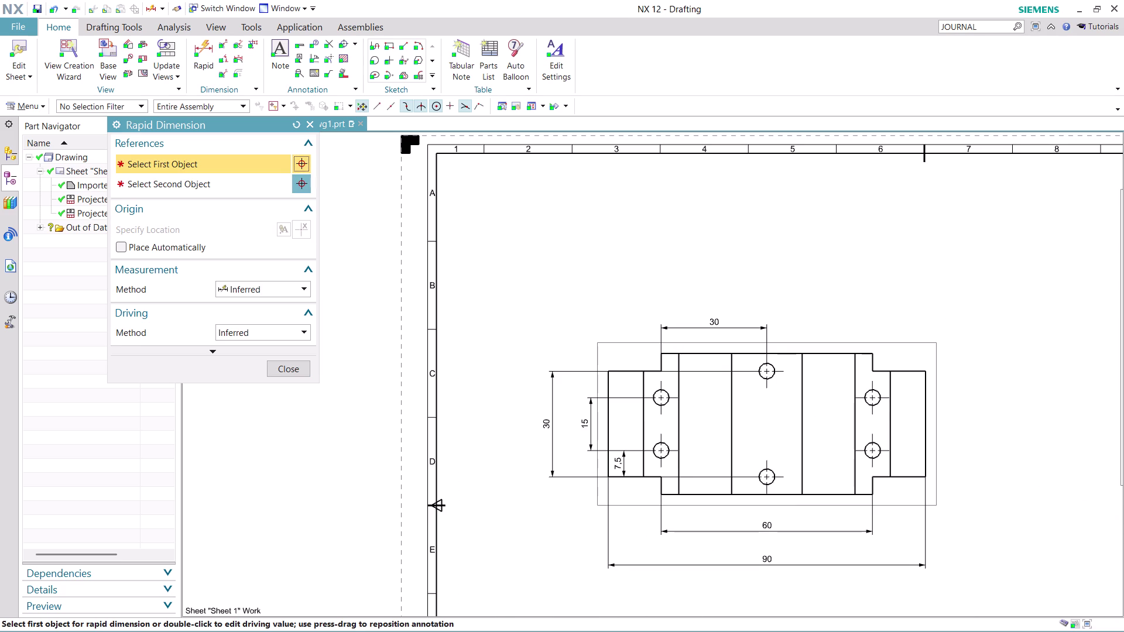
scroll(up, 3)
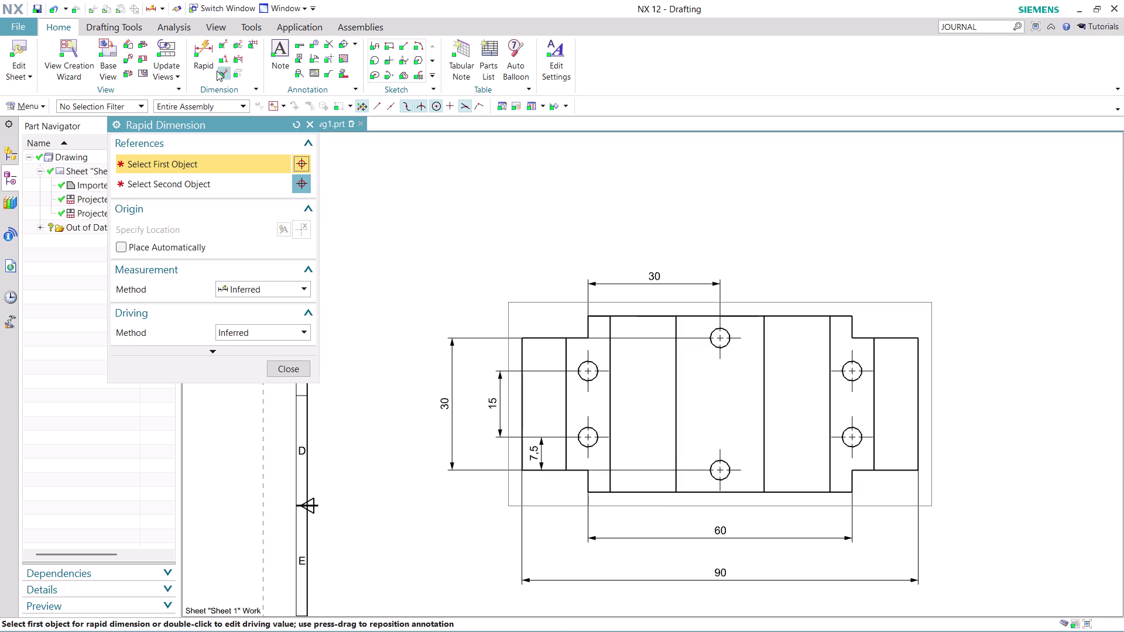
click(203, 46)
scroll(up, 3)
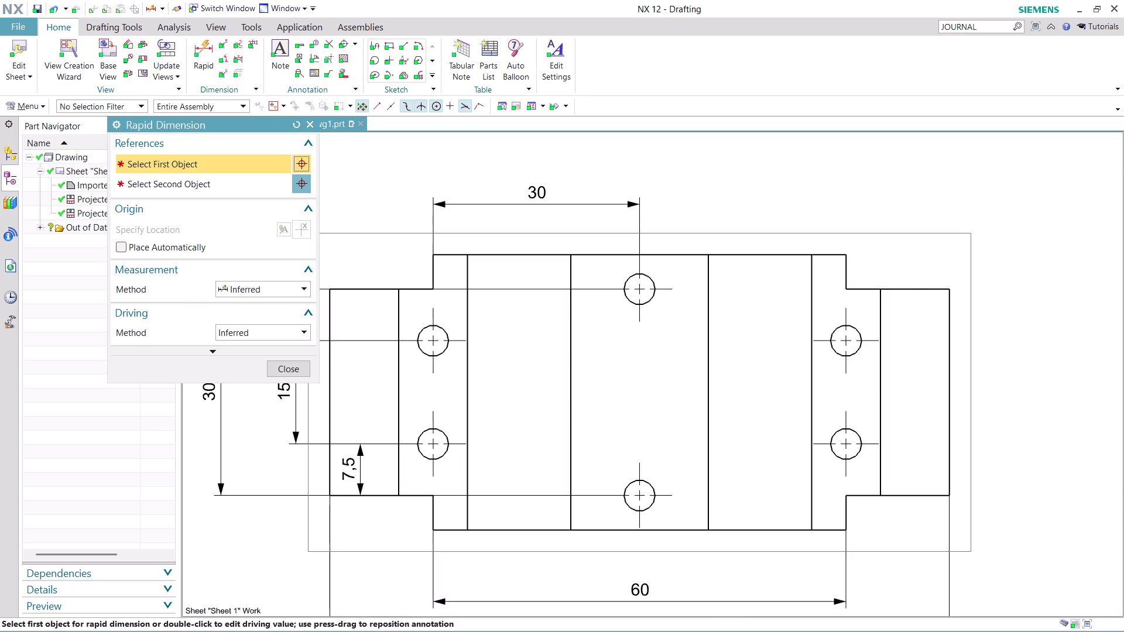
Add a 30 mm vertical dimension across the right end's corners.
click(951, 288)
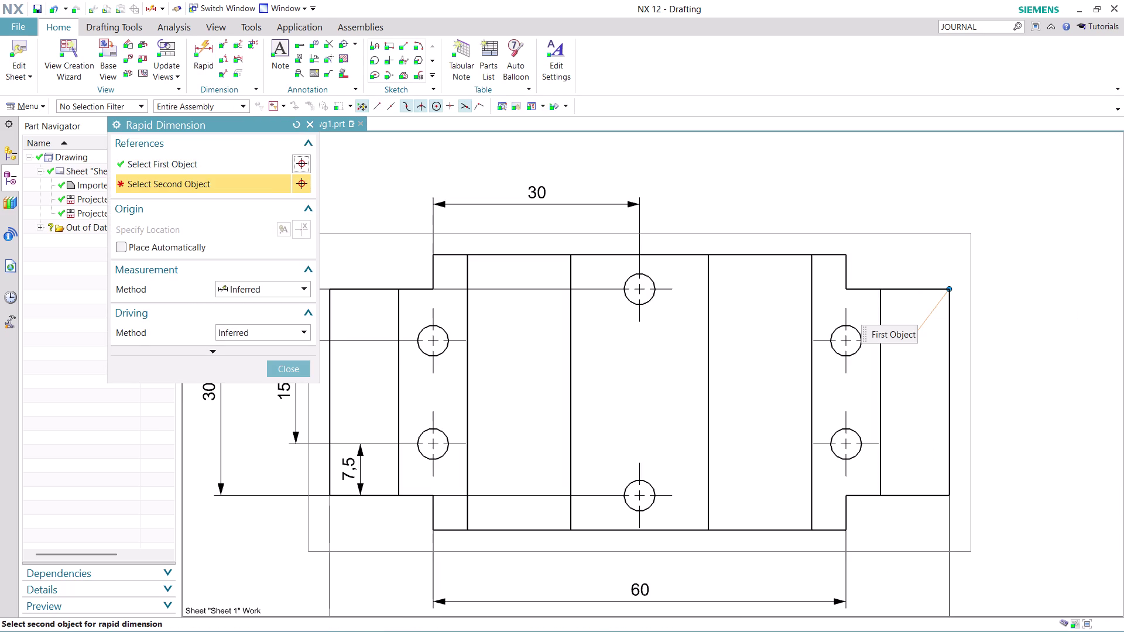
click(950, 496)
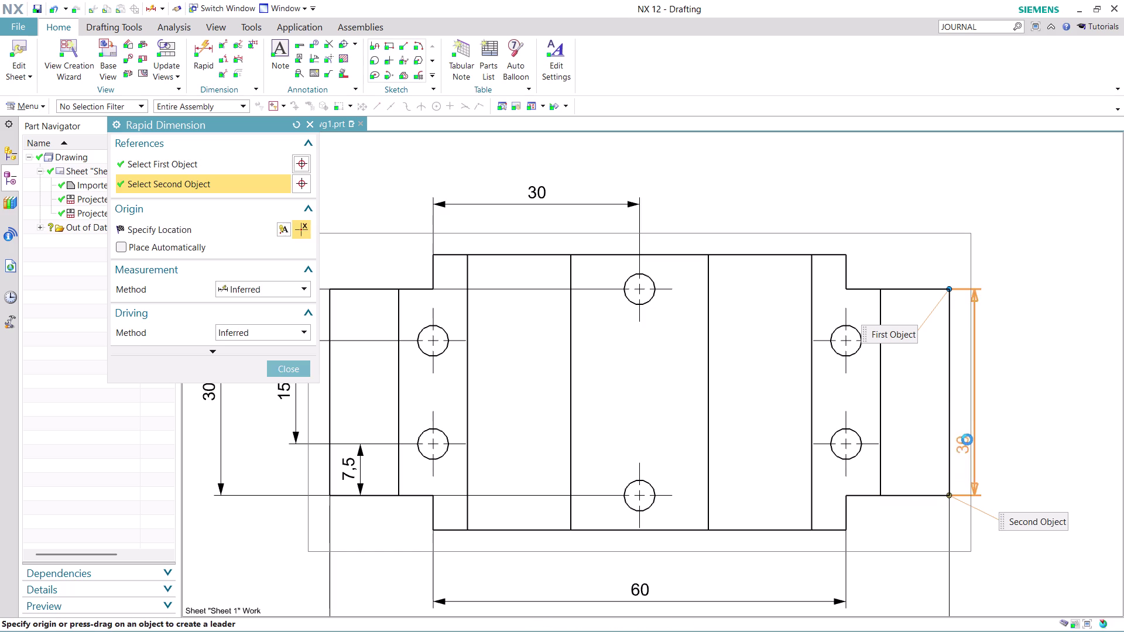
click(1022, 389)
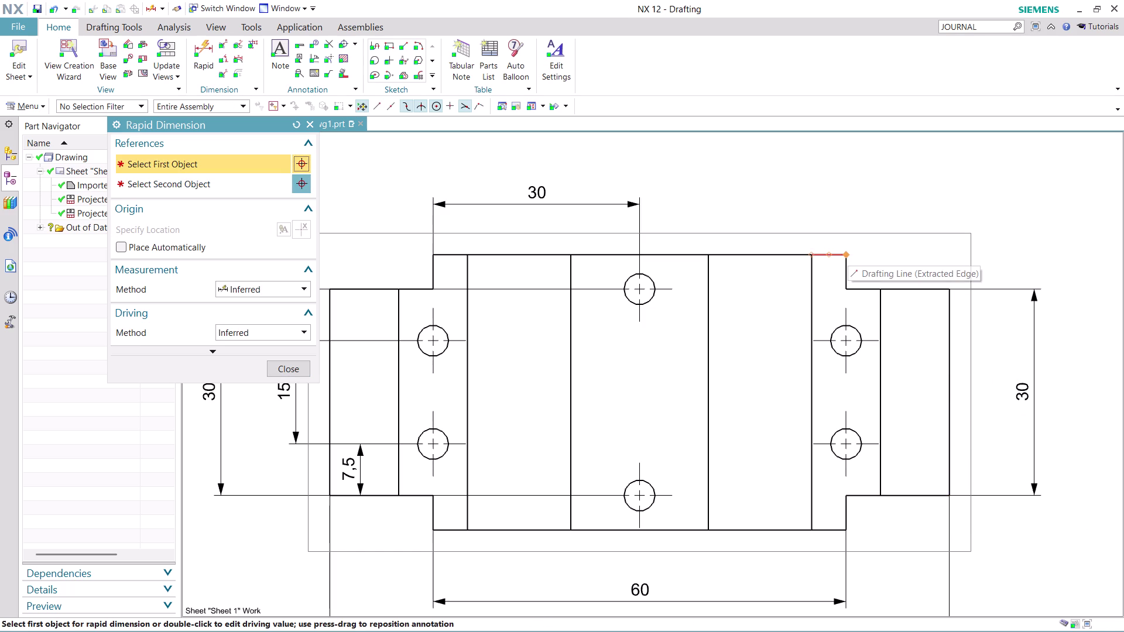
Place the 40 mm height dimension further right, then pan to the front view.
click(848, 253)
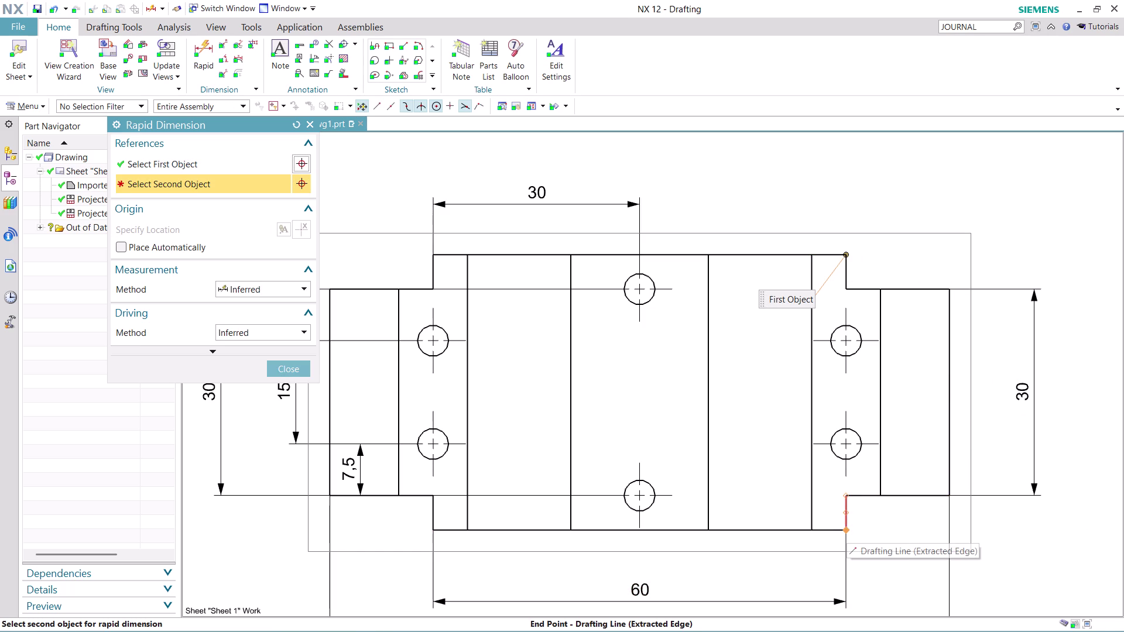
click(846, 529)
click(1084, 396)
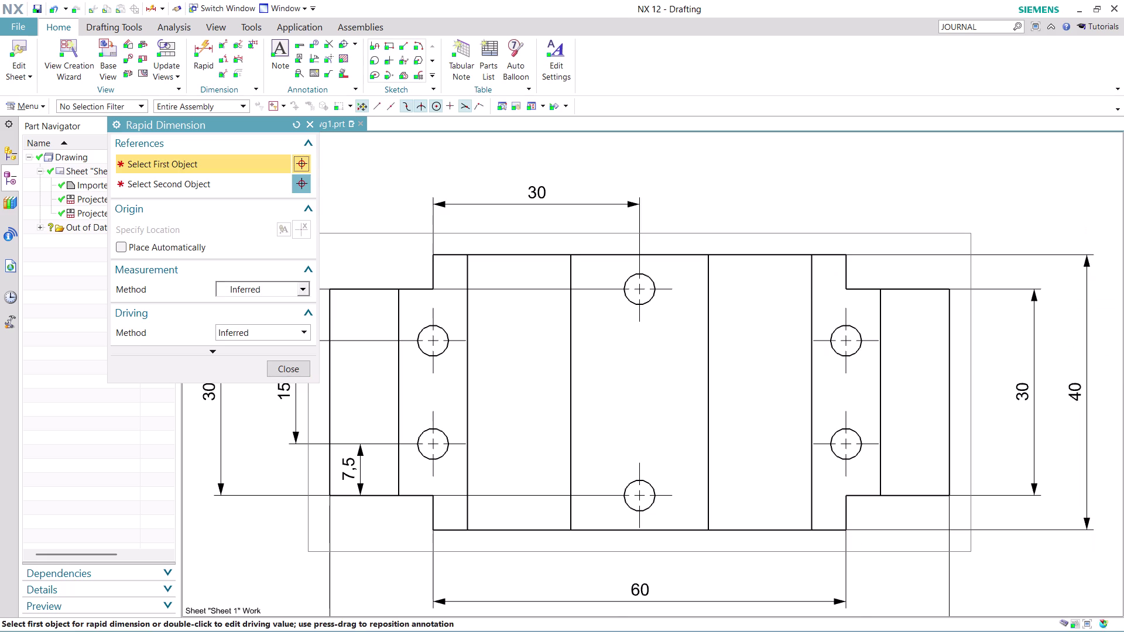
scroll(down, 3)
scroll(down, 3)
middle_drag(1070, 524, 978, 454)
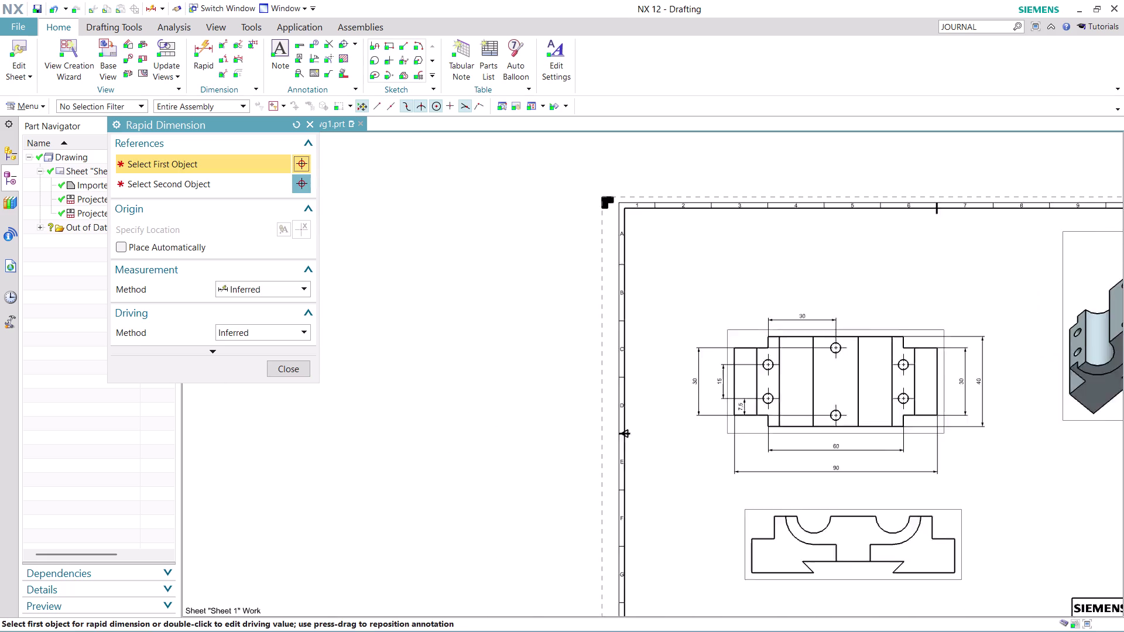
middle_drag(977, 453, 756, 290)
scroll(up, 3)
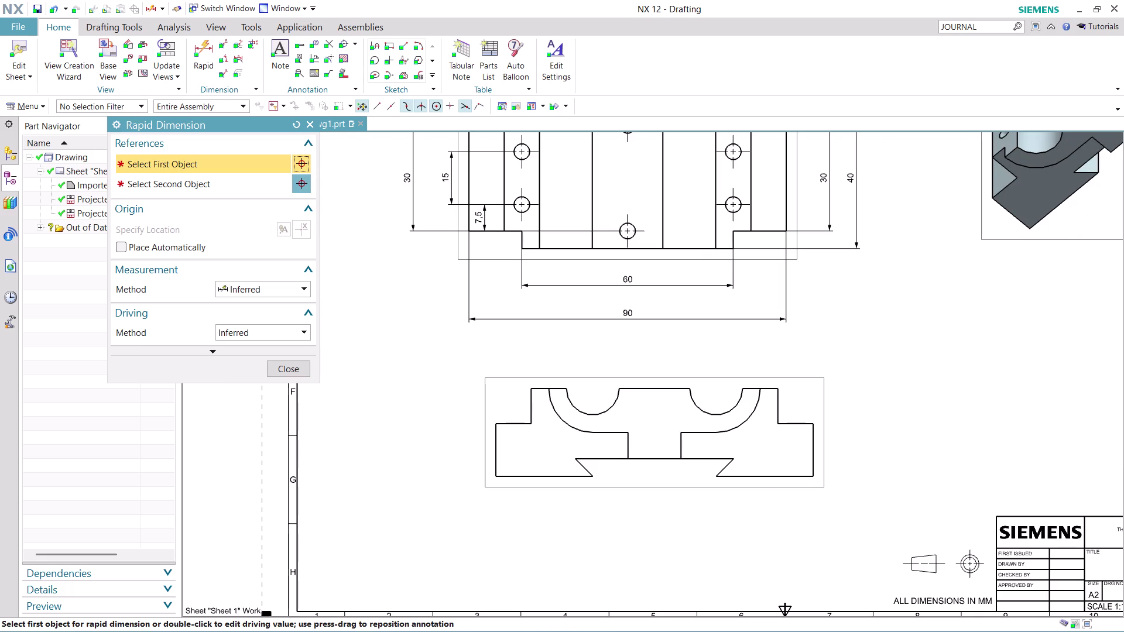
Place the 17.5 mm dimension from the left arc centre to the view's left end.
scroll(up, 3)
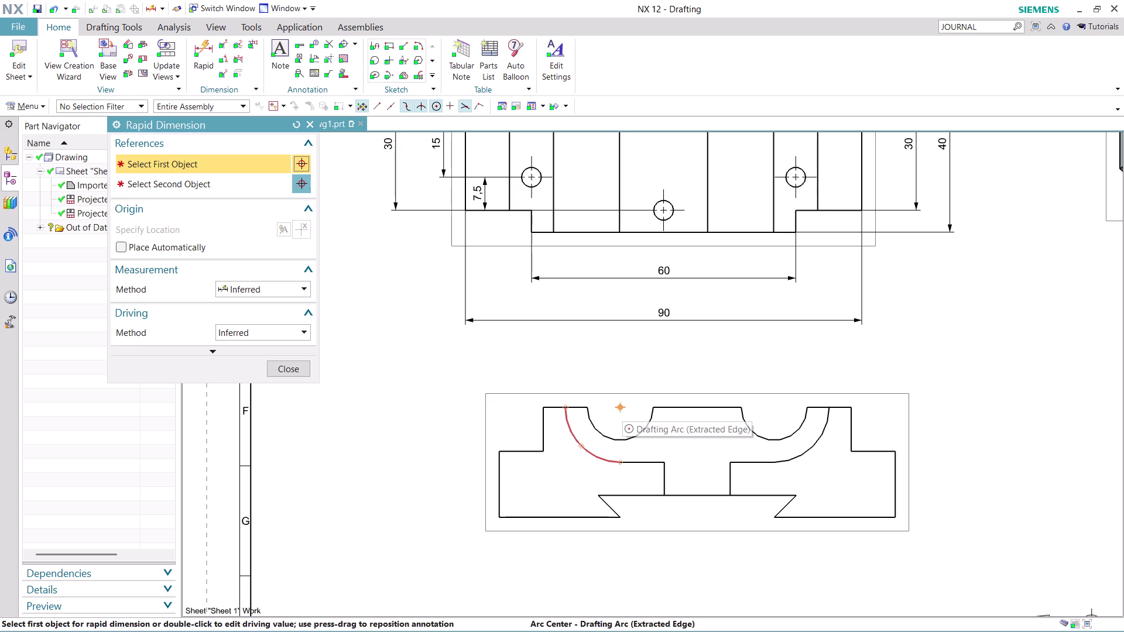
click(622, 406)
click(677, 420)
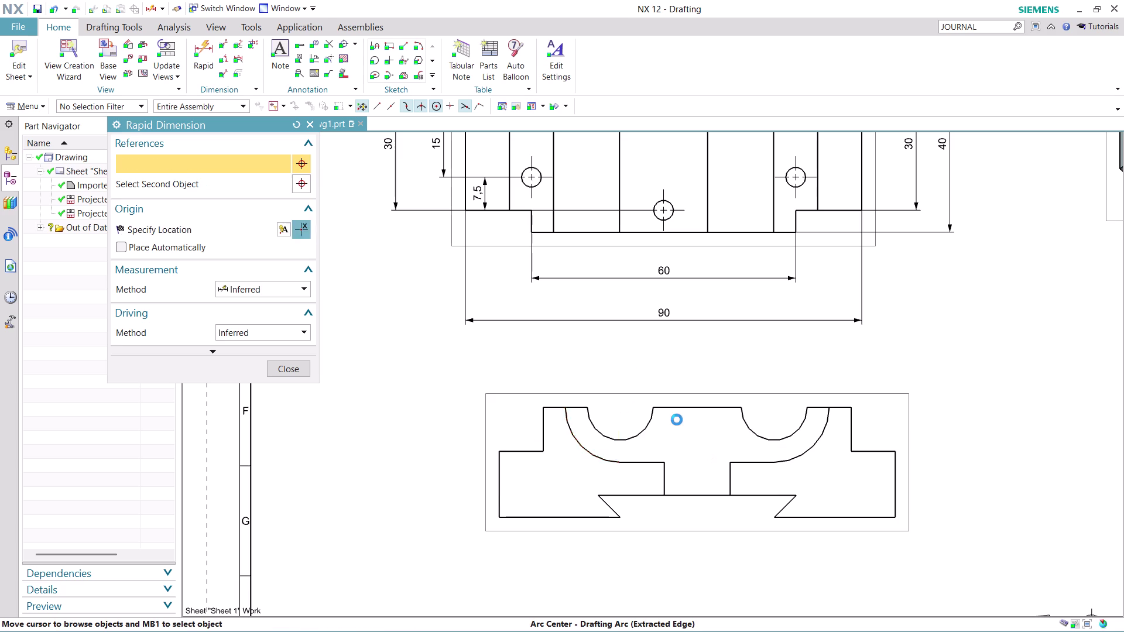
click(544, 406)
click(566, 353)
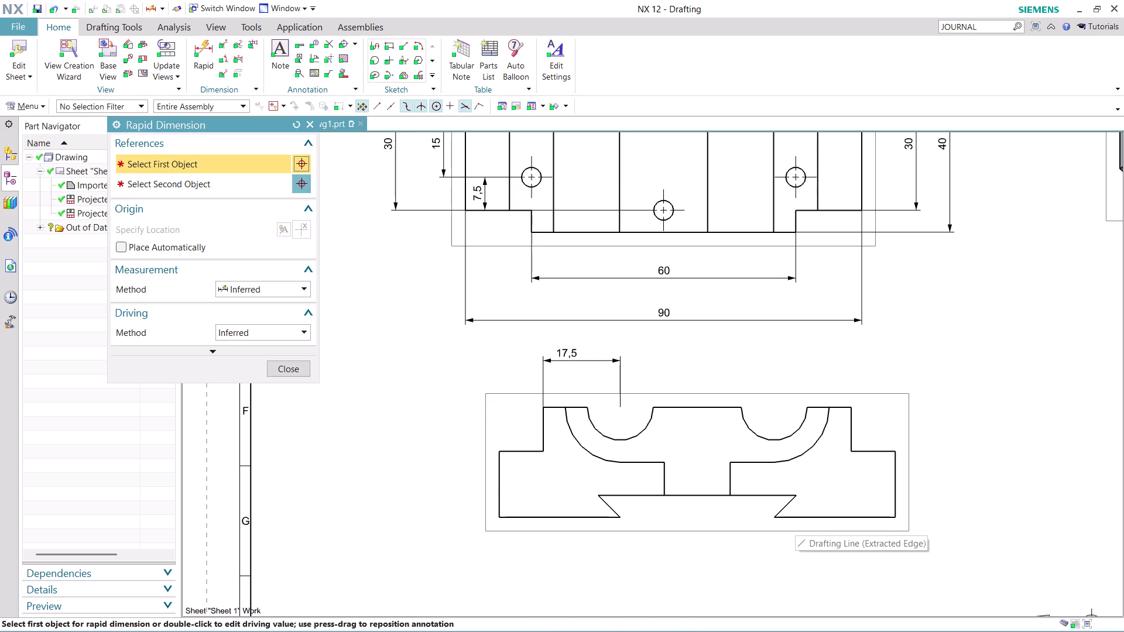
Begin a dimension between the left and right arc centres via QuickPick.
click(621, 405)
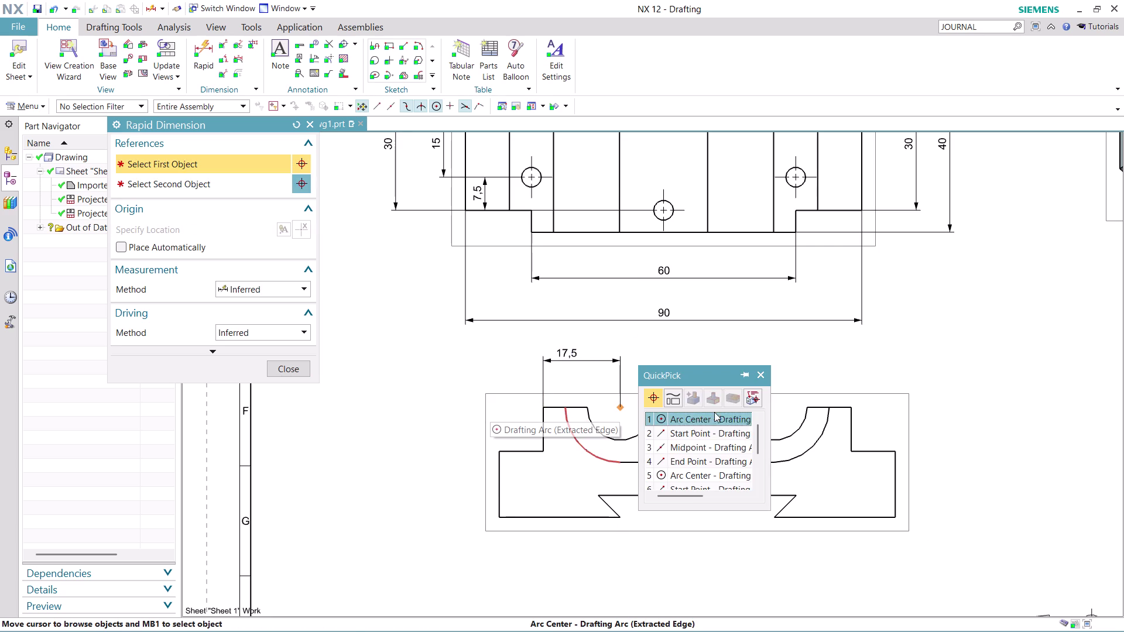
click(695, 417)
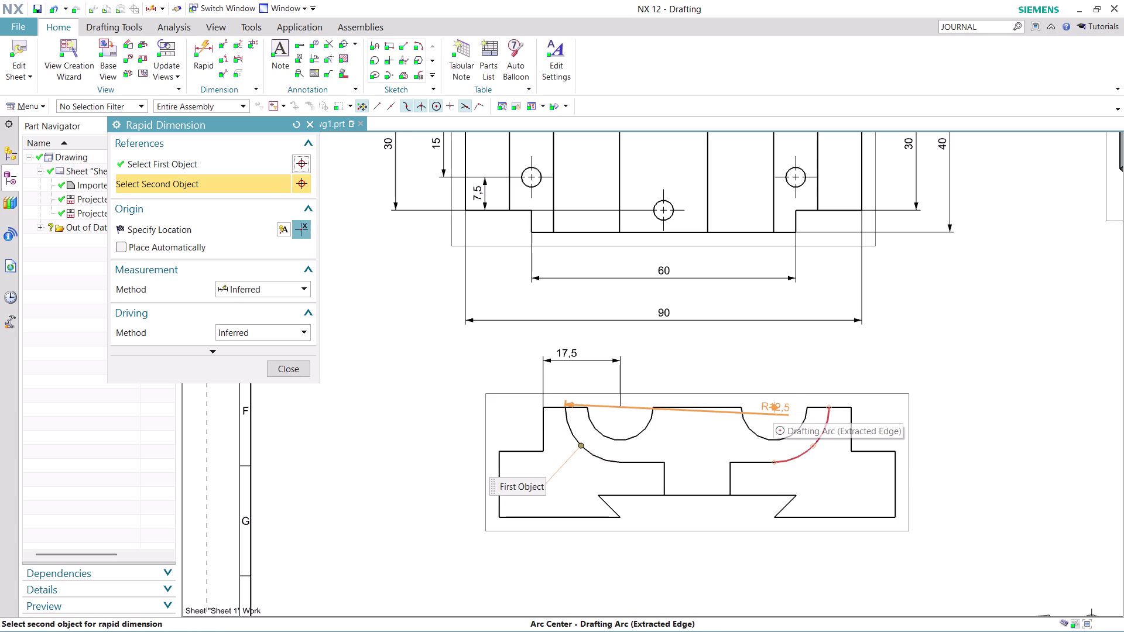
click(776, 407)
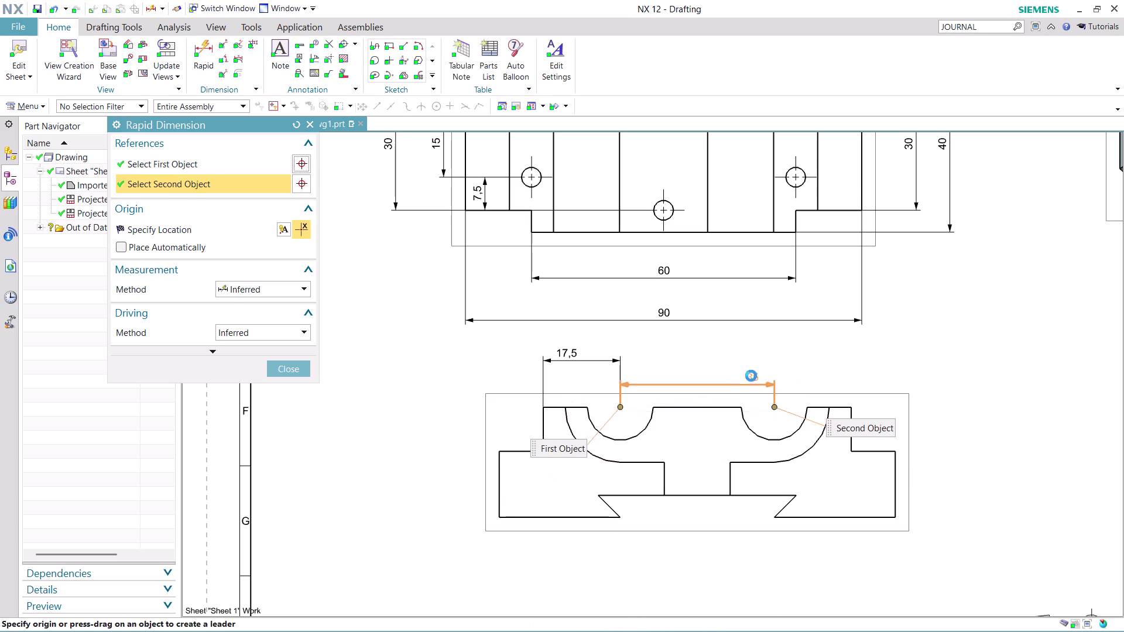